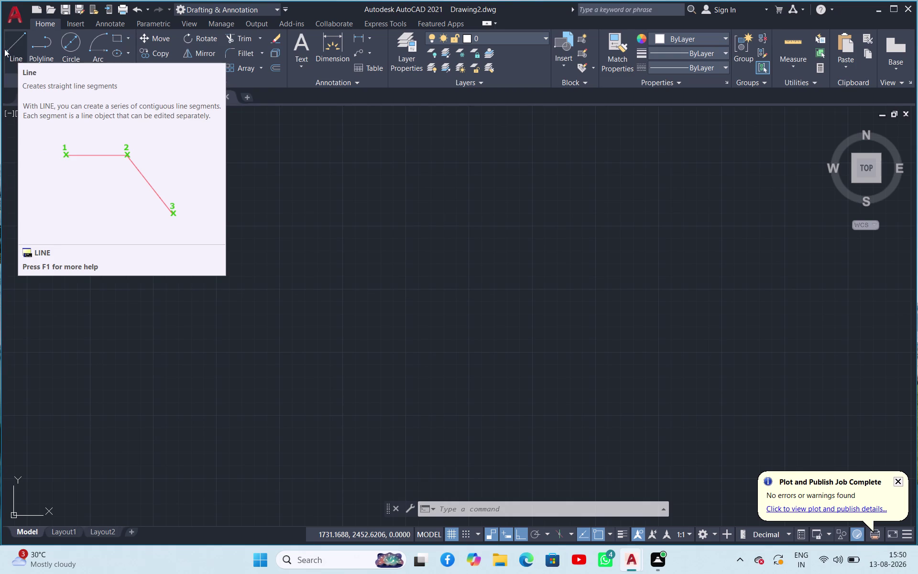
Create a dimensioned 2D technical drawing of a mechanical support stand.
Draw a 23.7-long horizontal base line.
click(17, 62)
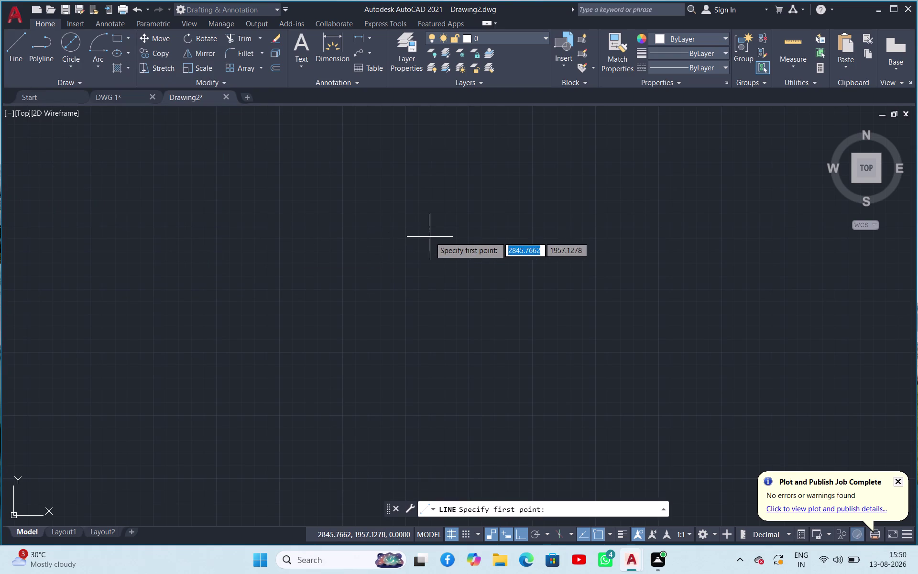
click(333, 205)
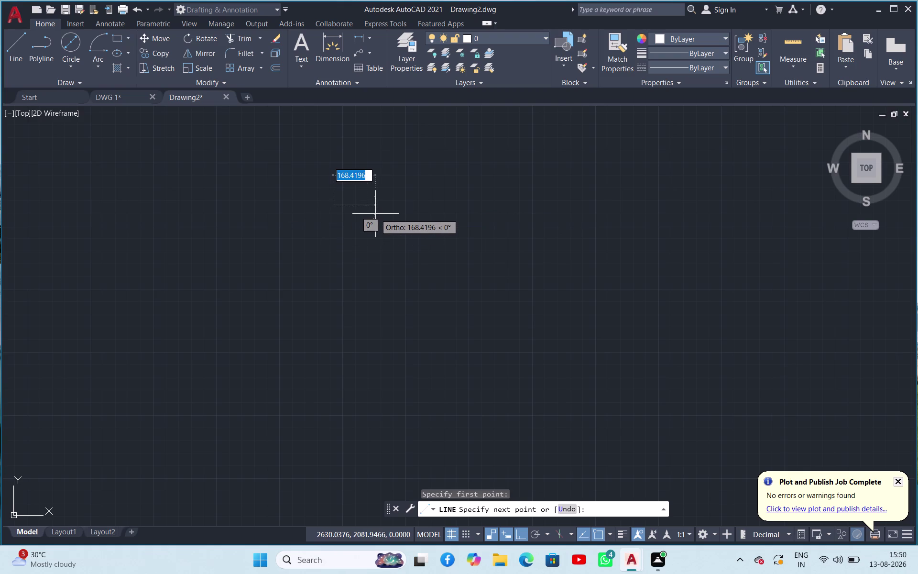
text(23.)
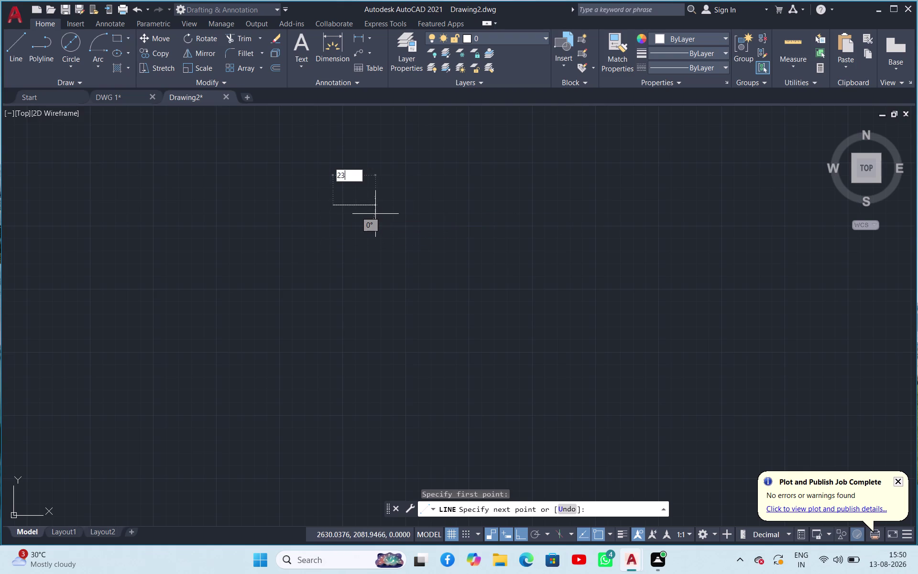
text(7)
key(Return)
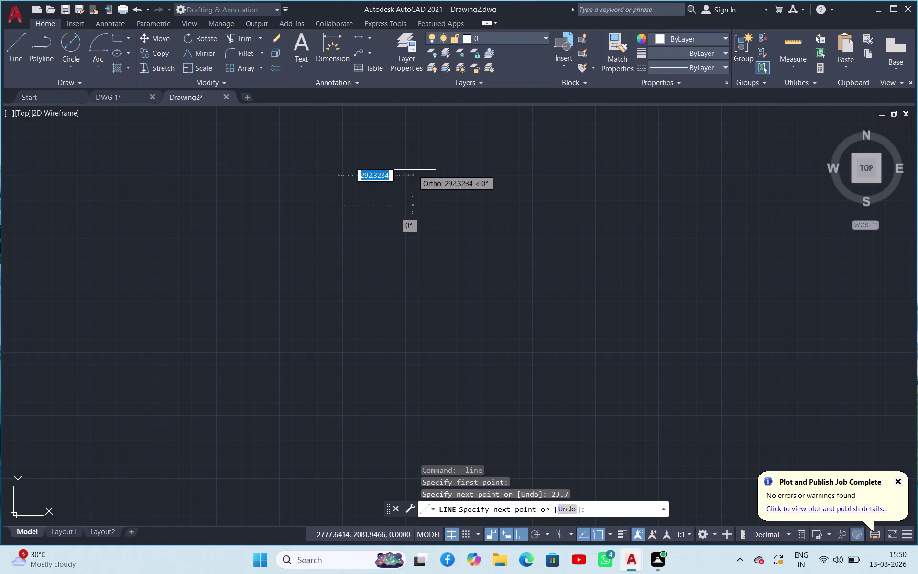
Add a 120-long arm at 45 degrees from the base line's end.
scroll(up, 3)
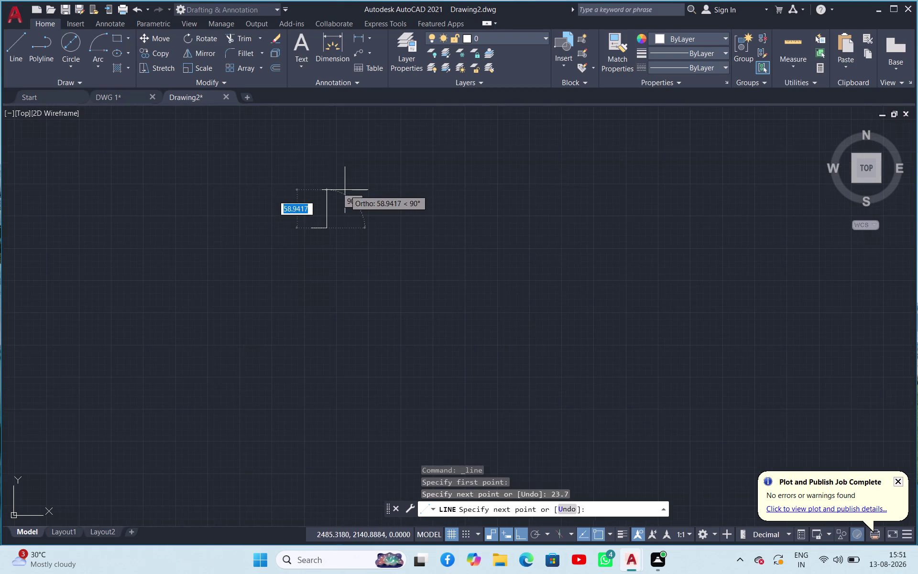
scroll(up, 3)
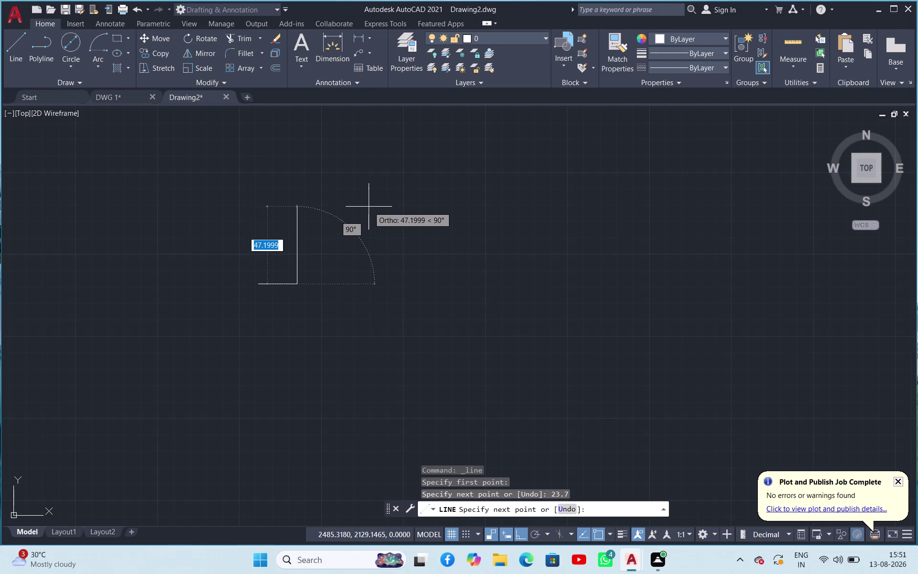
text(12)
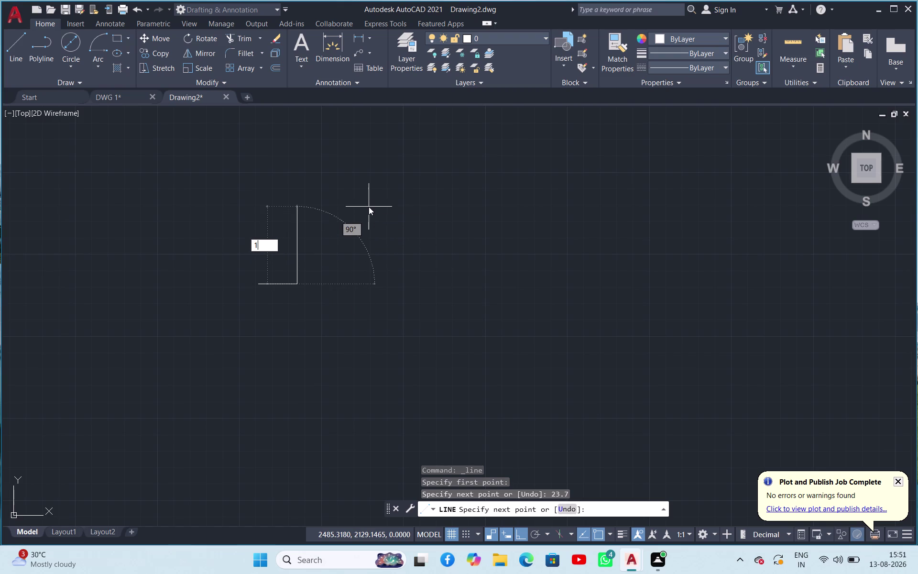
key(0)
key(Tab)
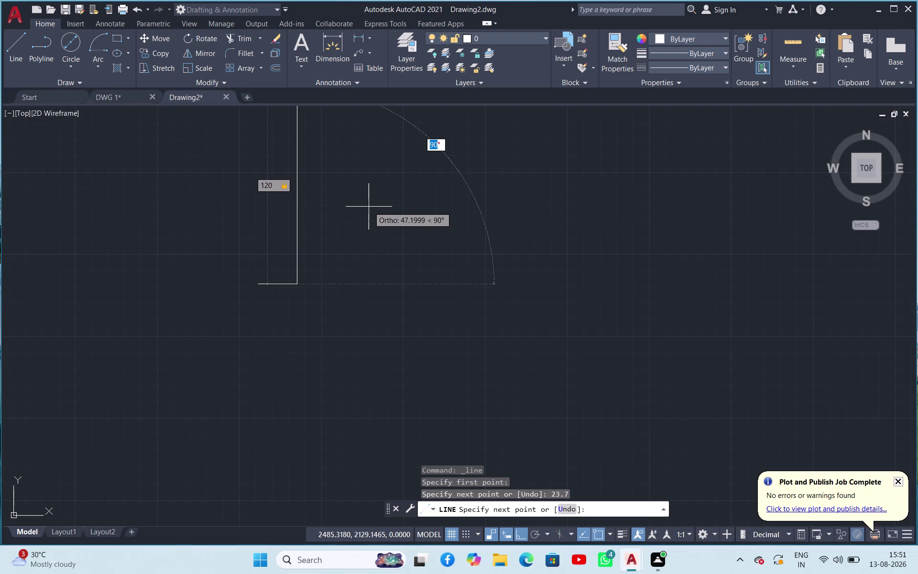
text(45)
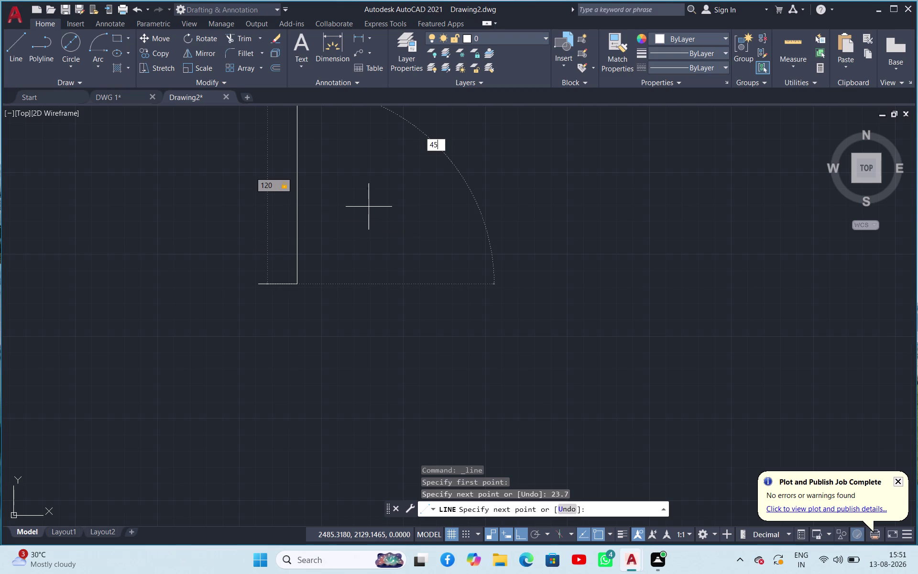
key(Return)
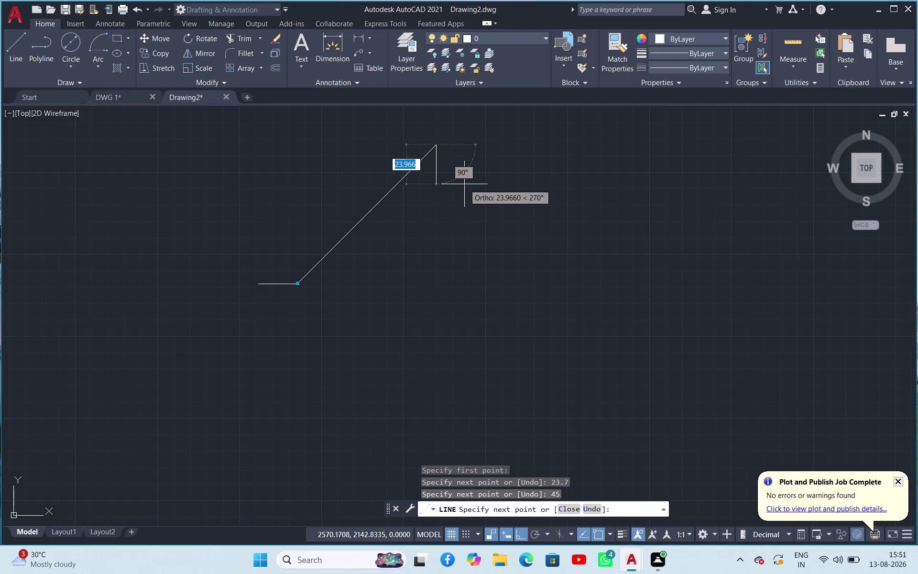
key(Escape)
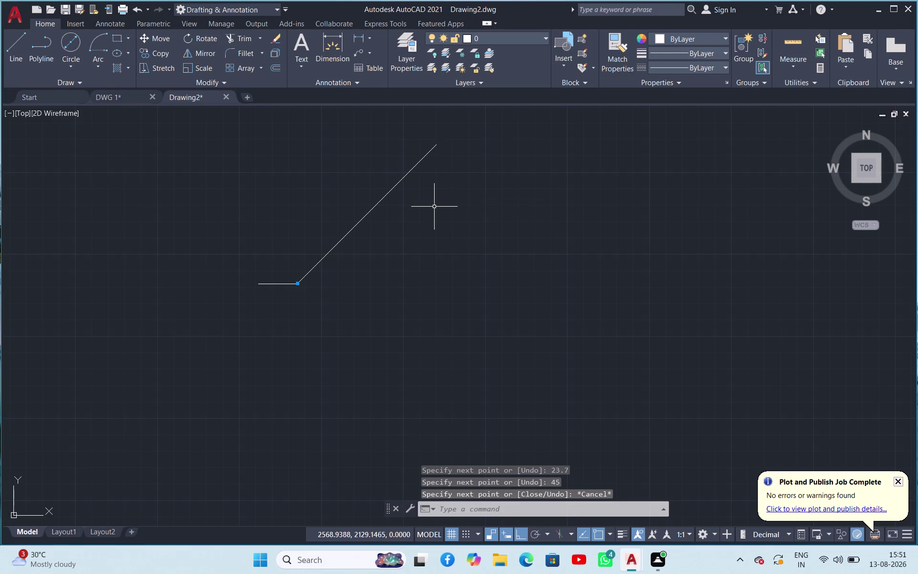
click(20, 50)
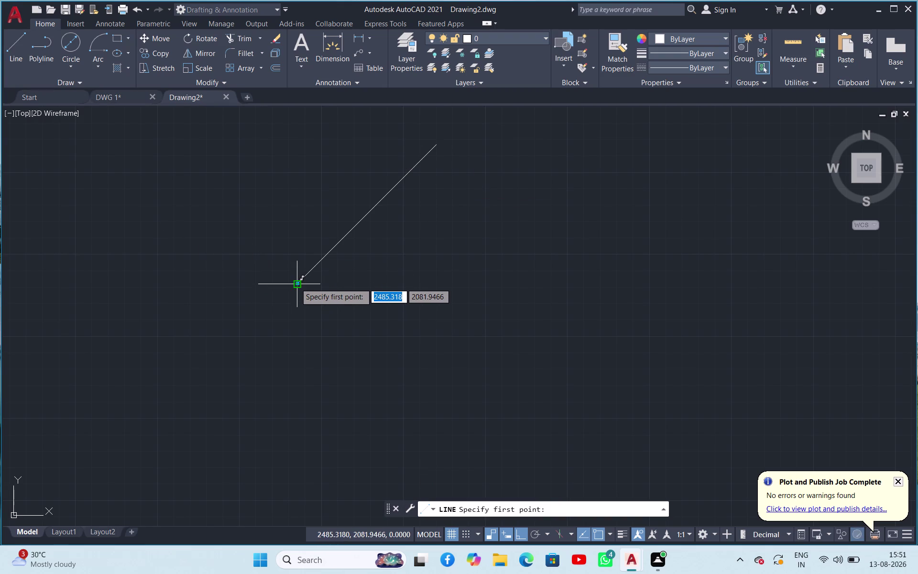
Draw a 45-long horizontal line from the arm's lower end.
click(296, 283)
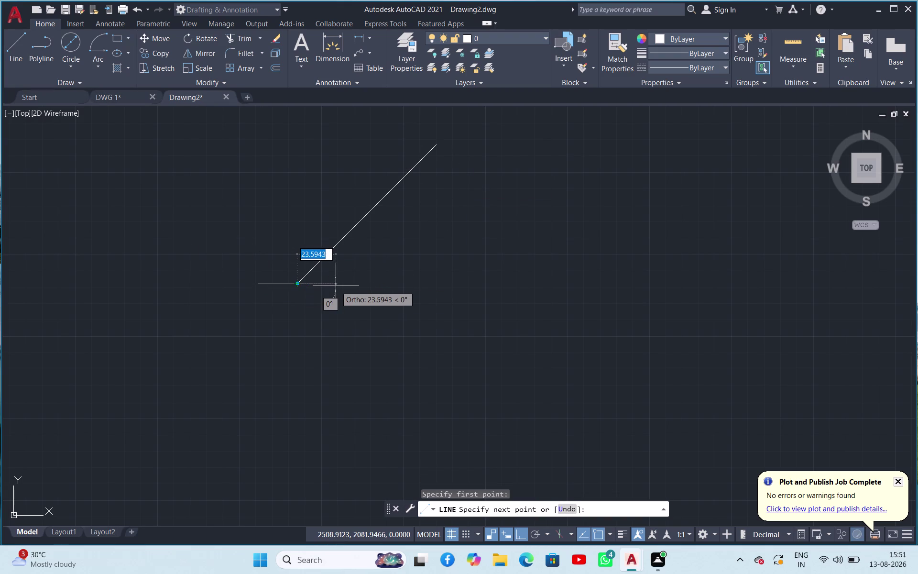
text(45)
key(Return)
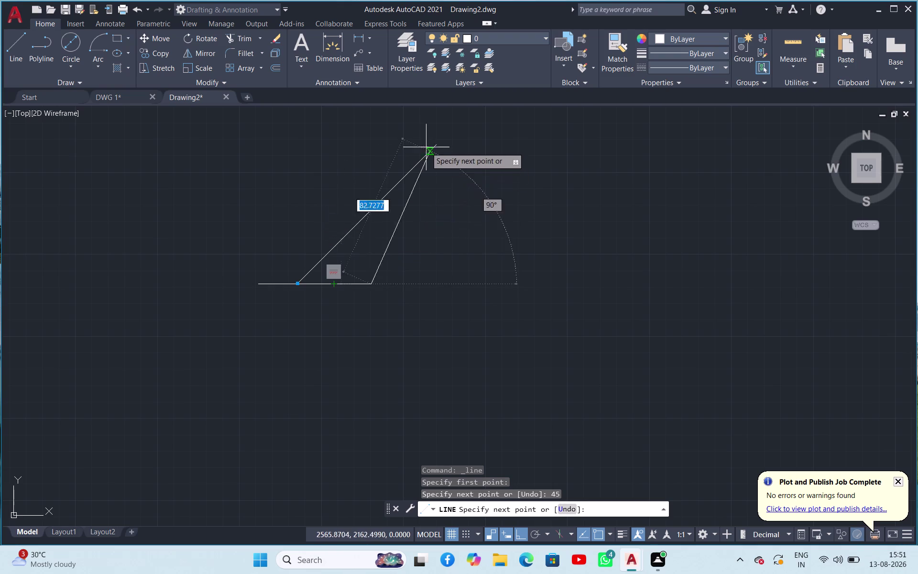
key(Escape)
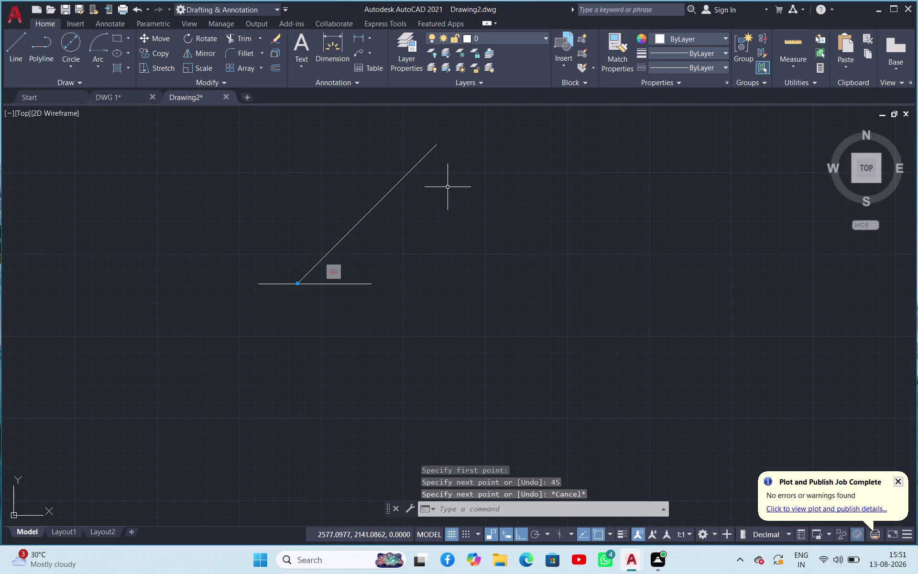
Cancel a line started at the arm's top, then start a line at the base segment's end.
click(11, 55)
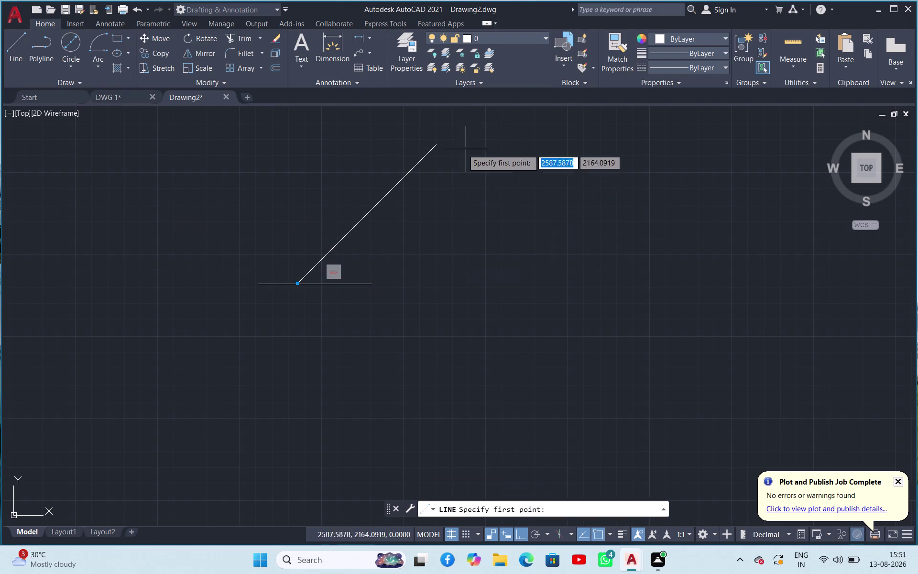
click(437, 146)
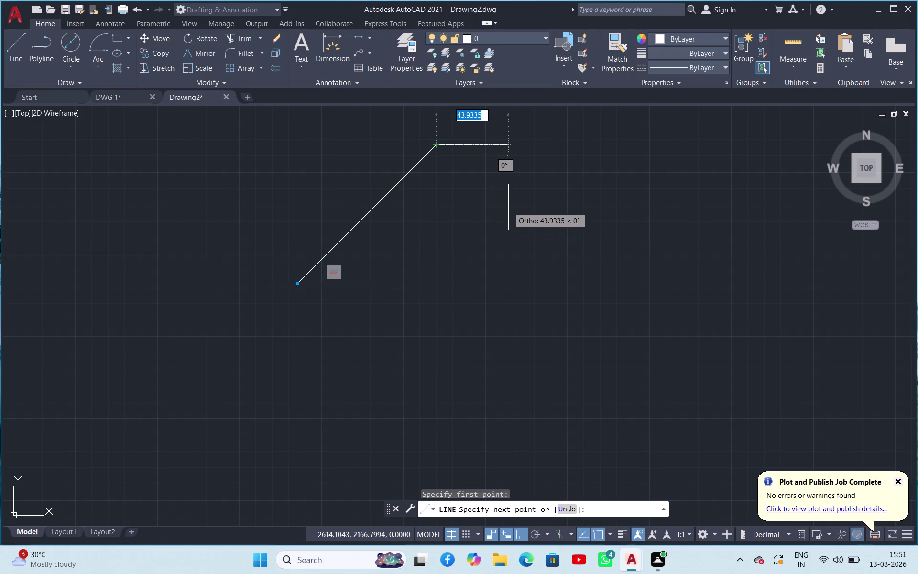
key(Escape)
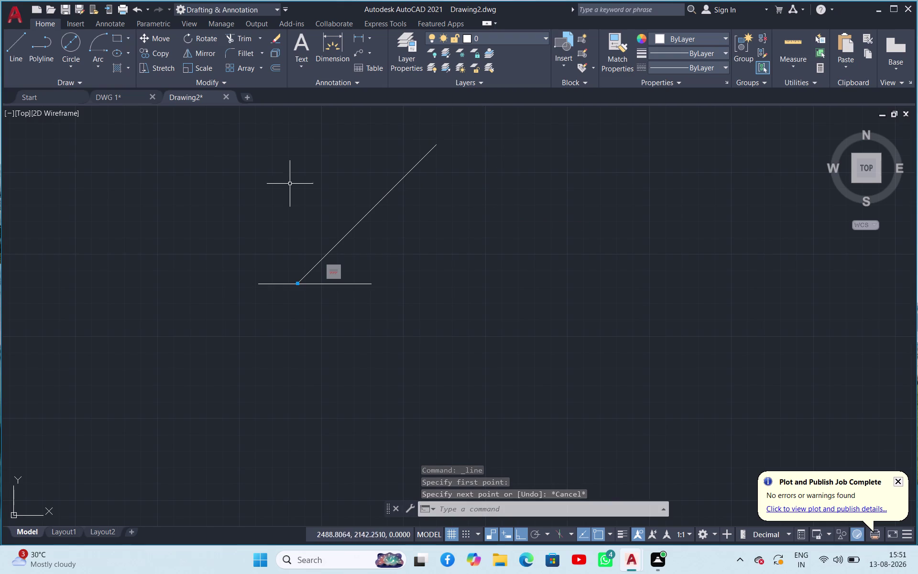
click(15, 57)
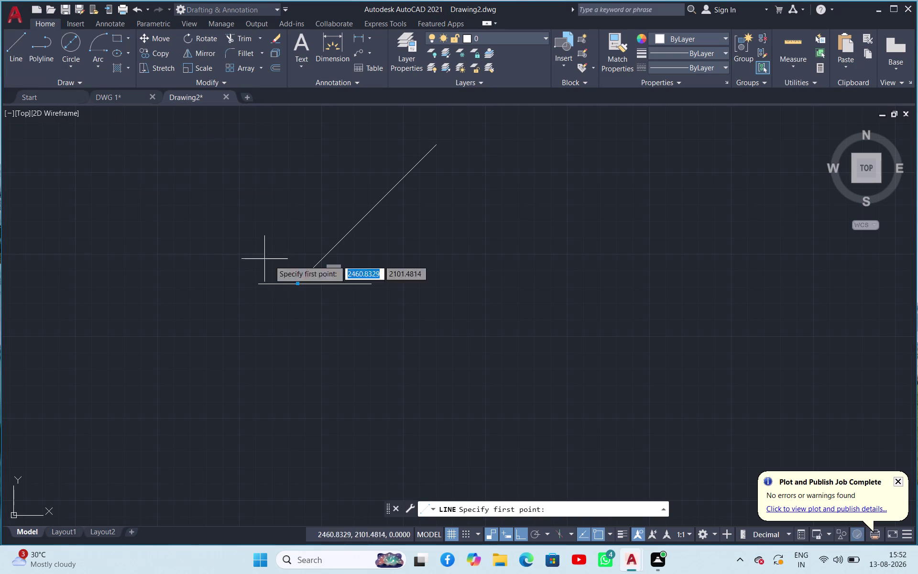
click(373, 285)
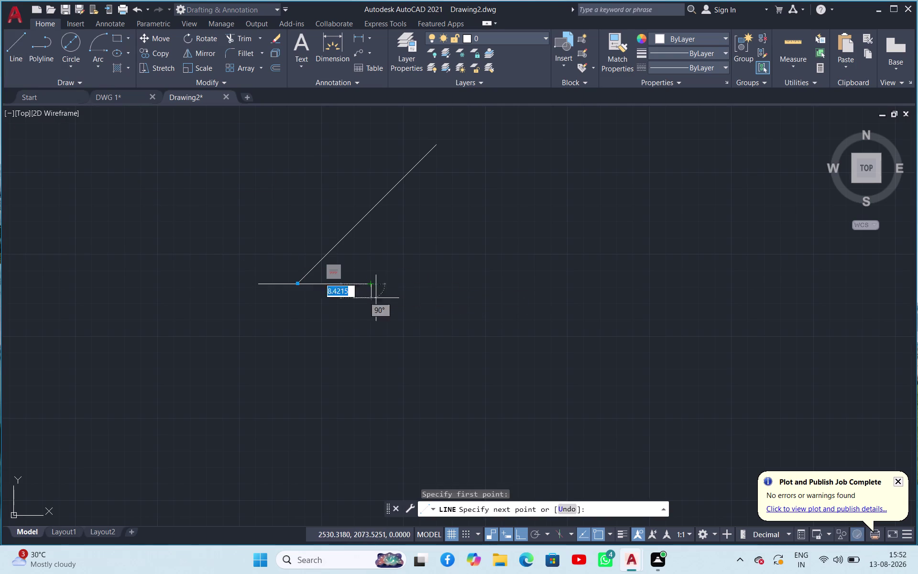
Extend the base with a 23.7-long segment.
text(23)
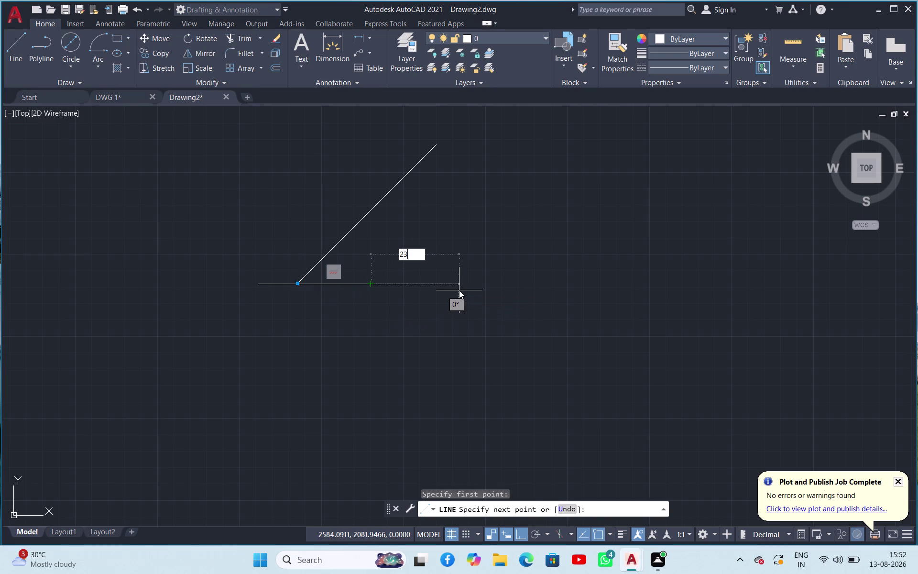
text(.7)
key(Return)
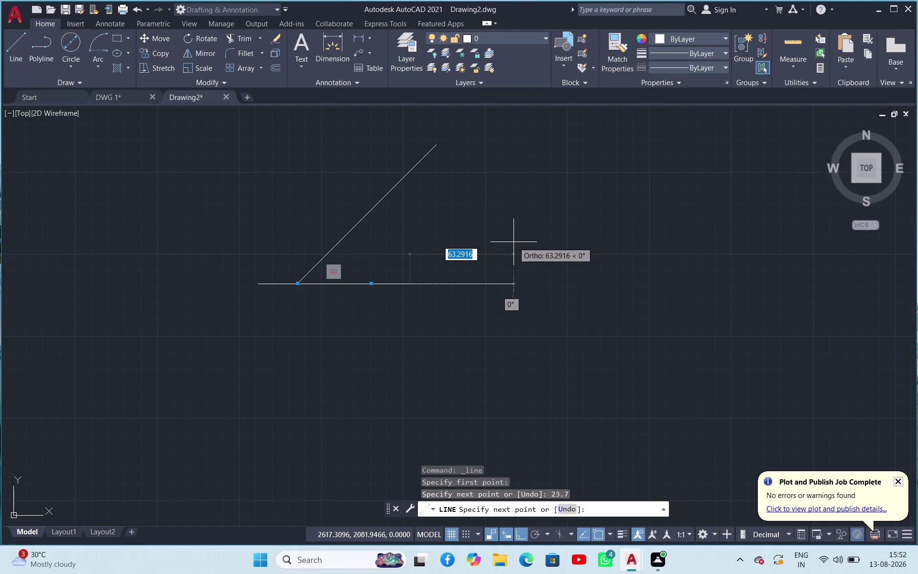
key(Escape)
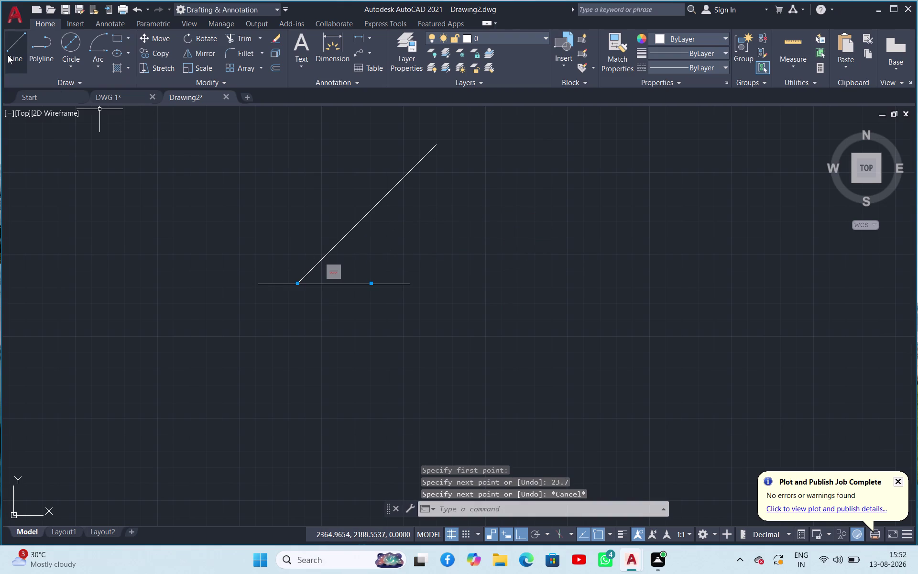
Draw a 45-degree line from the step point parallel to the arm, and select it.
click(7, 55)
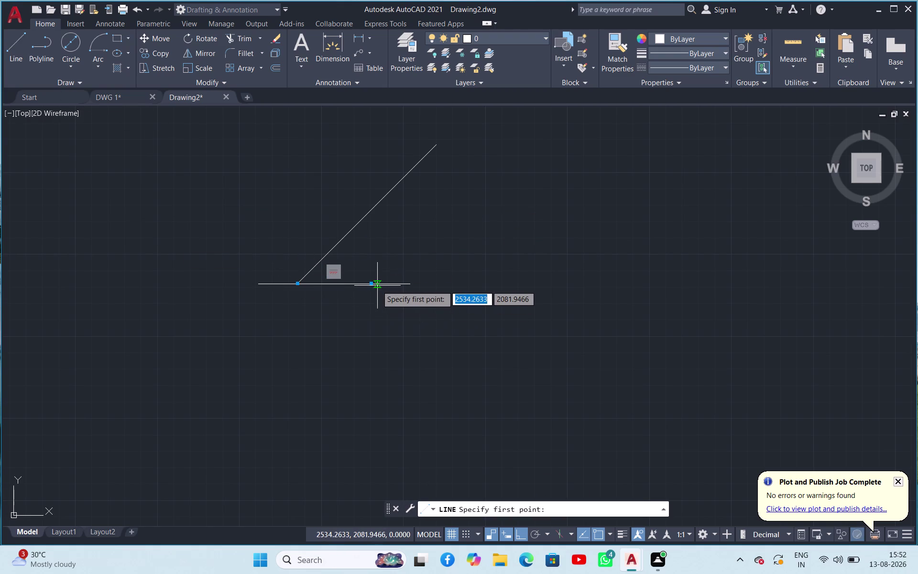
click(372, 285)
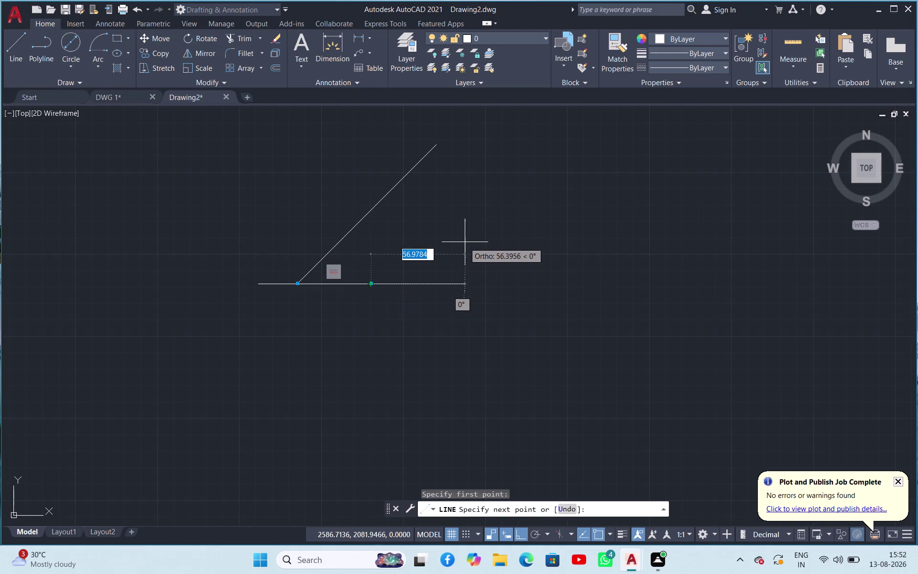
key(Tab)
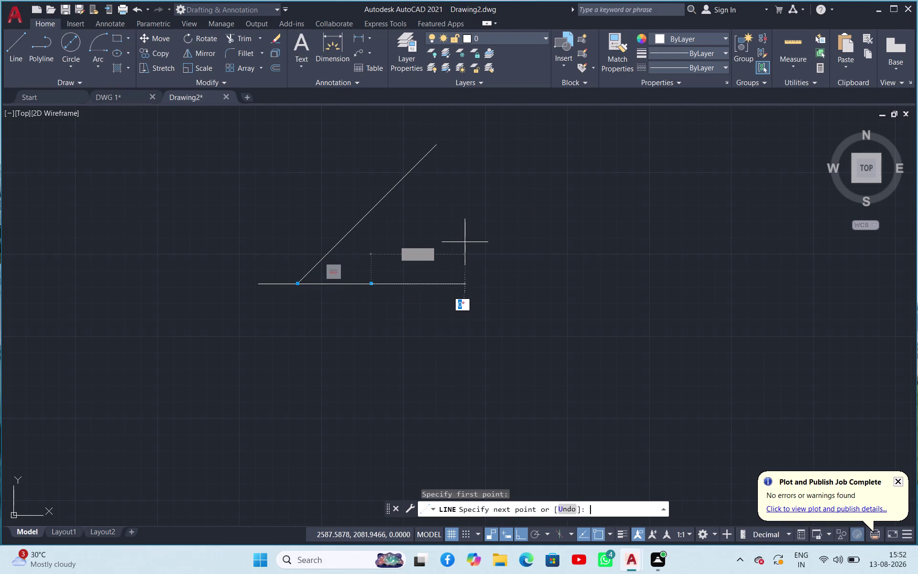
text(45)
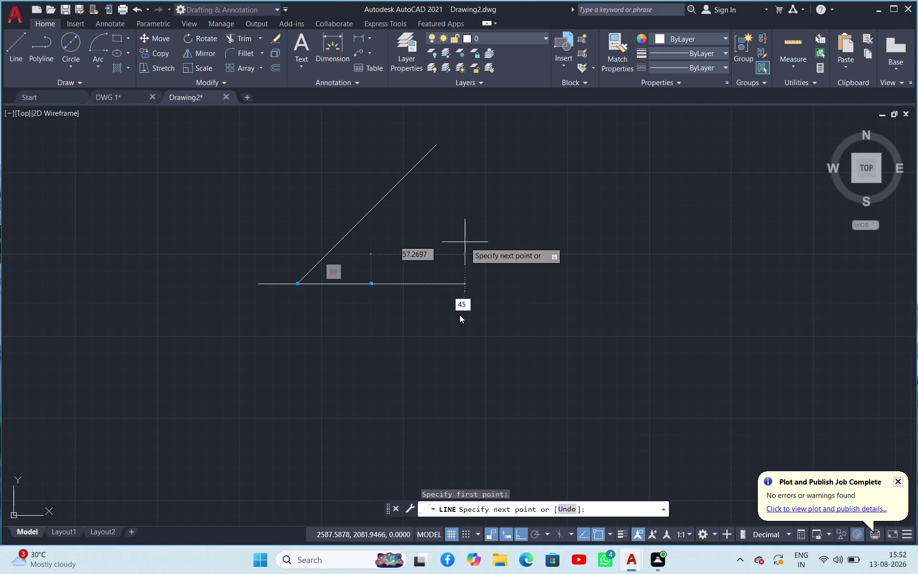
key(Return)
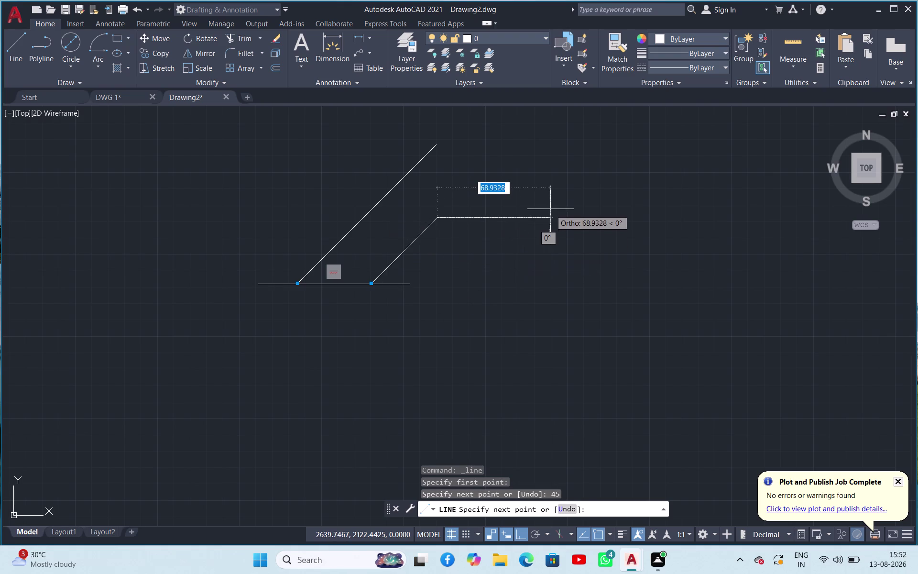
key(Escape)
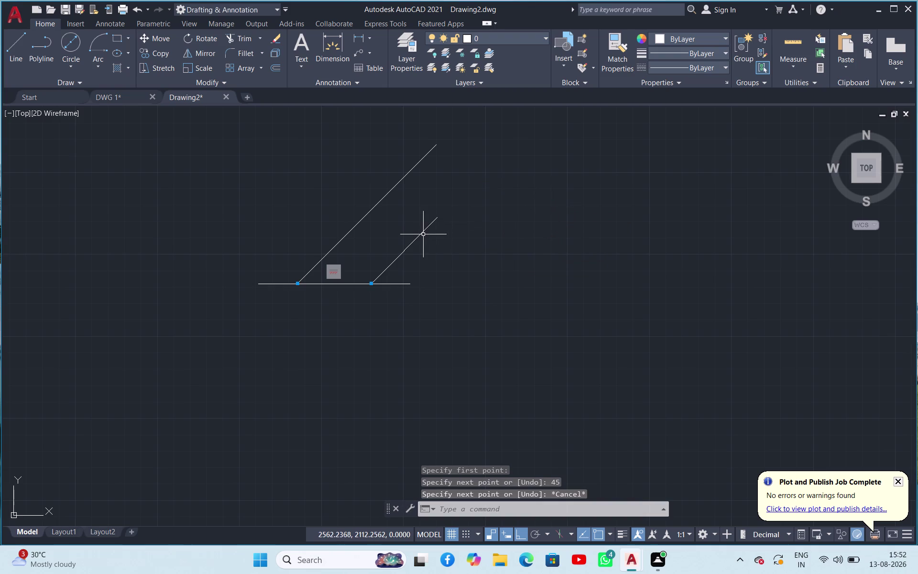
click(422, 235)
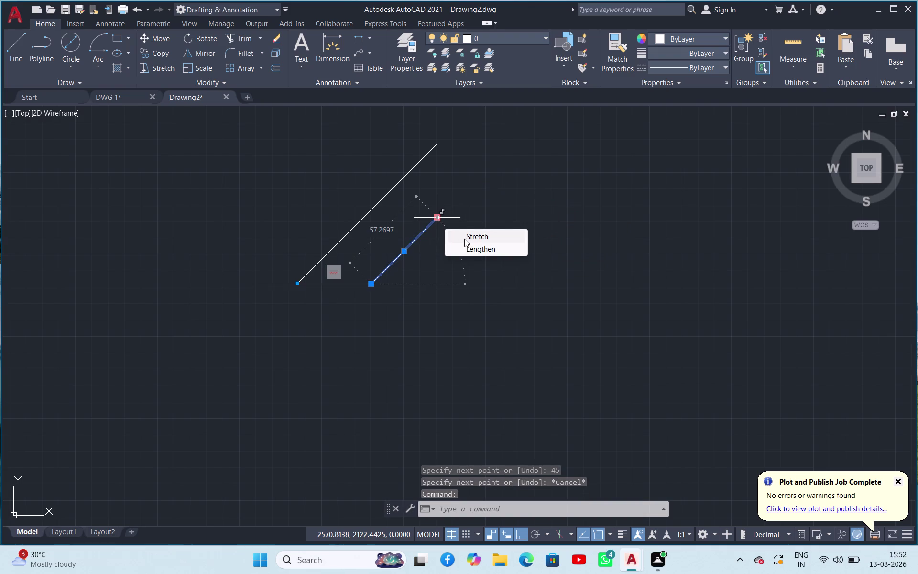
Lengthen the lower 45-degree line by moving its top end further up.
click(464, 239)
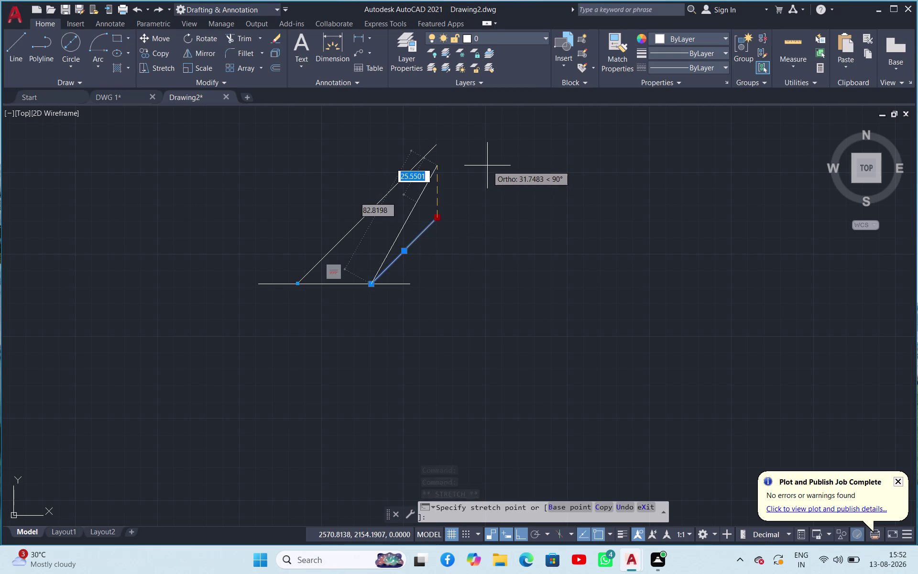
key(Escape)
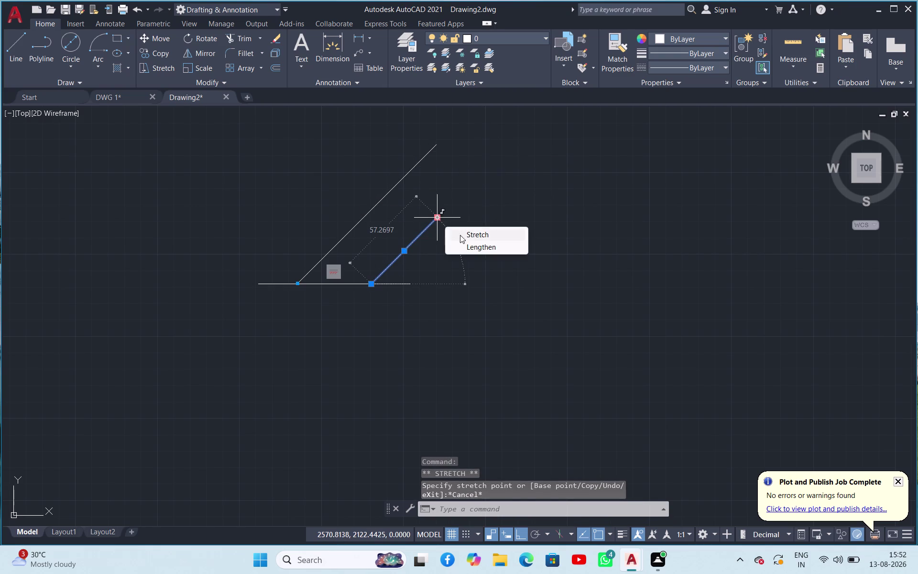
click(469, 248)
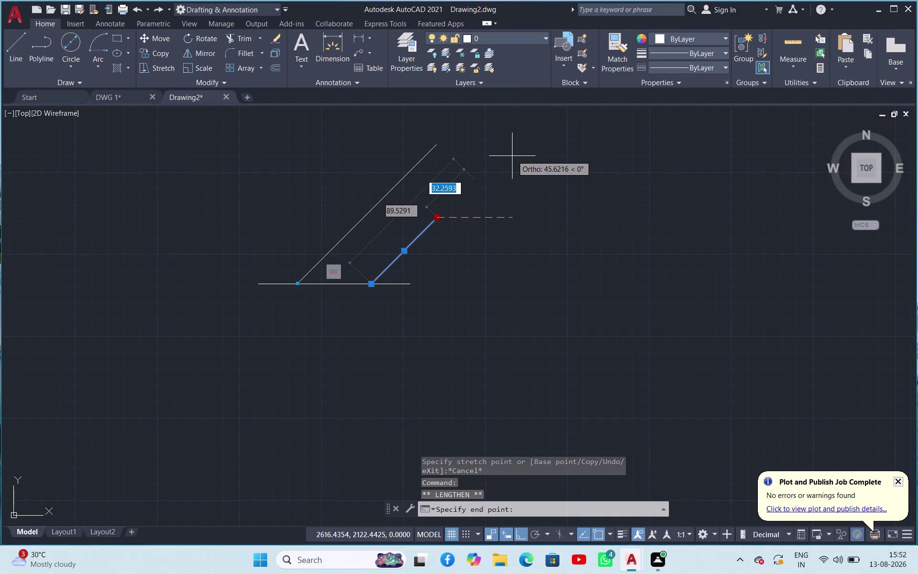
click(526, 133)
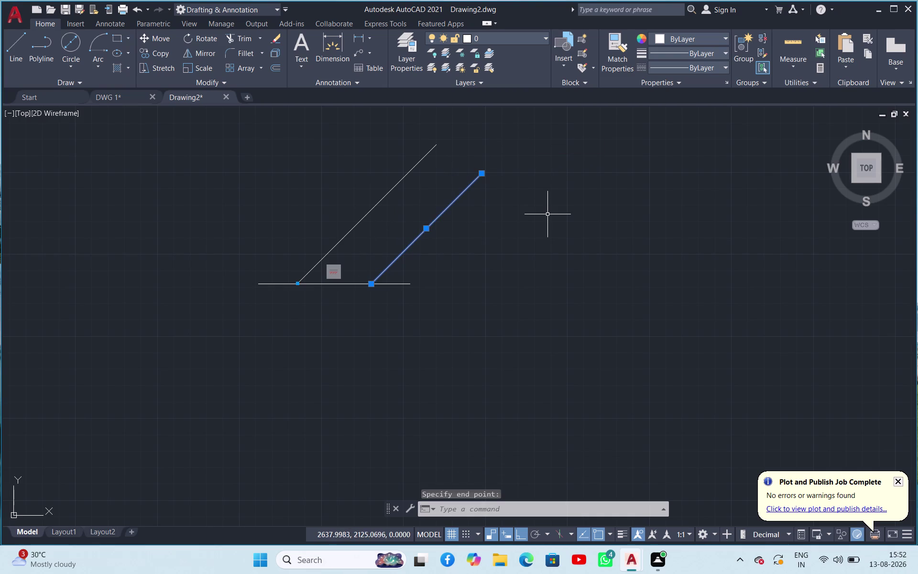
key(Escape)
click(521, 238)
click(488, 282)
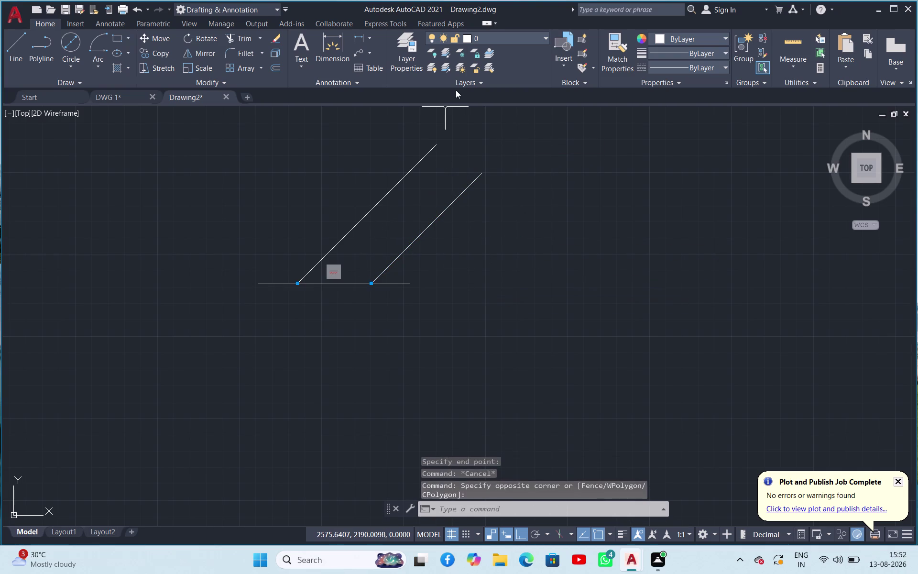
click(368, 43)
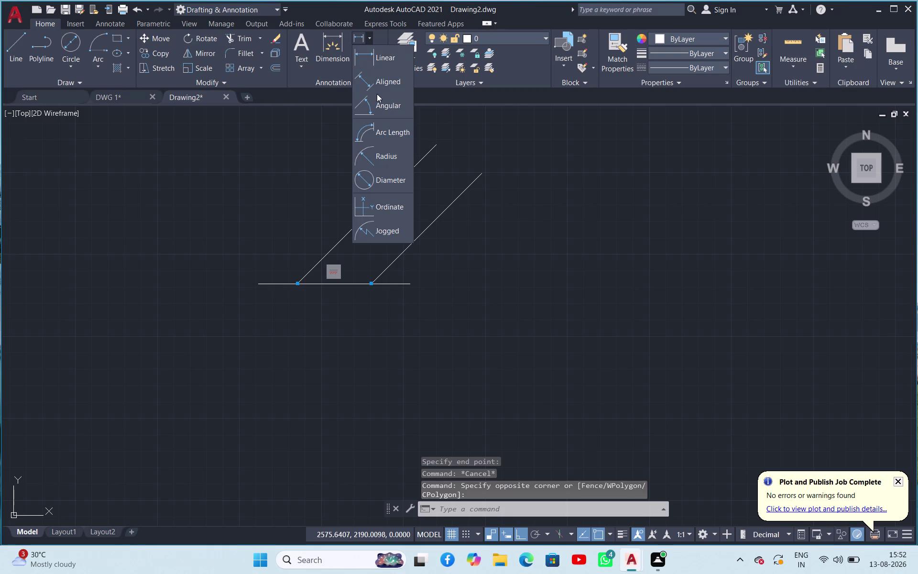
click(378, 104)
click(389, 265)
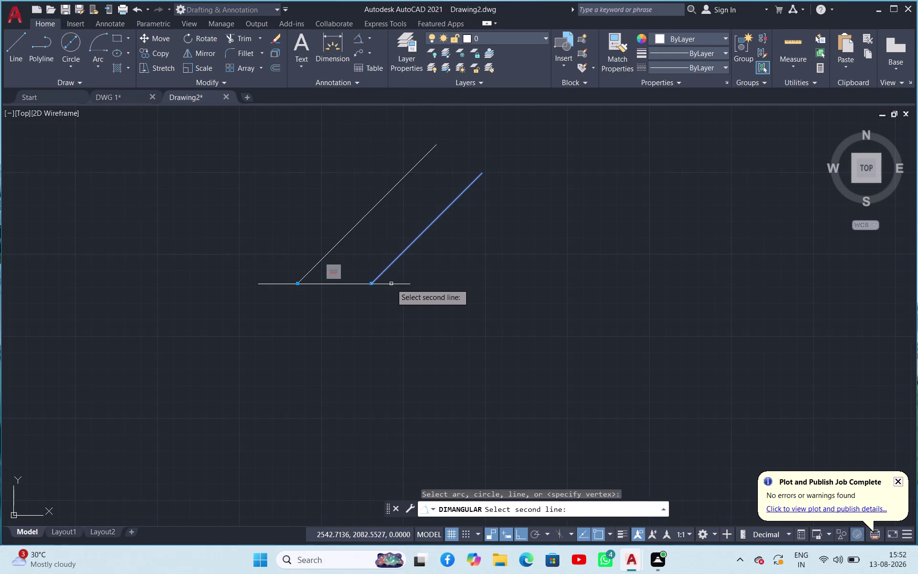
click(392, 284)
scroll(up, 3)
scroll(down, 3)
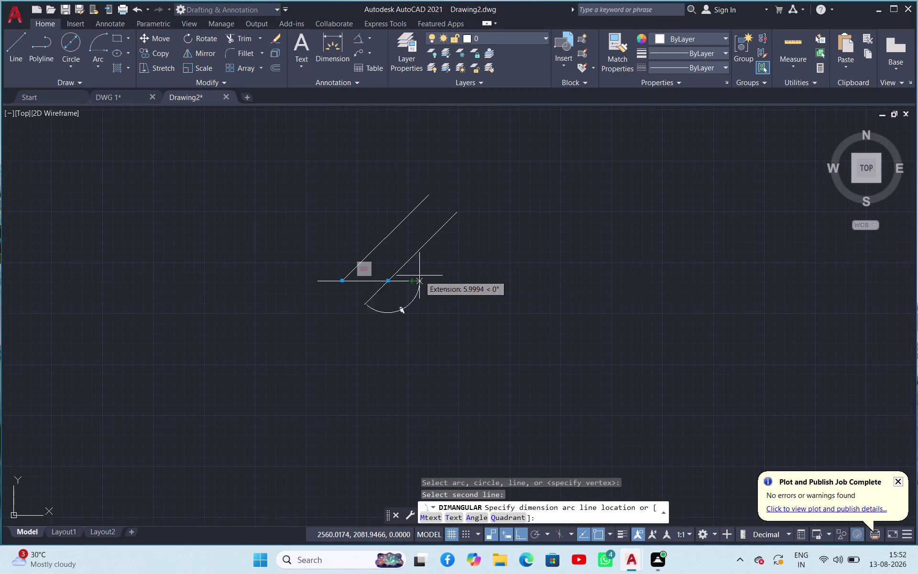
key(Escape)
click(24, 44)
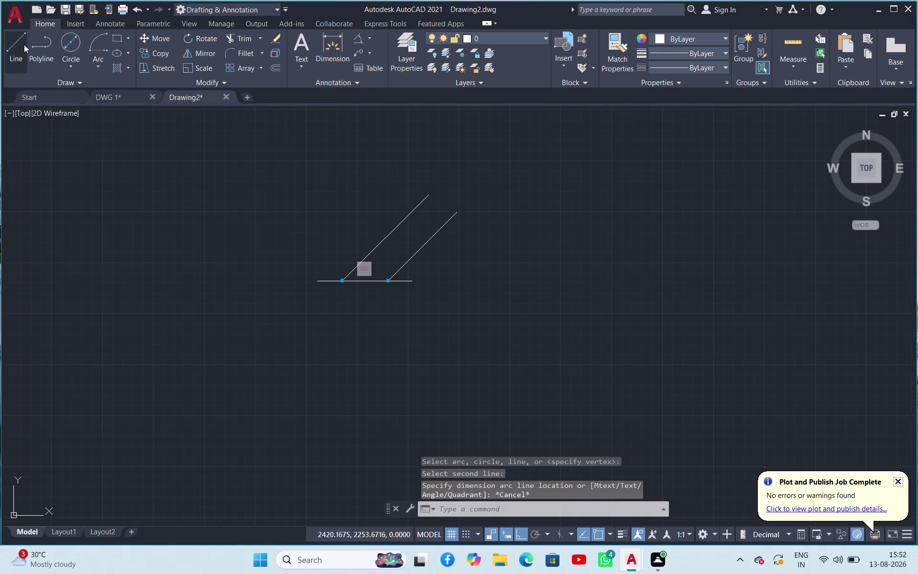
click(429, 196)
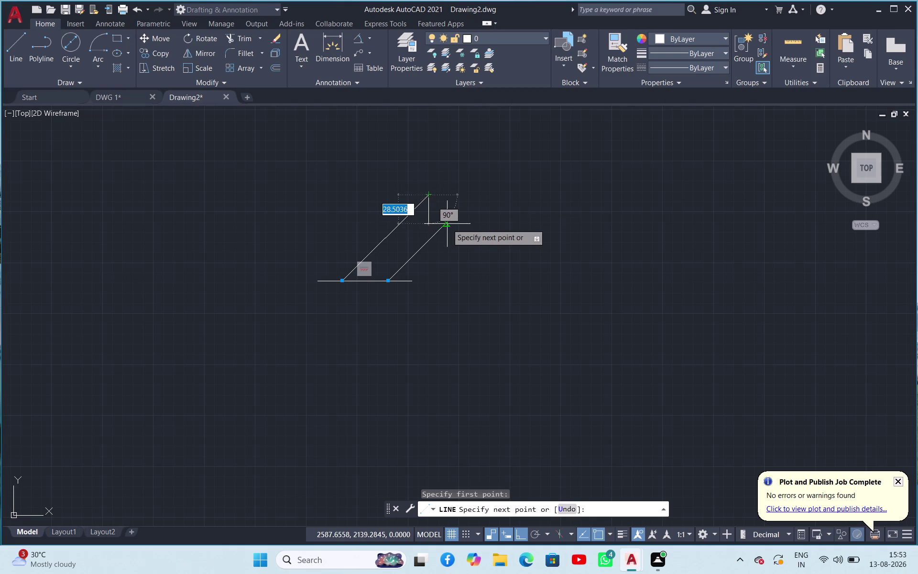
key(Escape)
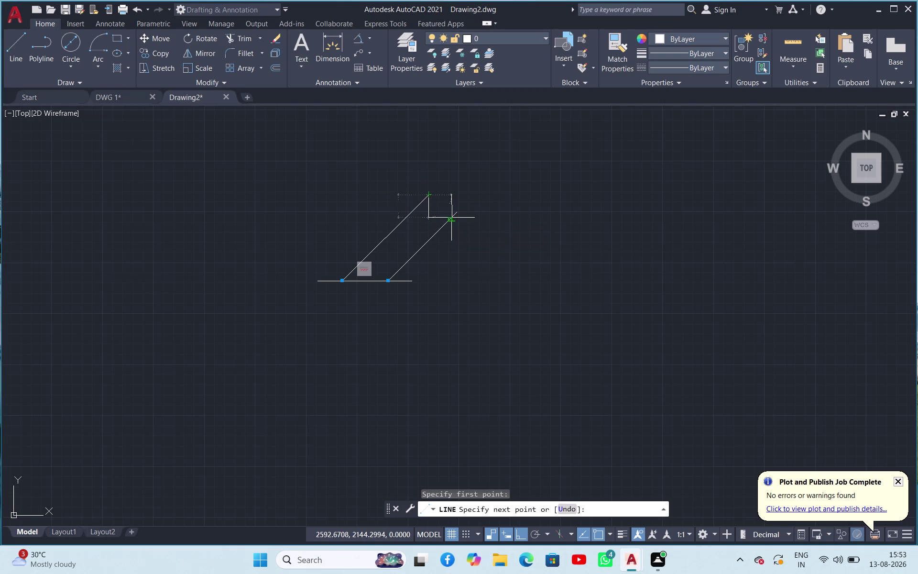
scroll(up, 3)
scroll(down, 3)
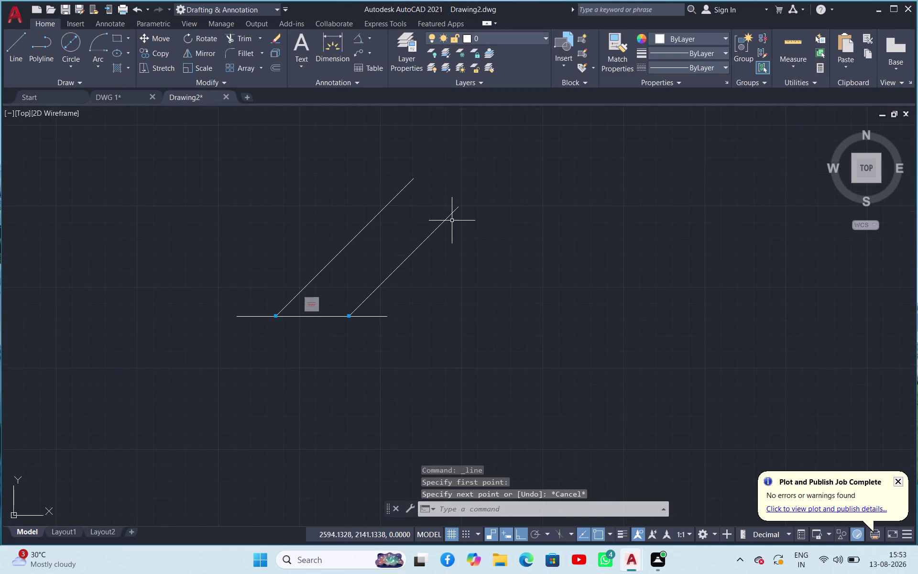
scroll(down, 3)
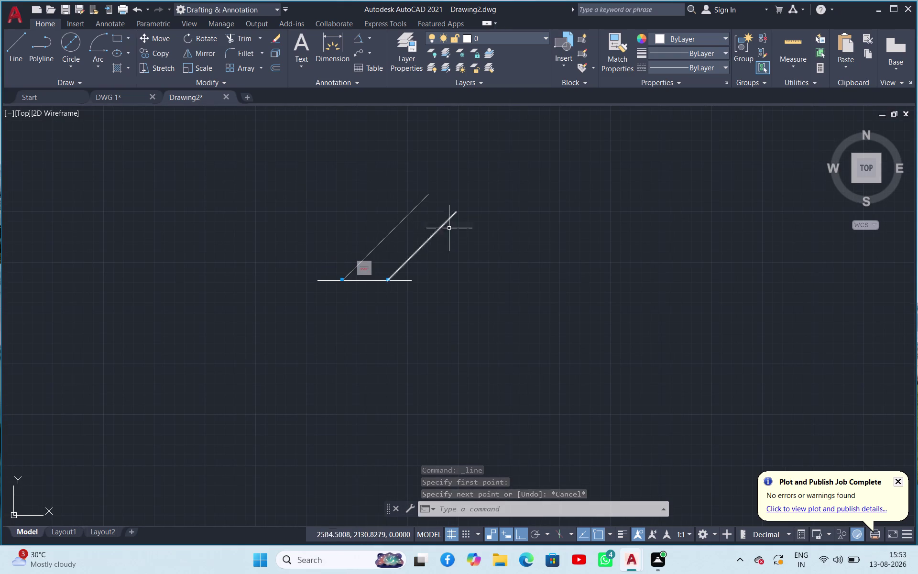
click(23, 52)
click(520, 537)
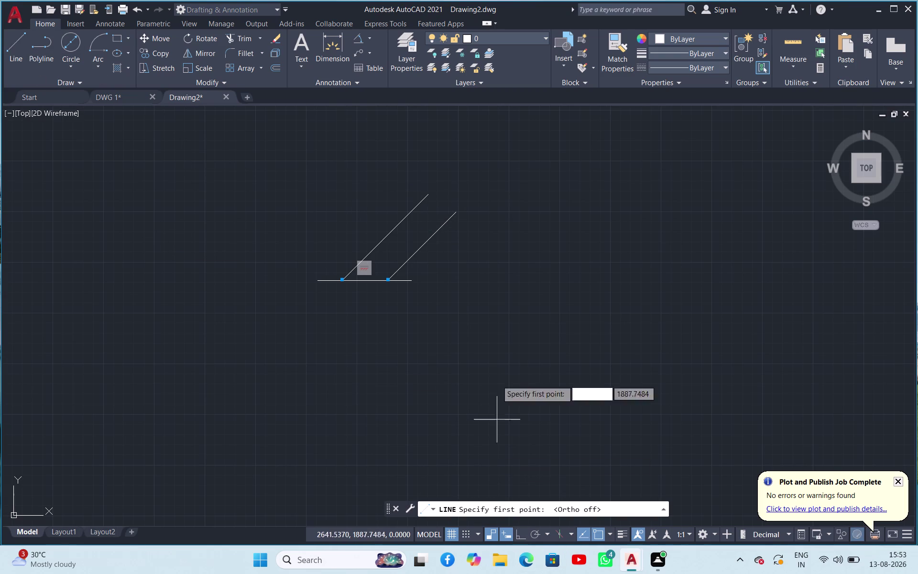
click(456, 210)
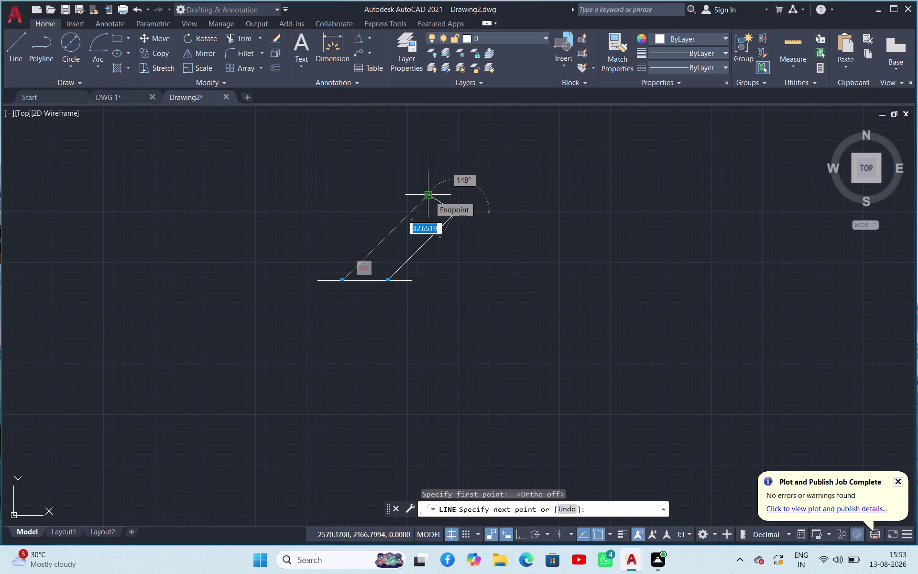
click(429, 196)
key(Escape)
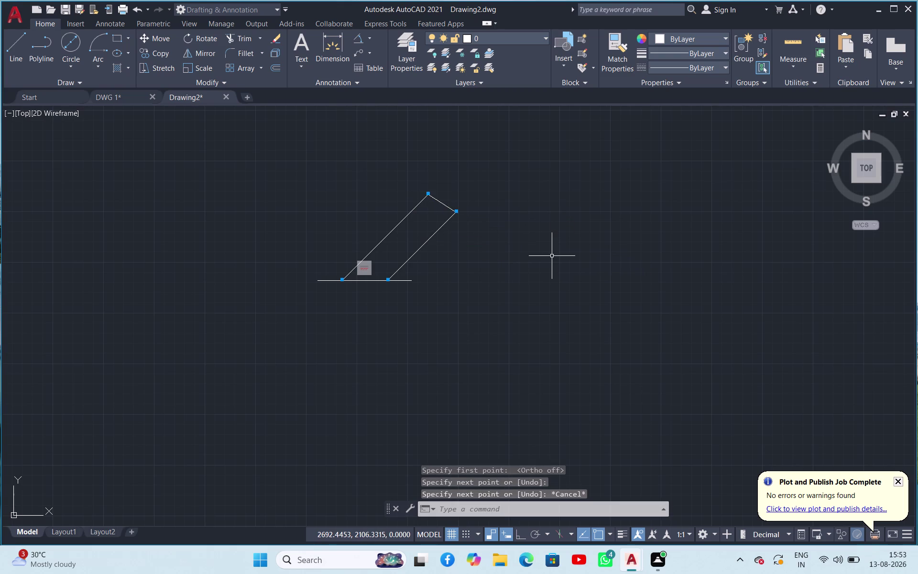
scroll(up, 3)
scroll(down, 3)
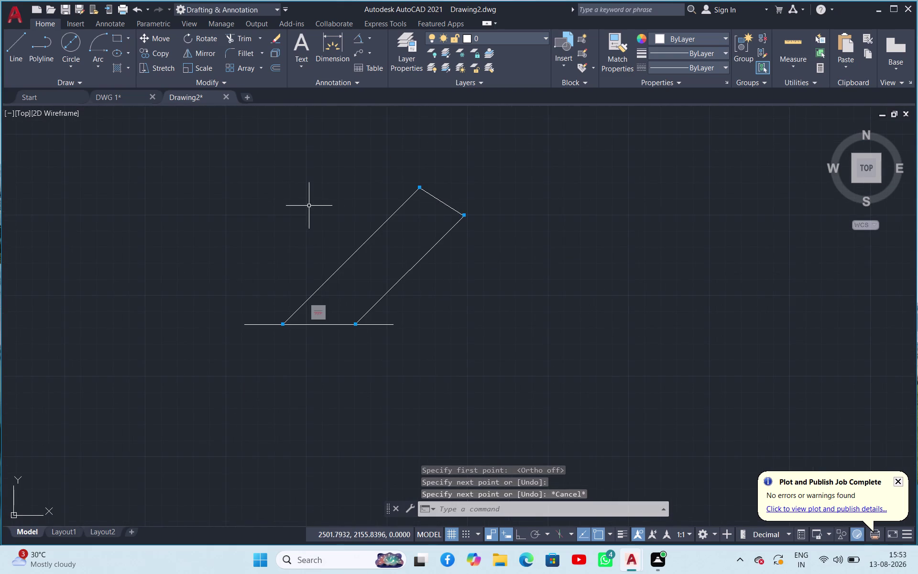
scroll(up, 3)
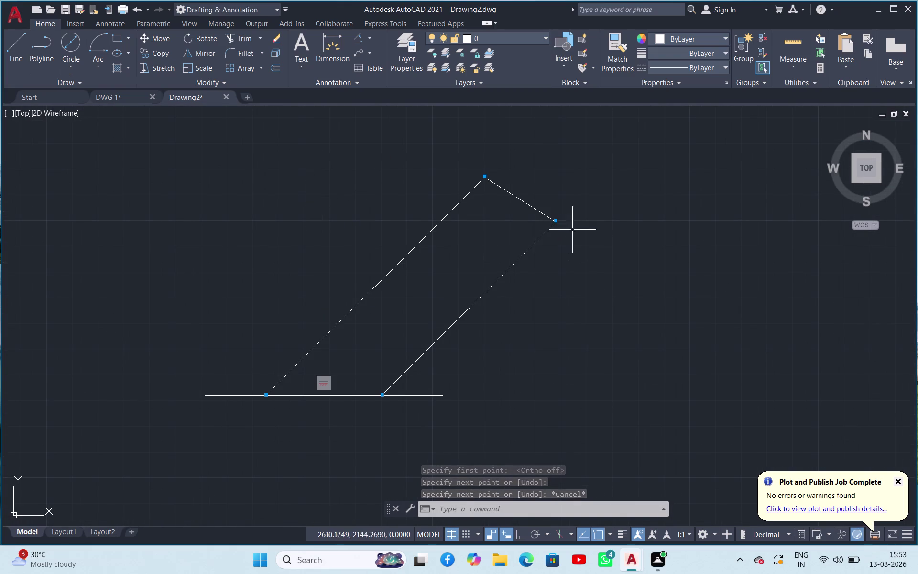
click(538, 211)
key(Delete)
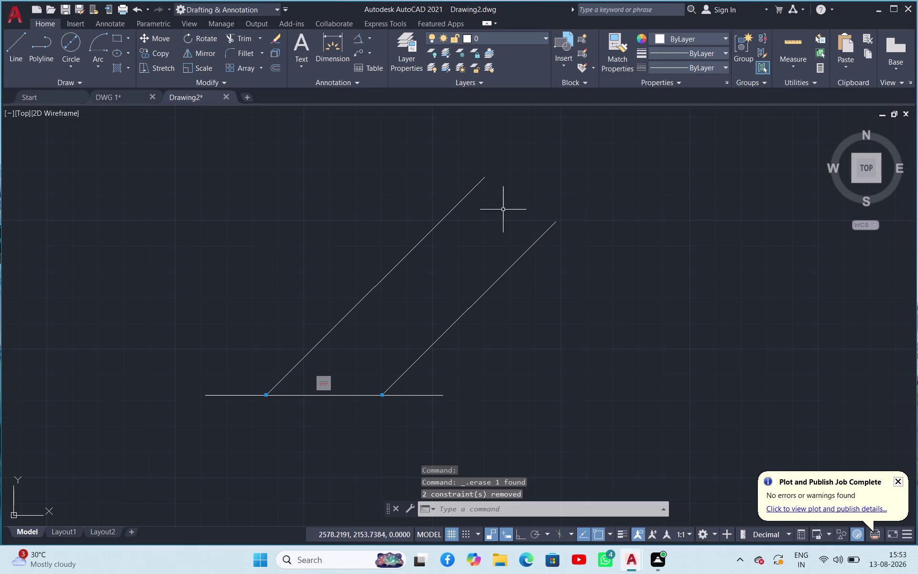
click(101, 67)
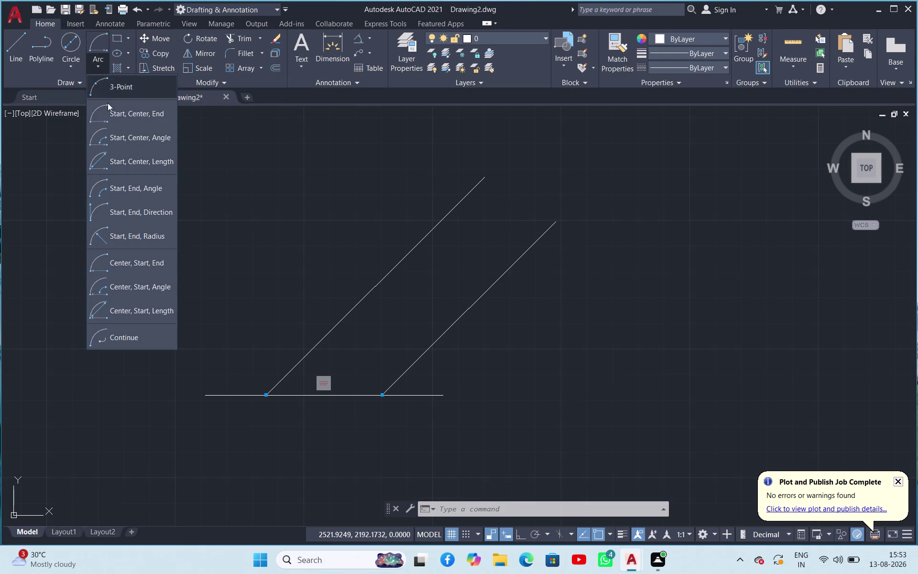
click(142, 235)
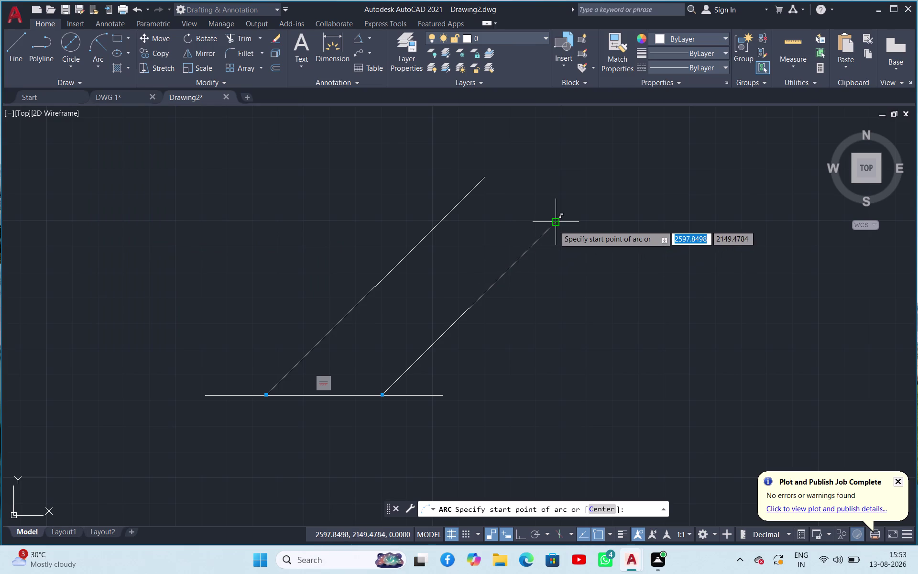
click(555, 225)
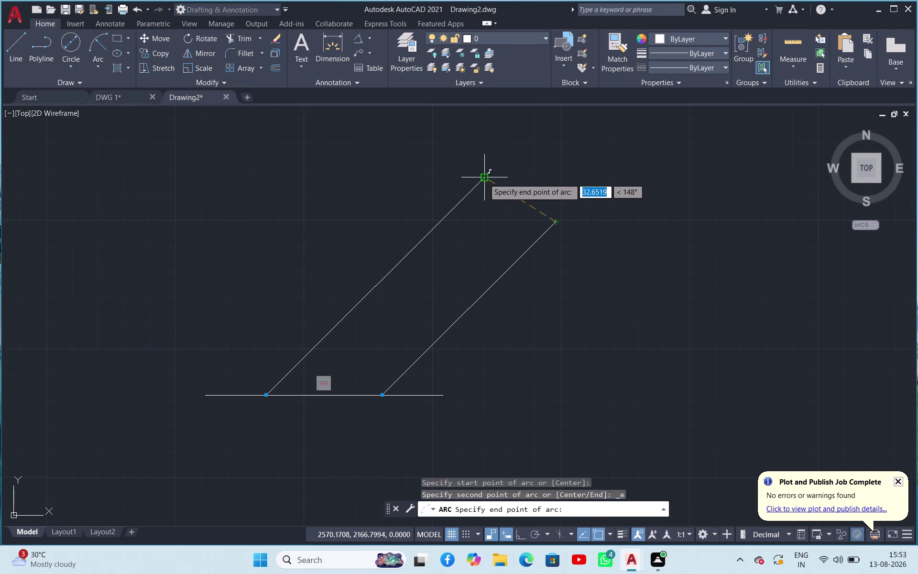
click(516, 530)
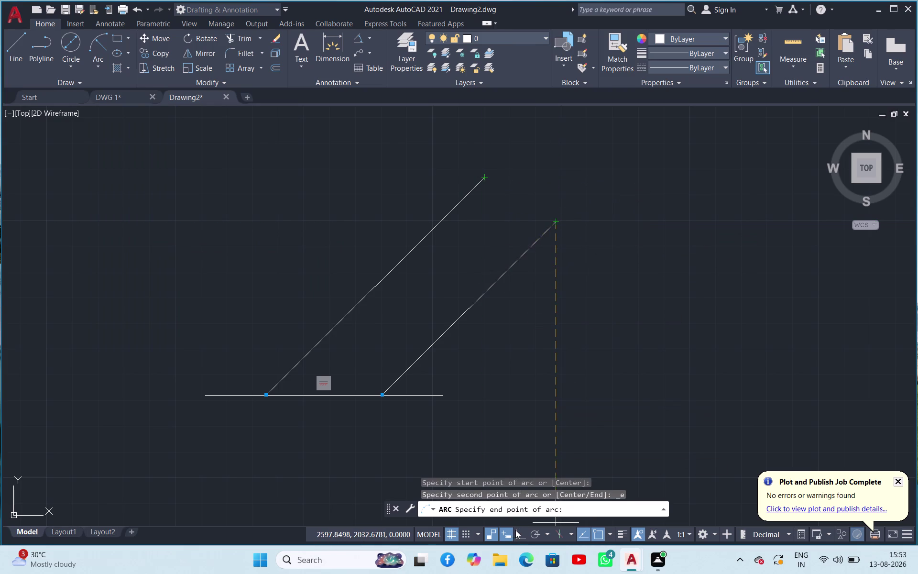
click(484, 176)
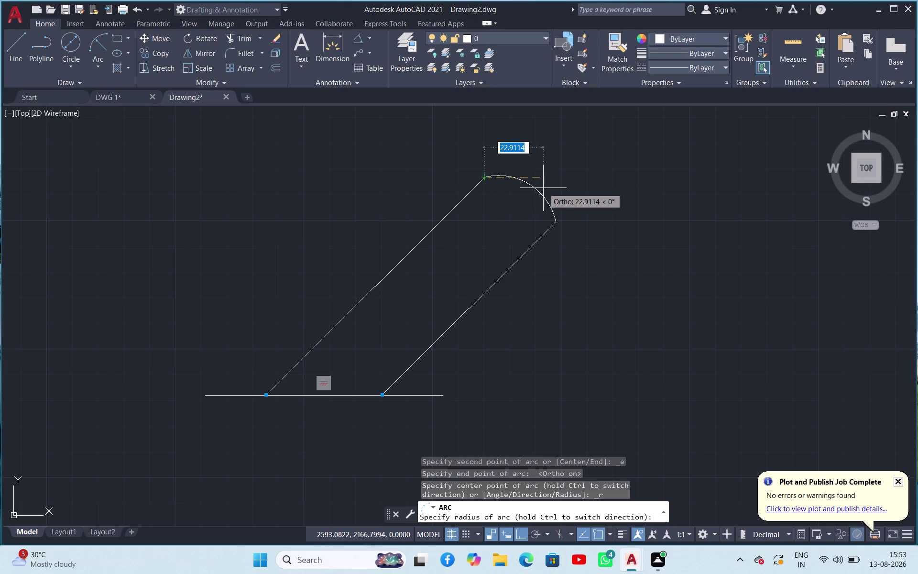
text(15)
key(Return)
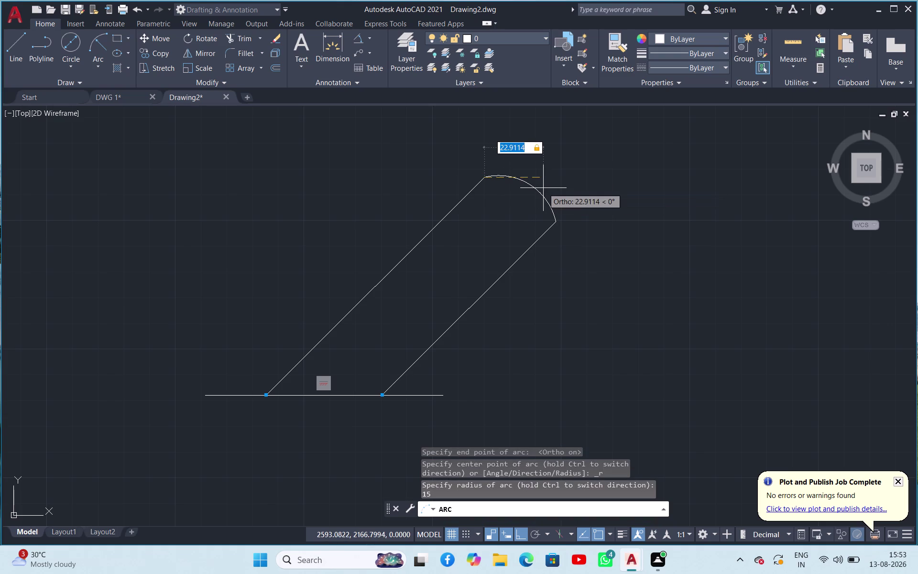
key(Escape)
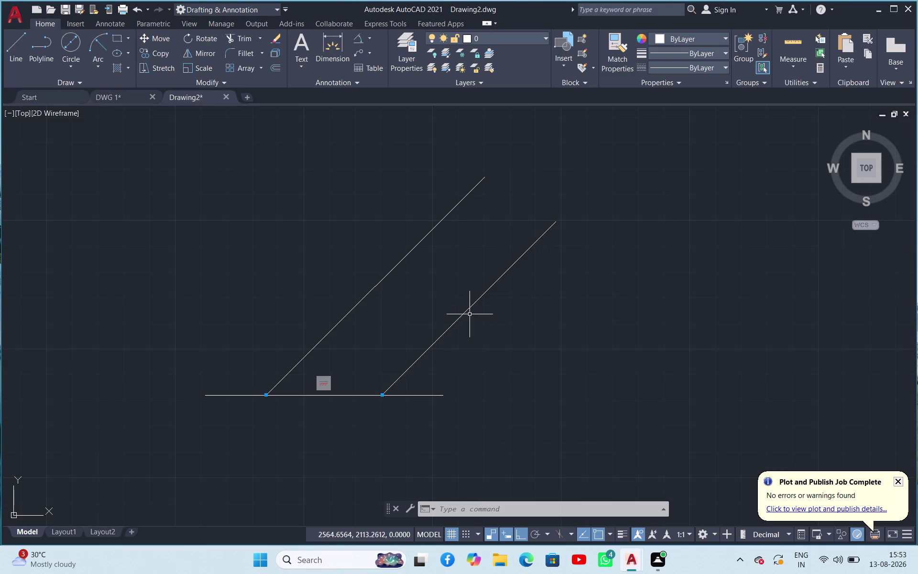
Erase the lower inclined line.
scroll(up, 3)
scroll(down, 3)
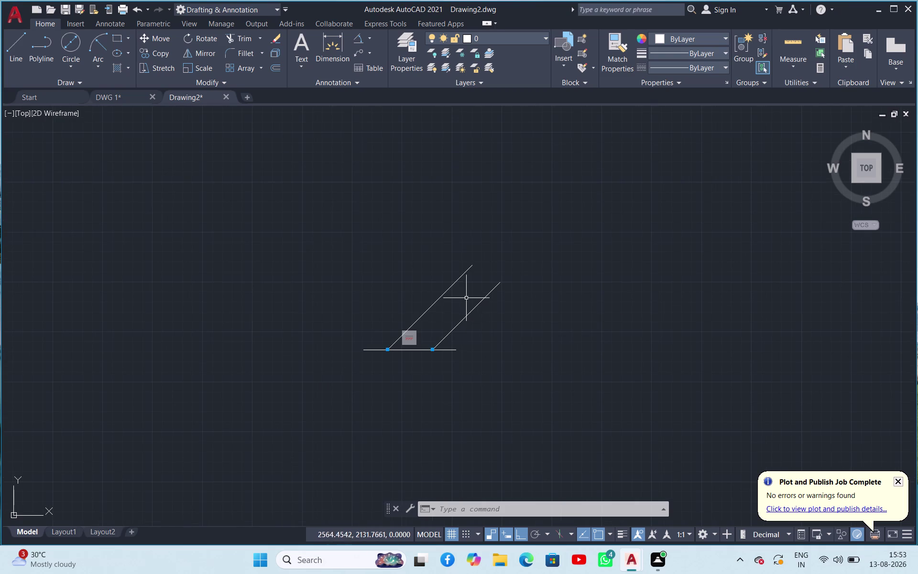
scroll(up, 3)
scroll(down, 3)
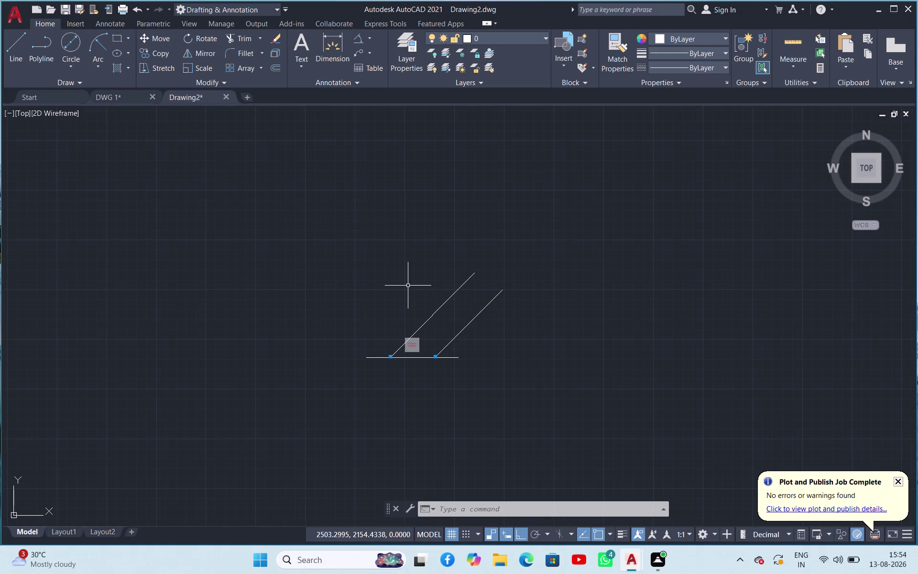
click(499, 295)
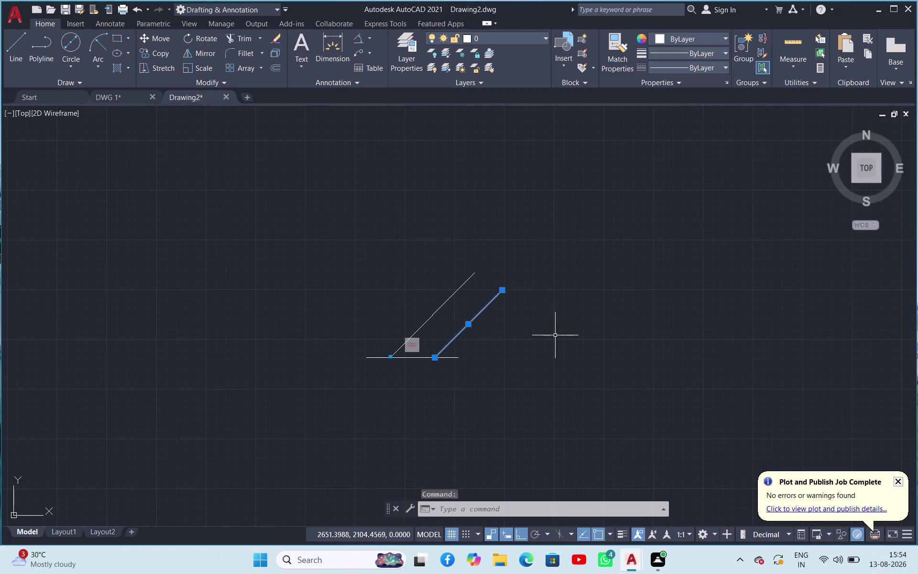
key(Delete)
Redraw a 45-degree line parallel to the arm, offset along the base from the arm's foot.
click(5, 48)
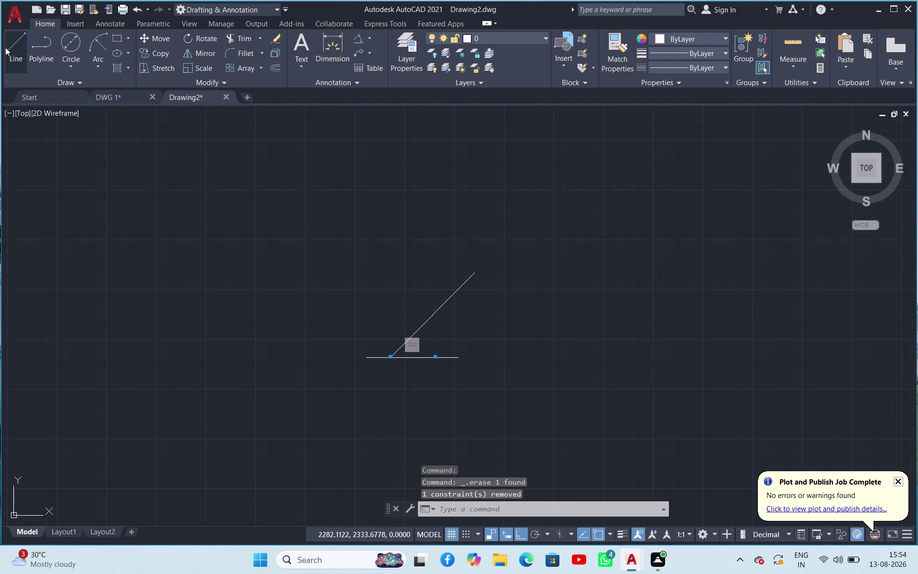
click(431, 361)
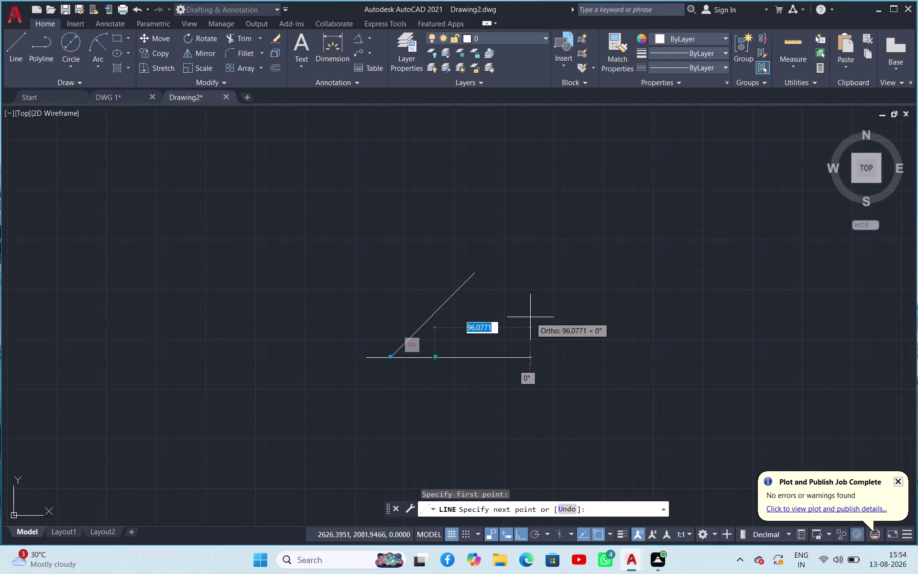
text(12)
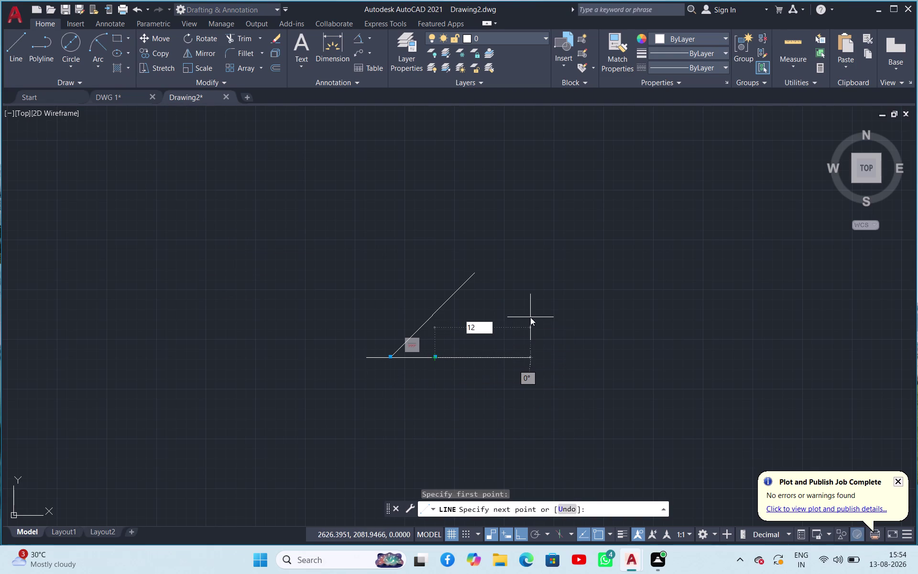
key(2)
key(Tab)
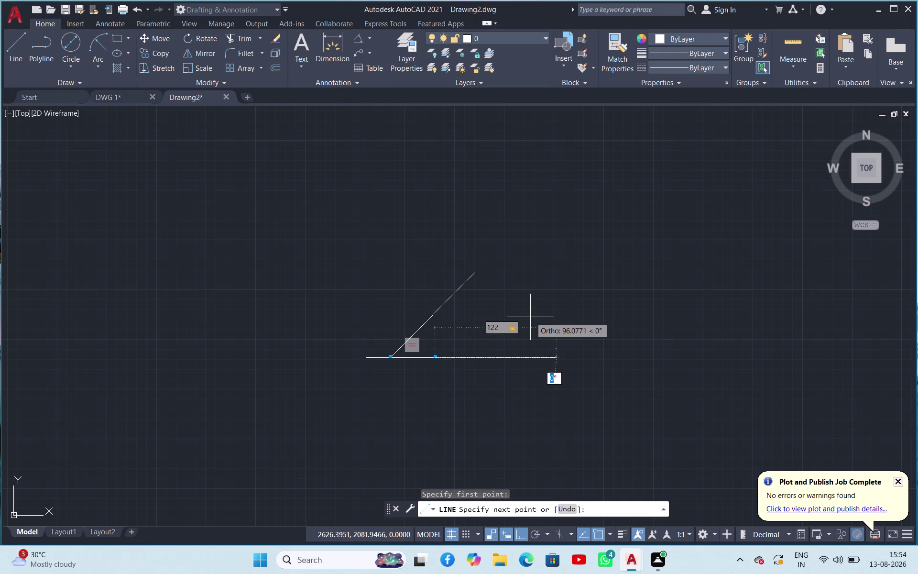
text(45)
key(Return)
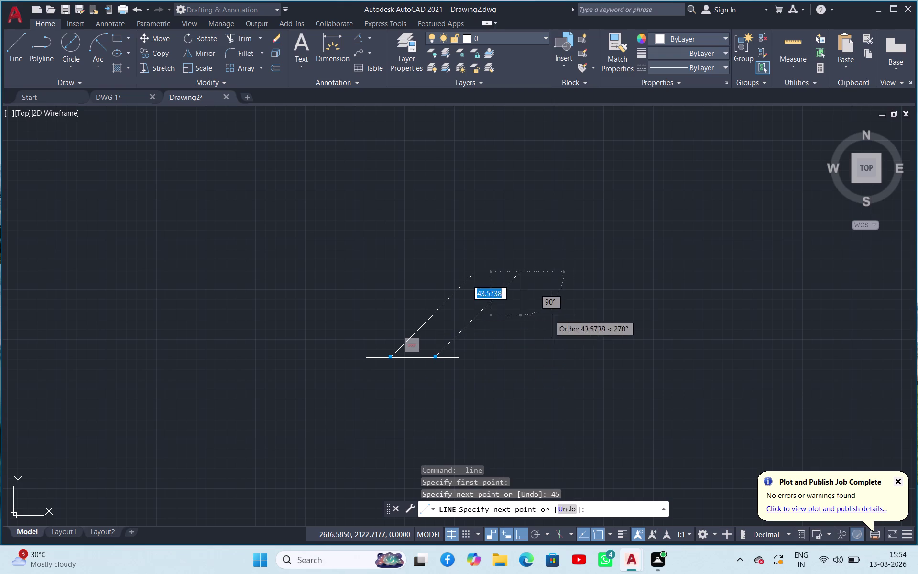
key(Escape)
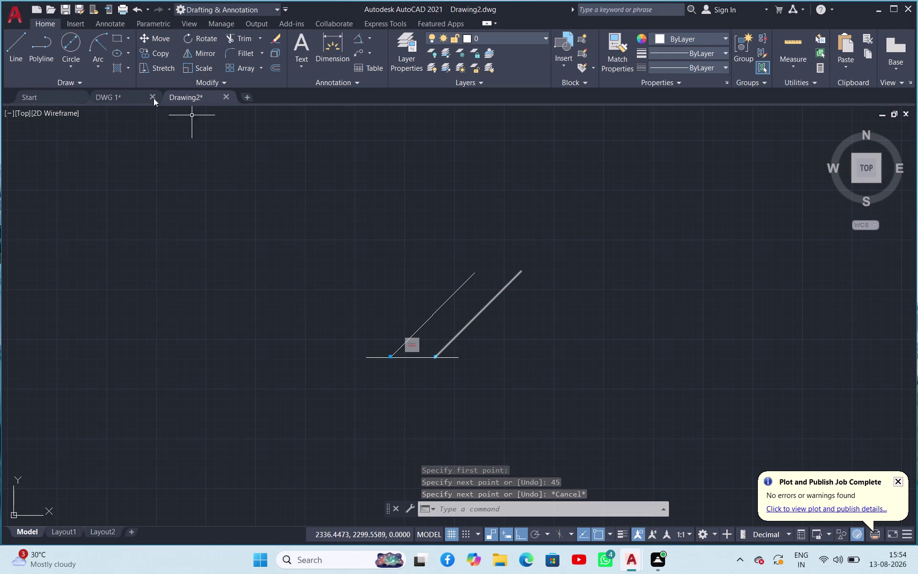
With Ortho off, draw an end line from the arm's top perpendicular to the parallel line.
click(12, 44)
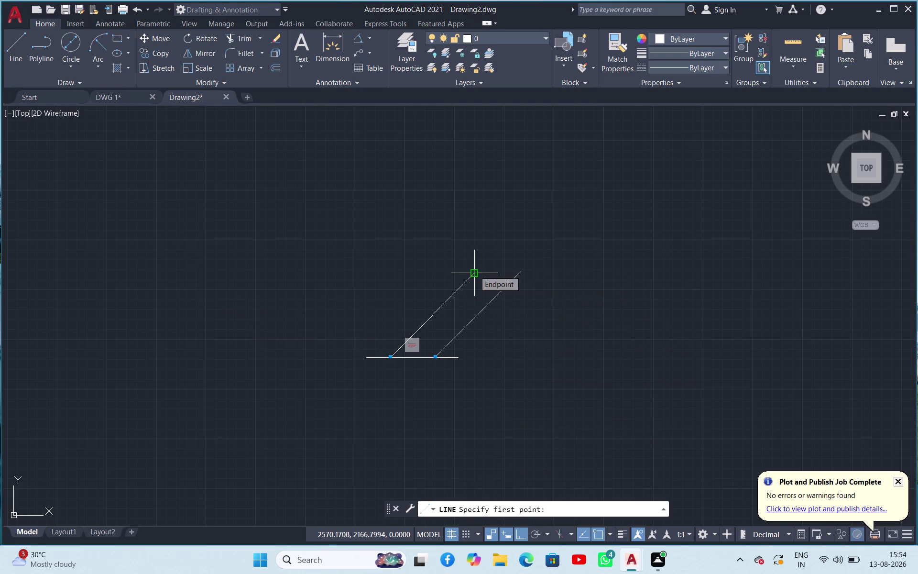
click(521, 538)
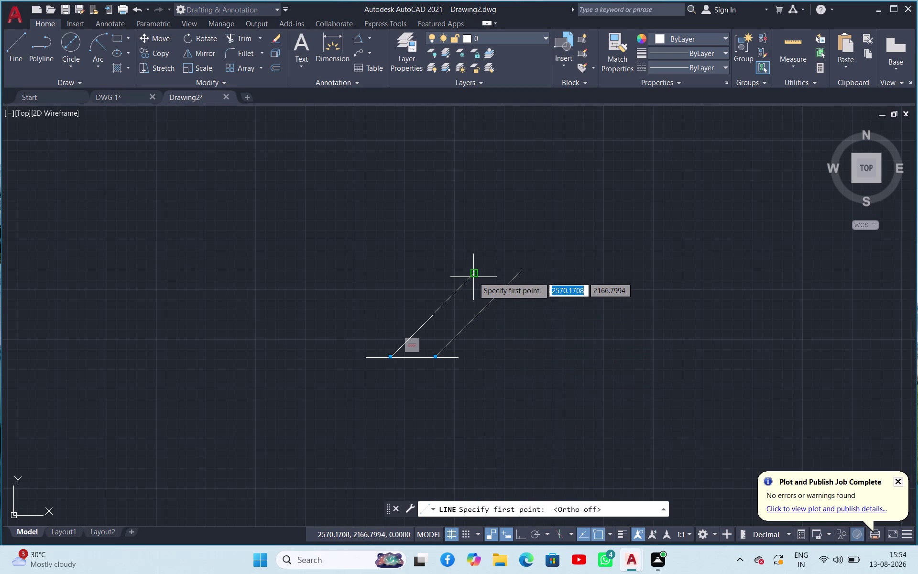
click(475, 276)
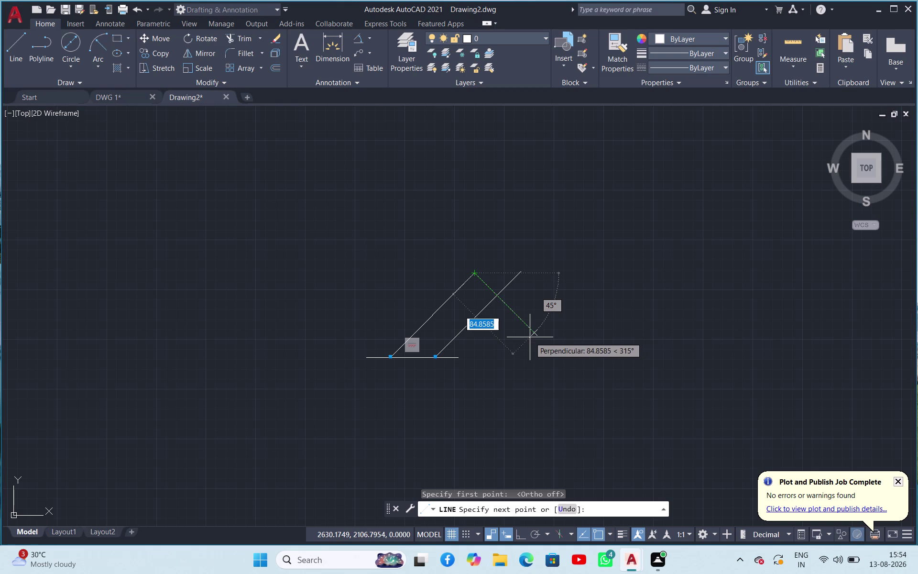
click(530, 337)
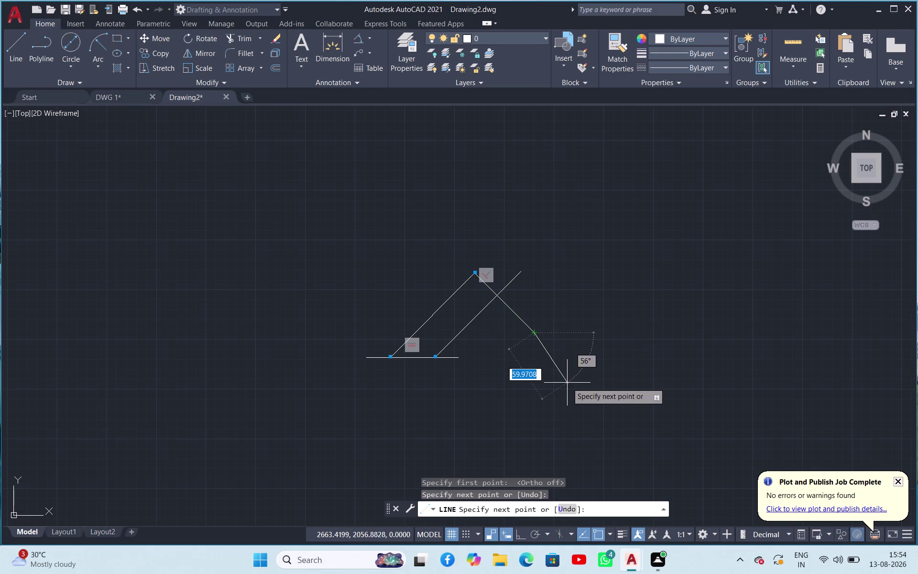
key(Escape)
Trim the overhanging ends of the parallel line and the end line.
click(252, 35)
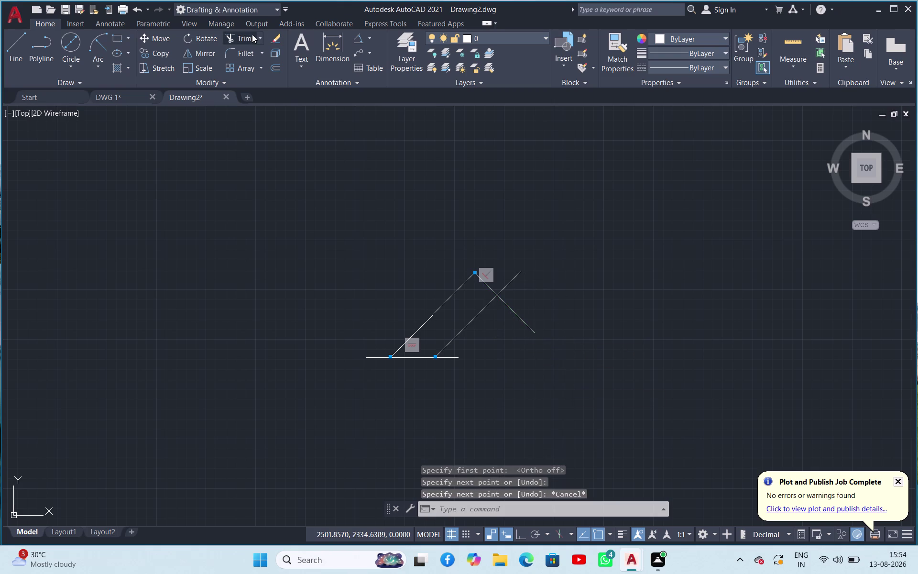
key(space)
drag(523, 261, 521, 279)
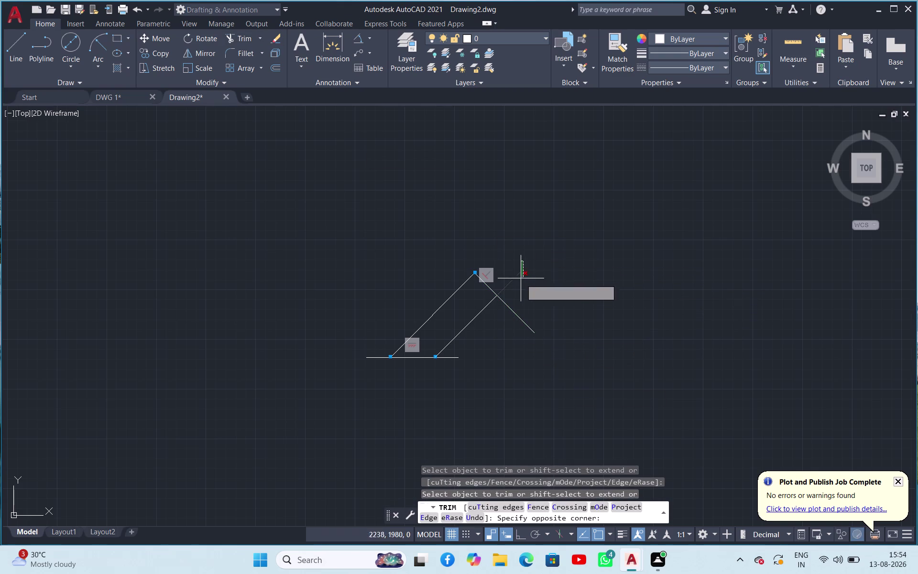
drag(520, 279, 518, 328)
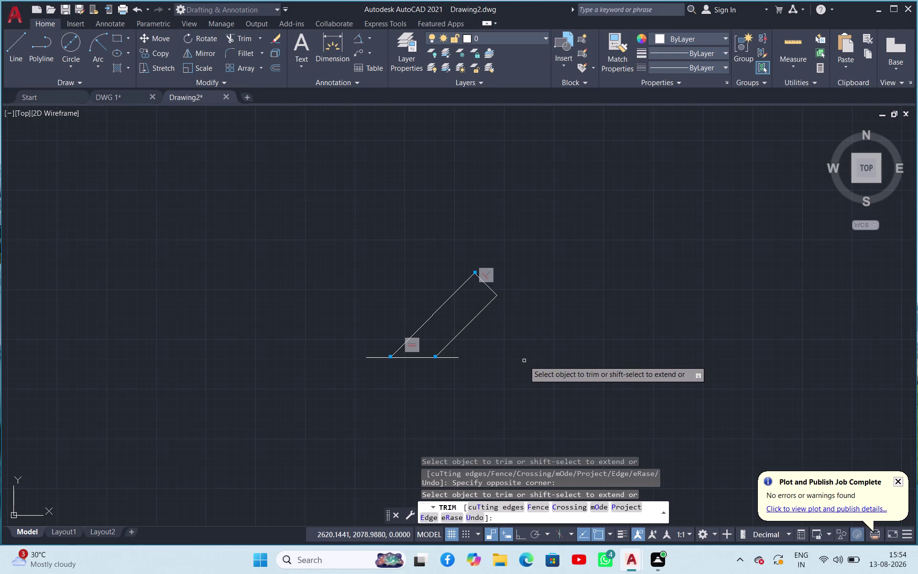
key(Escape)
click(514, 347)
click(535, 335)
scroll(up, 3)
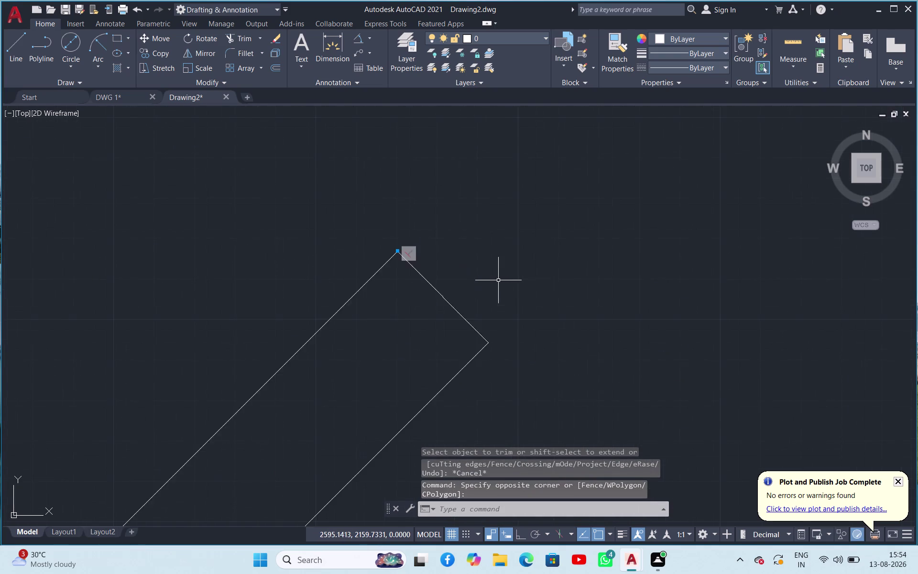
scroll(down, 3)
scroll(up, 3)
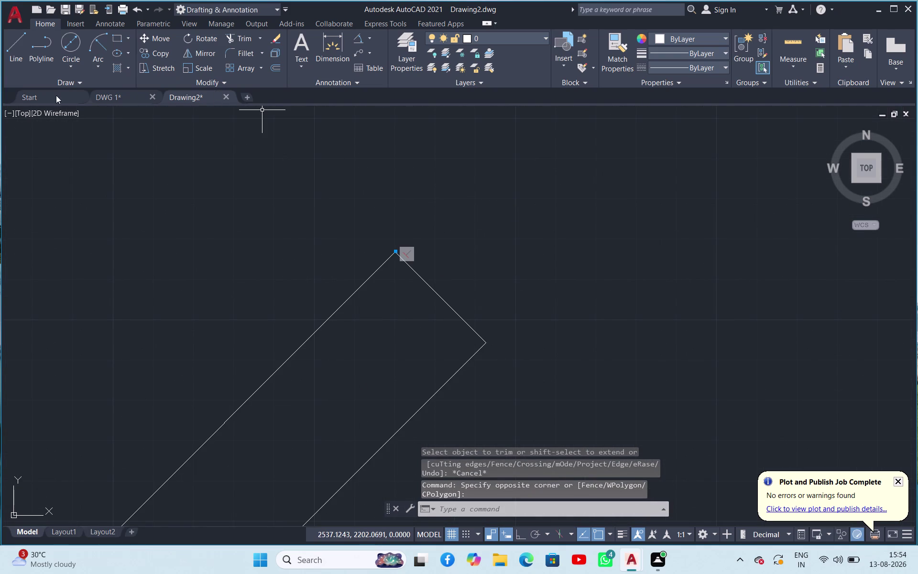
click(64, 39)
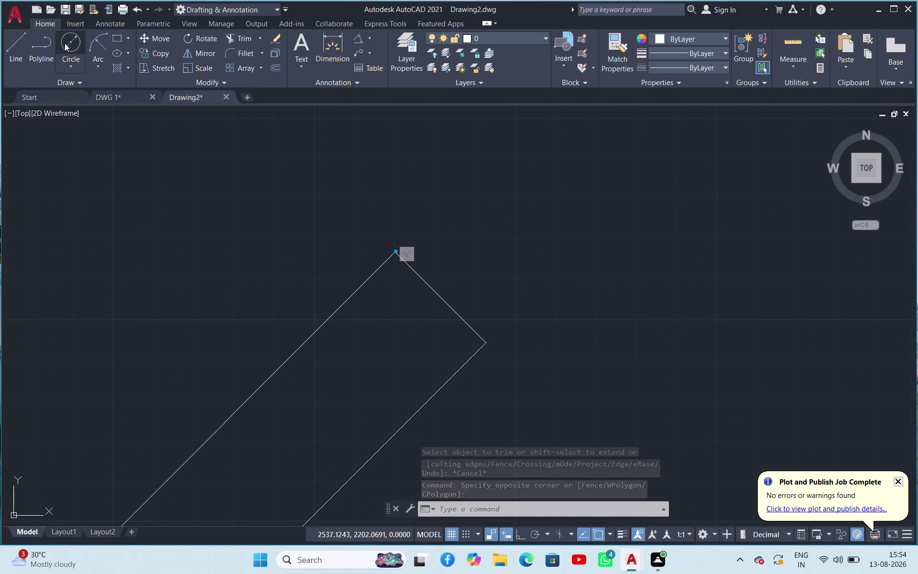
Draw a 15-diameter circle centred on the arm's end line.
click(440, 297)
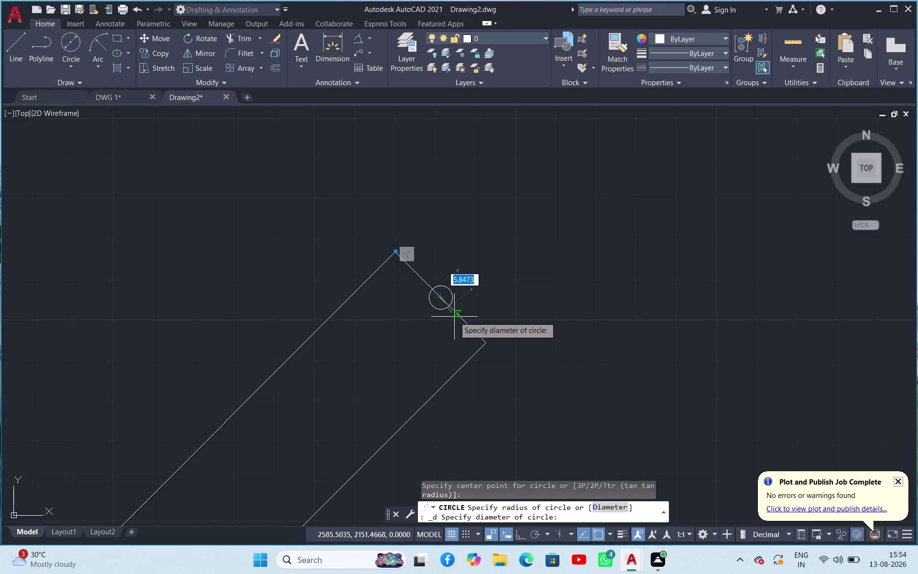
text(15)
key(Return)
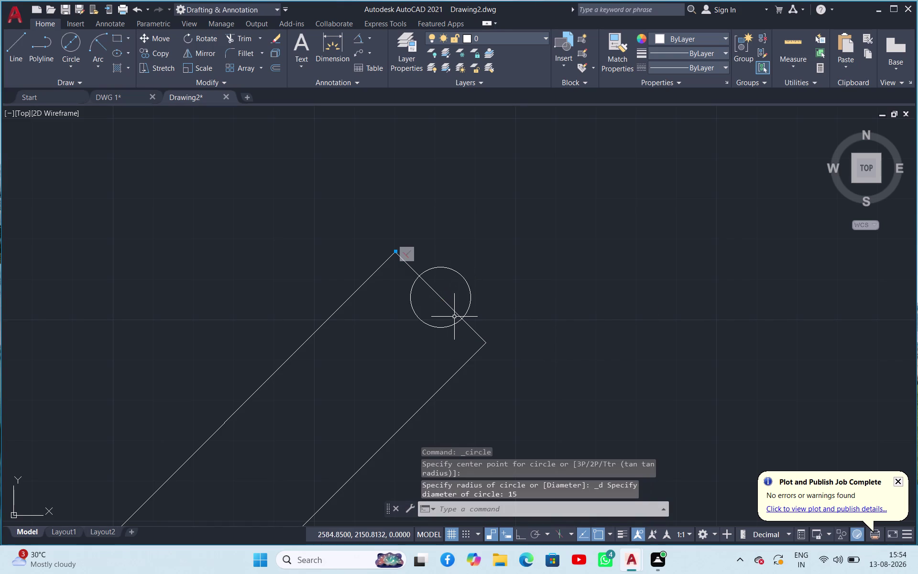
Add a concentric 30-diameter circle, then erase it.
click(72, 38)
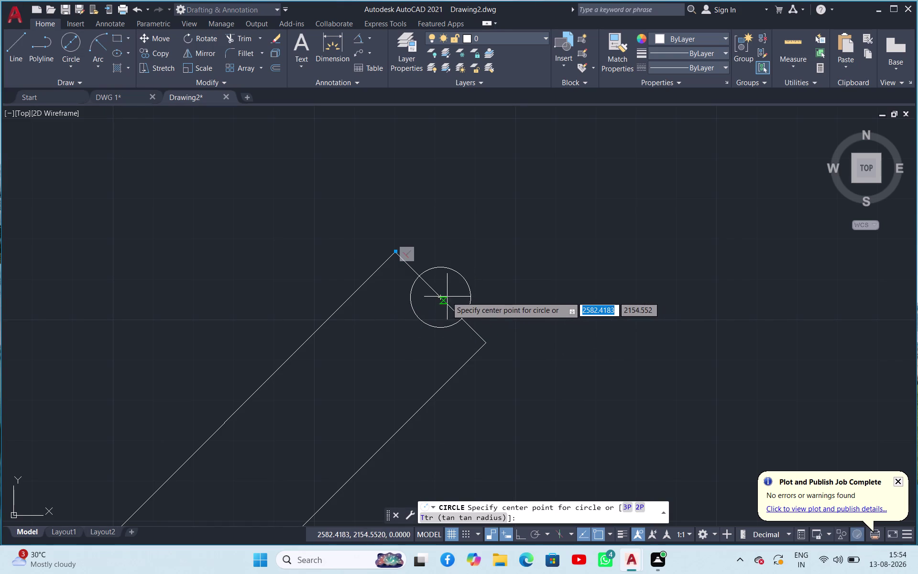
click(439, 296)
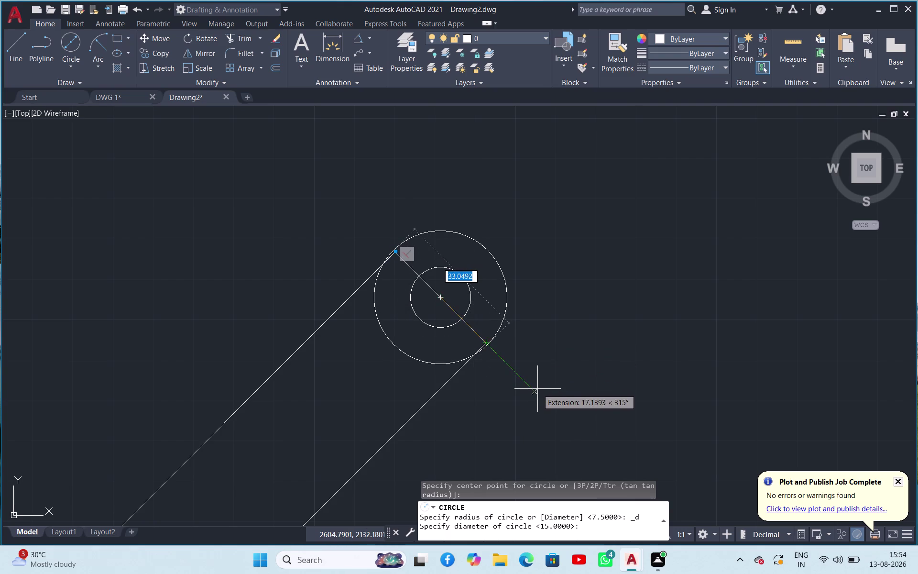
text(30)
key(Return)
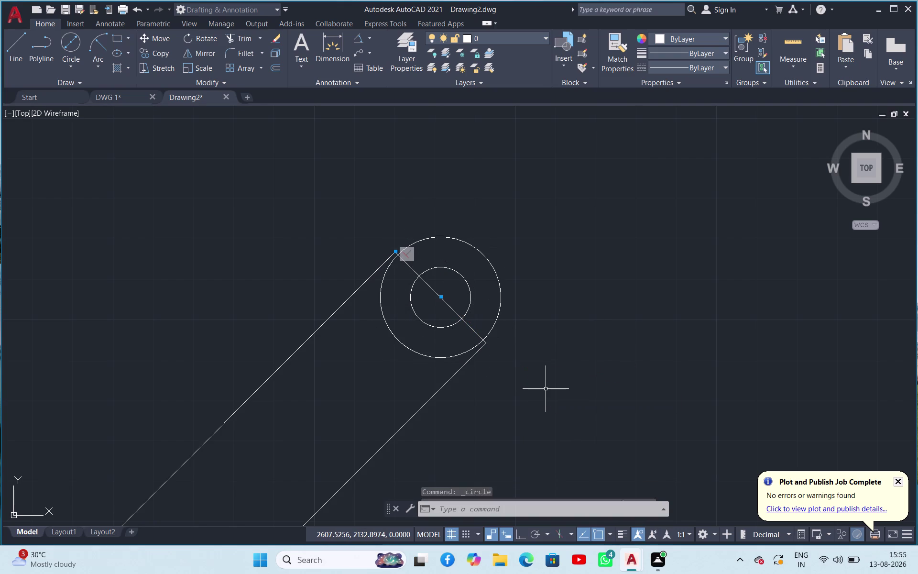
scroll(up, 3)
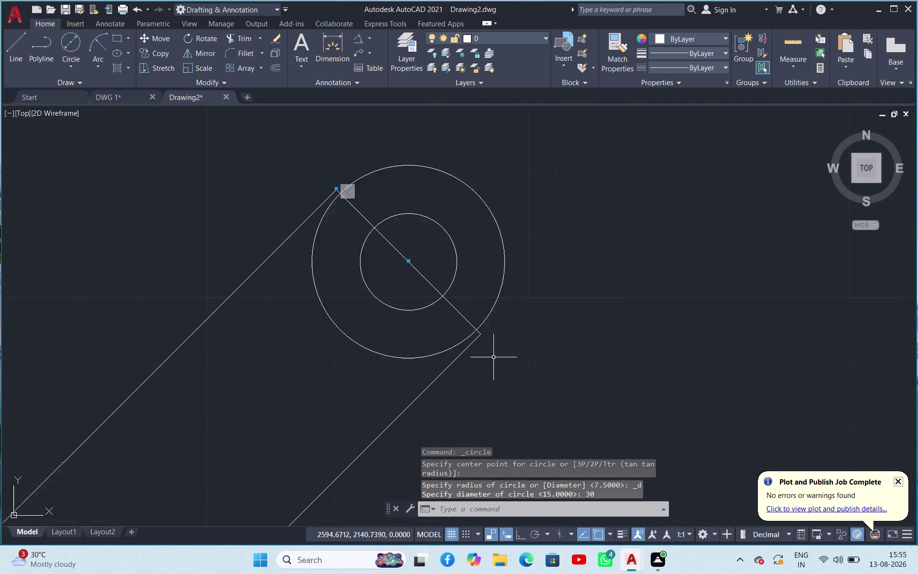
scroll(up, 3)
scroll(down, 3)
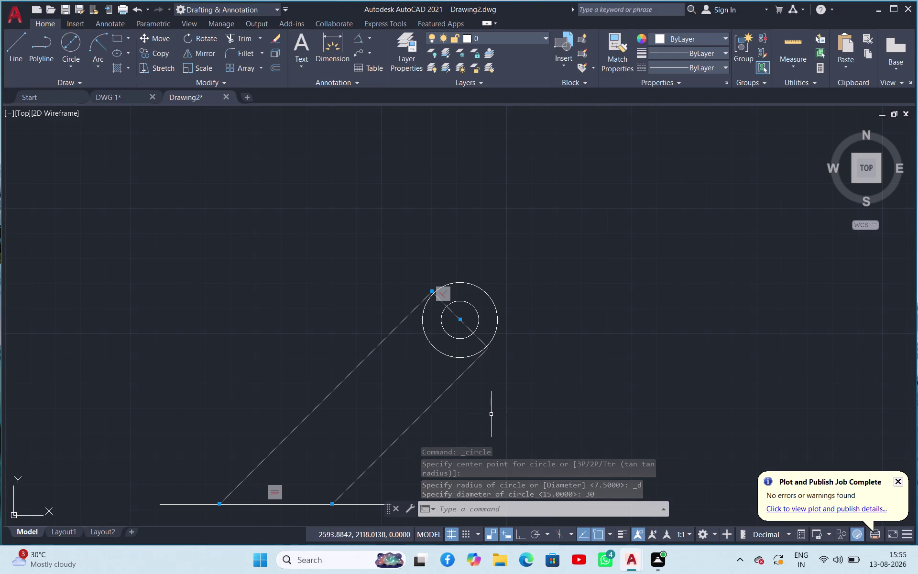
click(484, 289)
key(Delete)
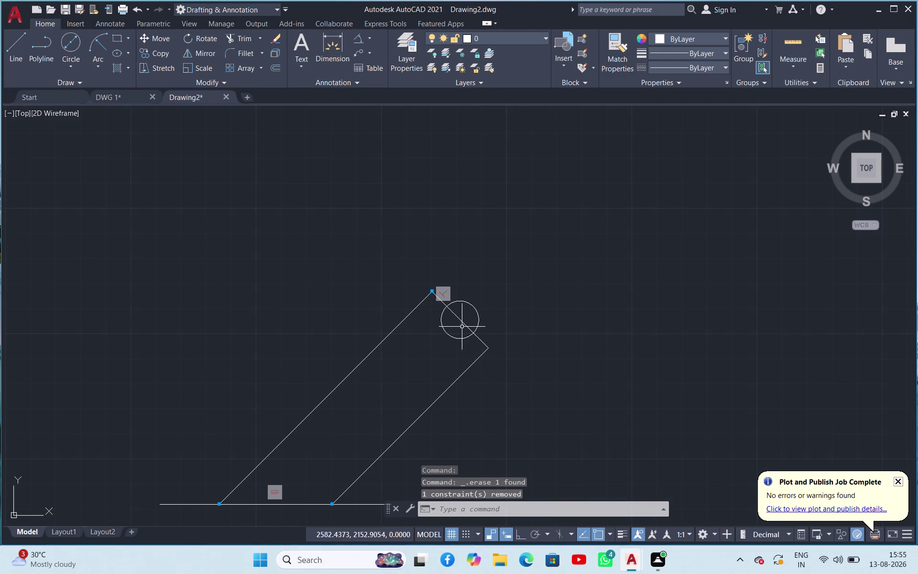
Redraw a 30-diameter circle at the inner circle's centre.
click(73, 50)
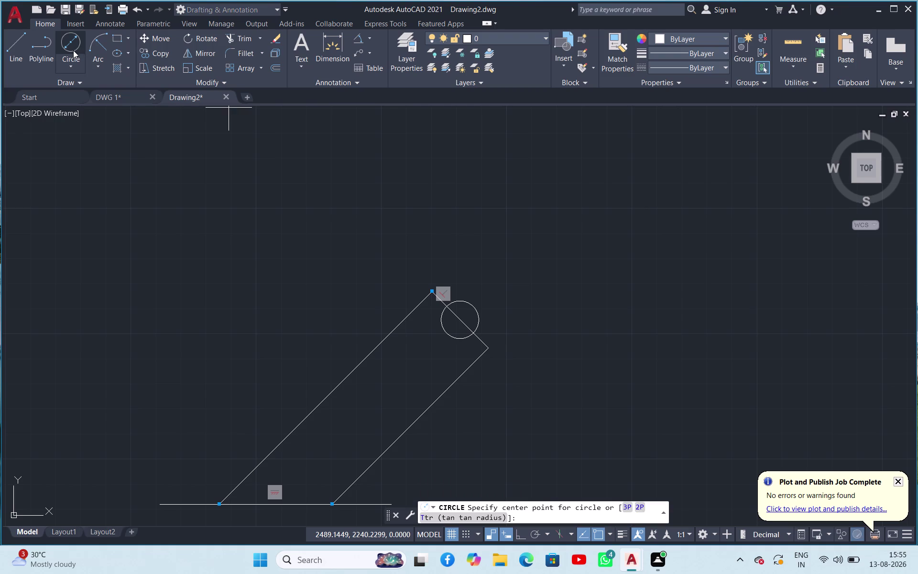
click(461, 318)
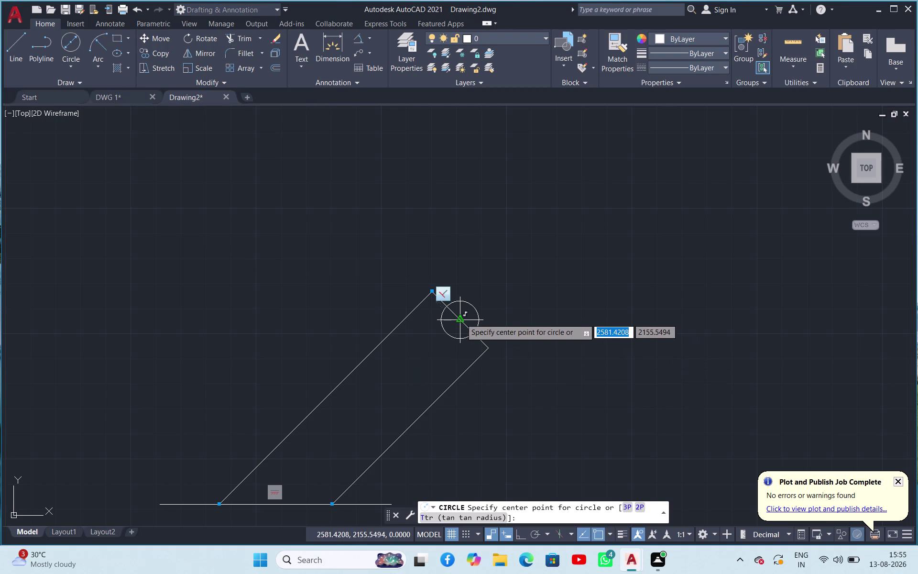
text(30)
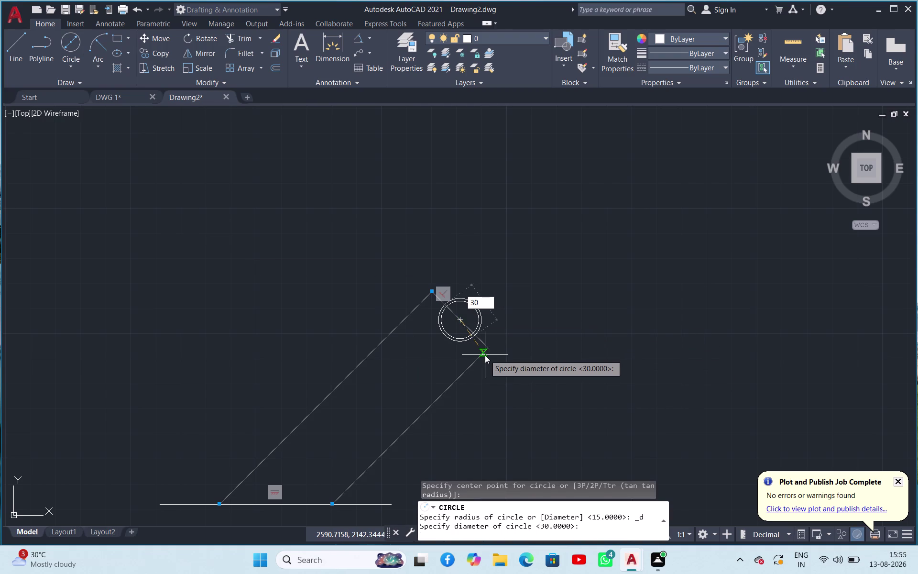
key(Return)
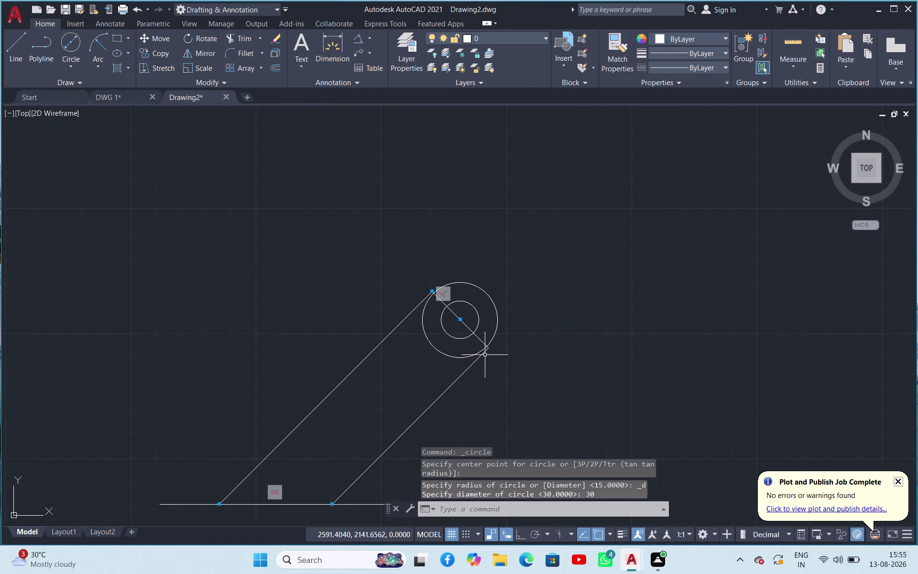
scroll(down, 3)
scroll(down, 3)
scroll(up, 3)
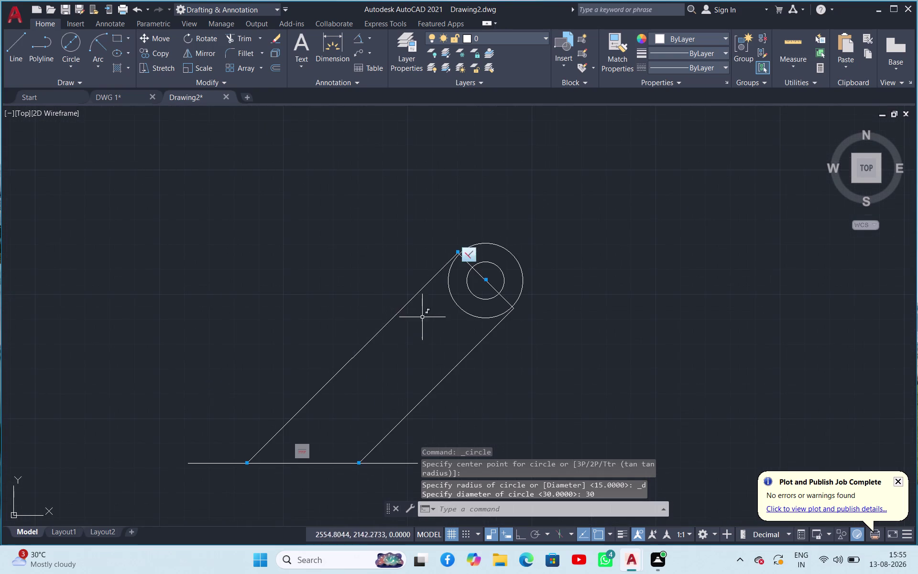
scroll(up, 3)
scroll(down, 3)
scroll(up, 3)
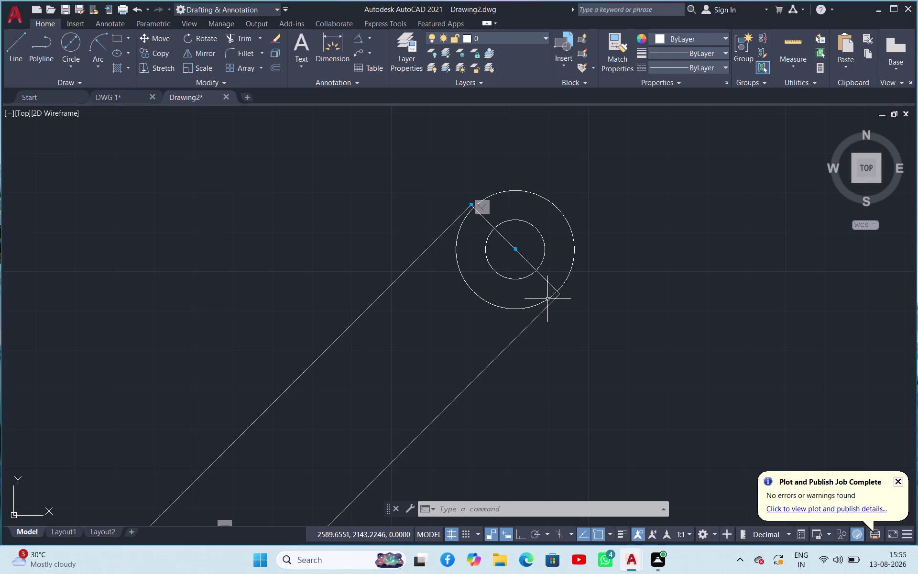
Erase the lower inclined line, the end line and the leftover circles.
click(532, 322)
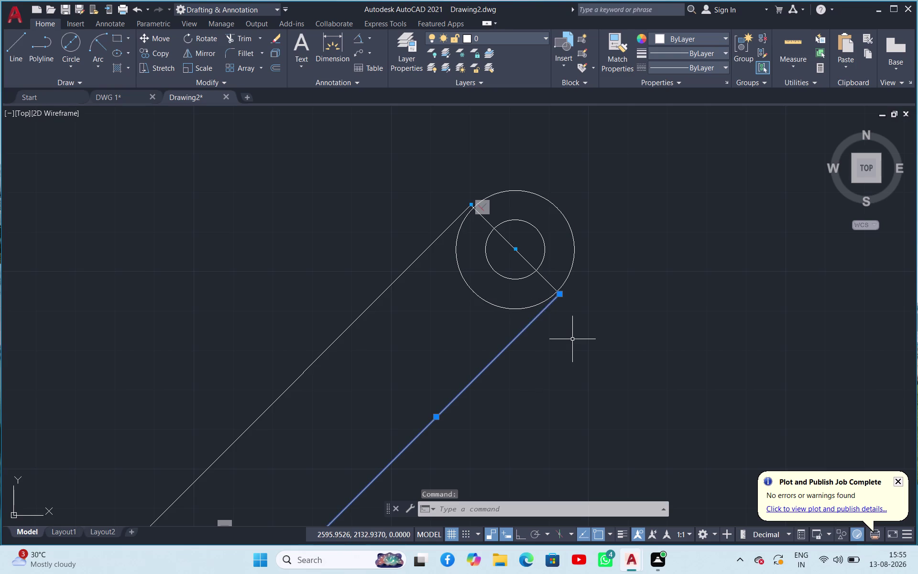
key(Delete)
click(550, 284)
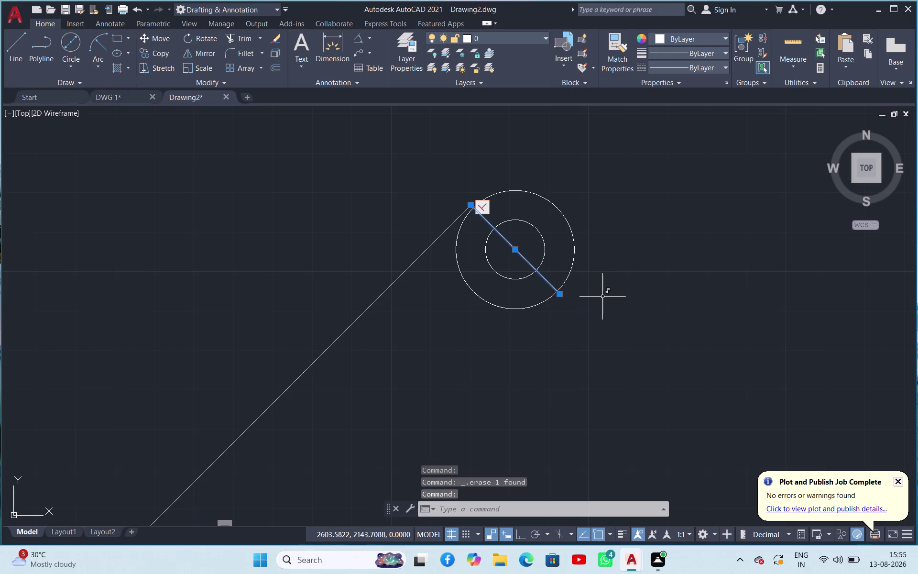
key(Delete)
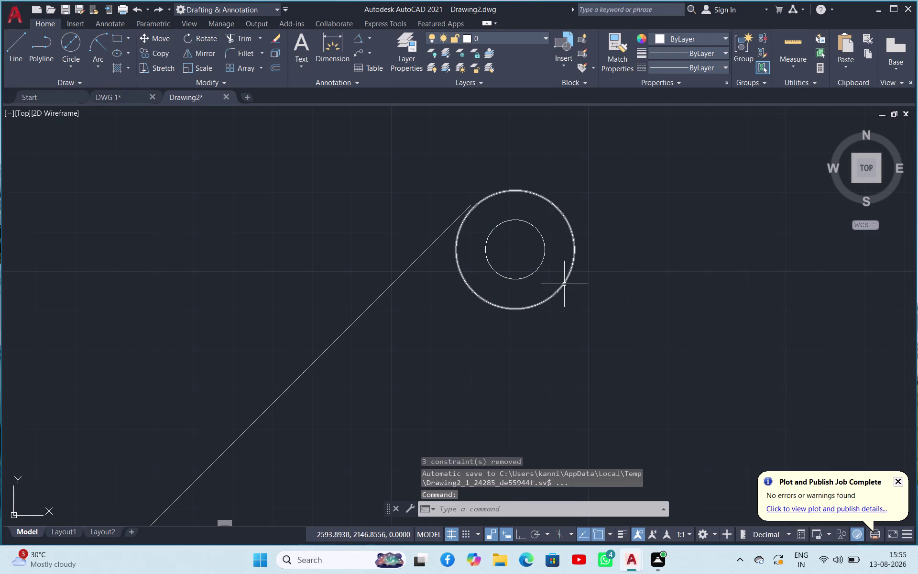
click(564, 284)
key(Delete)
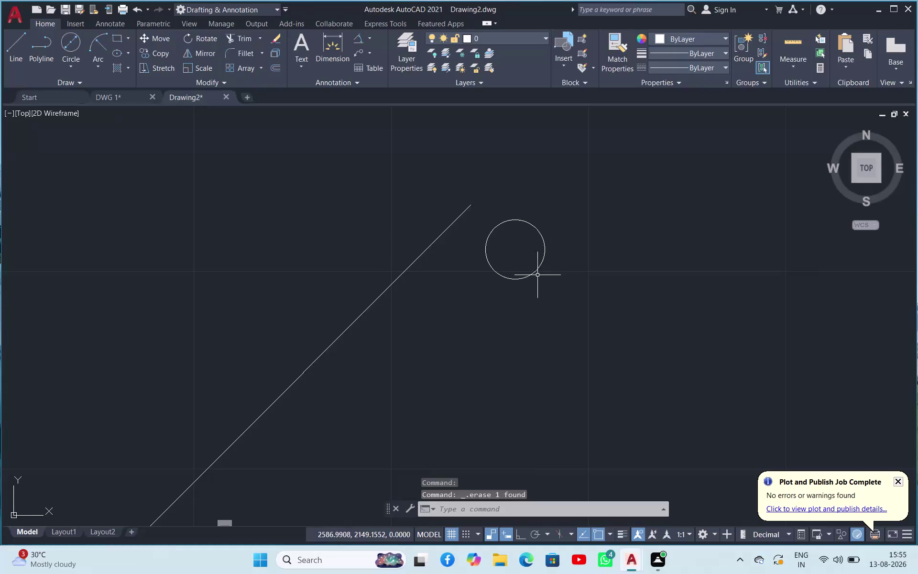
click(530, 275)
key(Delete)
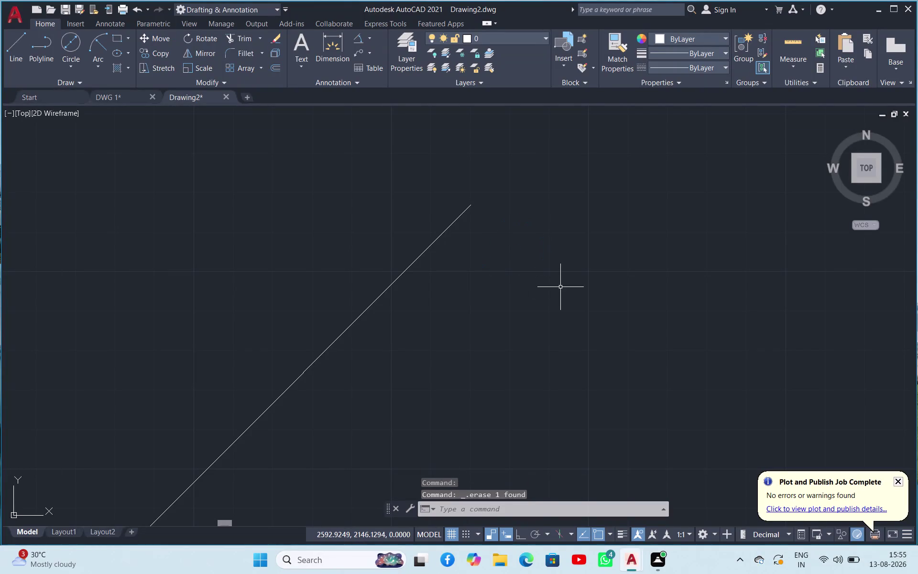
scroll(up, 3)
scroll(down, 3)
scroll(up, 3)
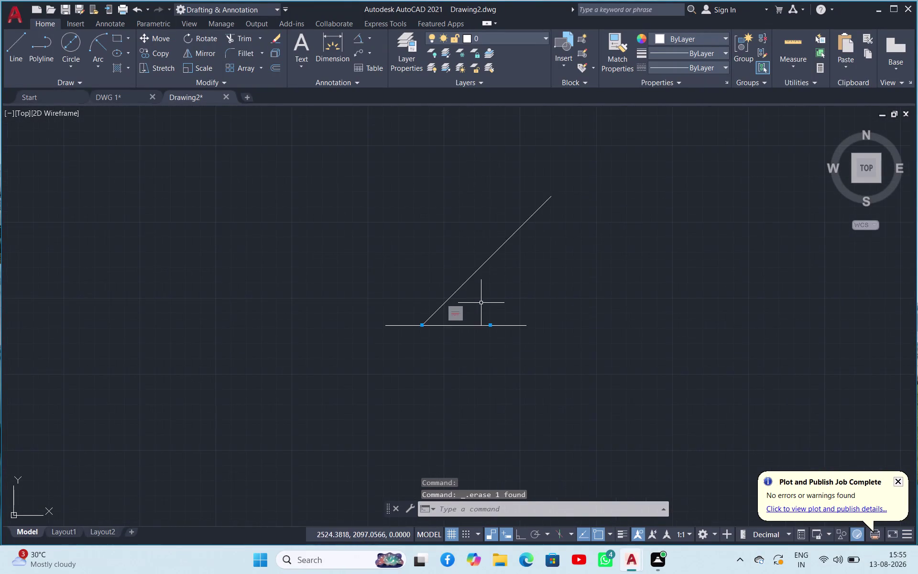
scroll(down, 3)
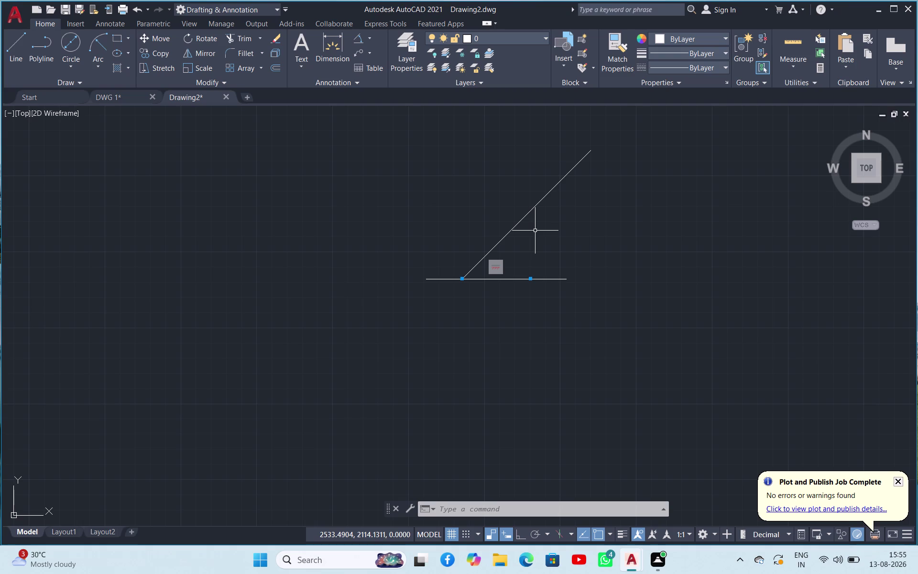
click(21, 51)
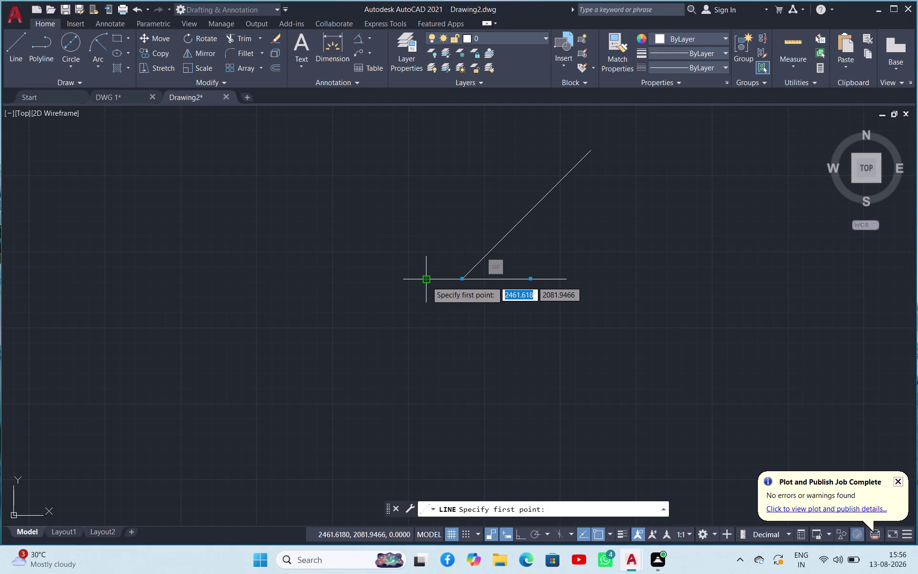
From the base's left end, draw a line 15 down, then 45 right with Ortho on.
click(426, 282)
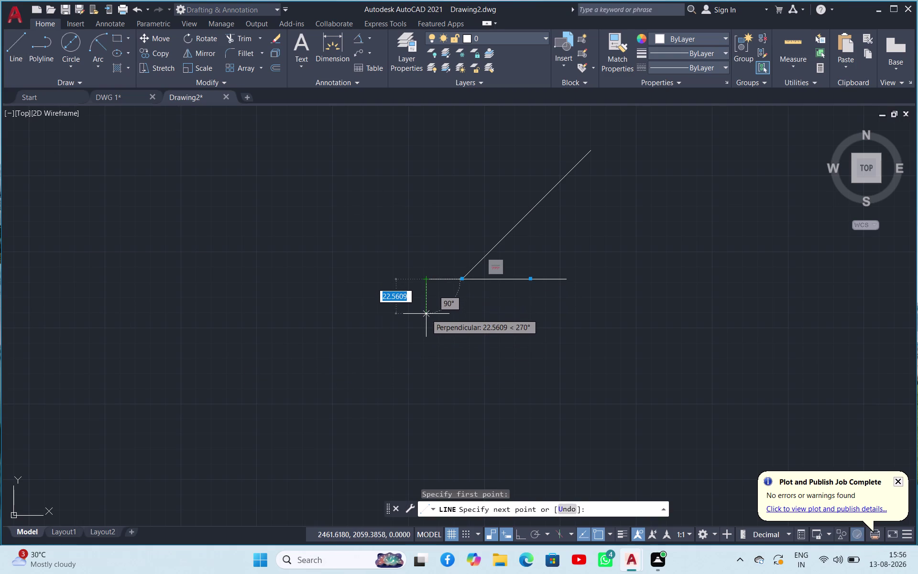
text(15)
key(Return)
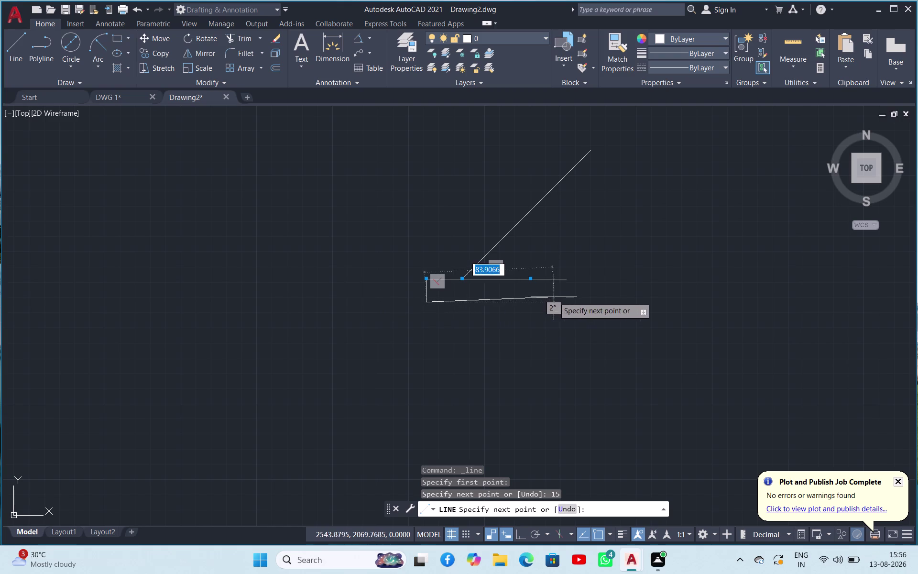
click(520, 535)
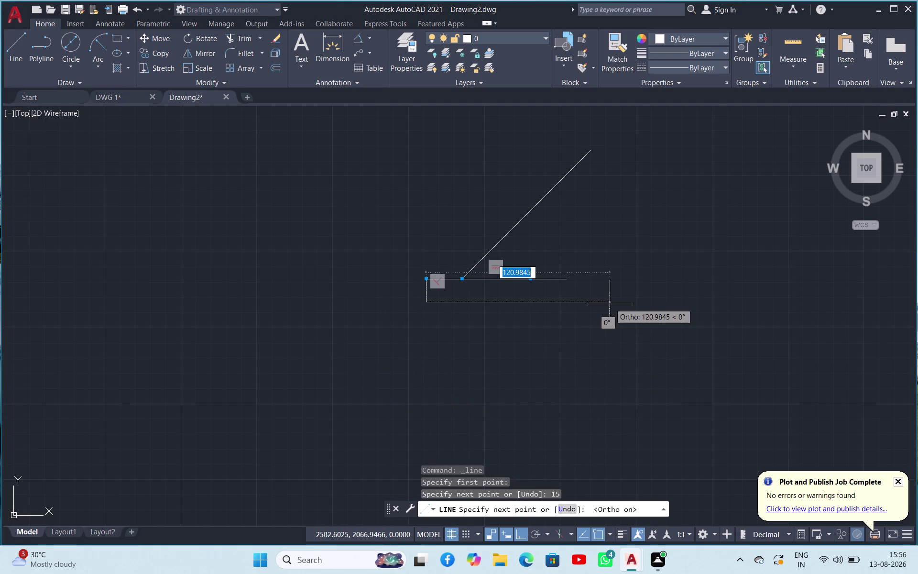
text(45)
key(Return)
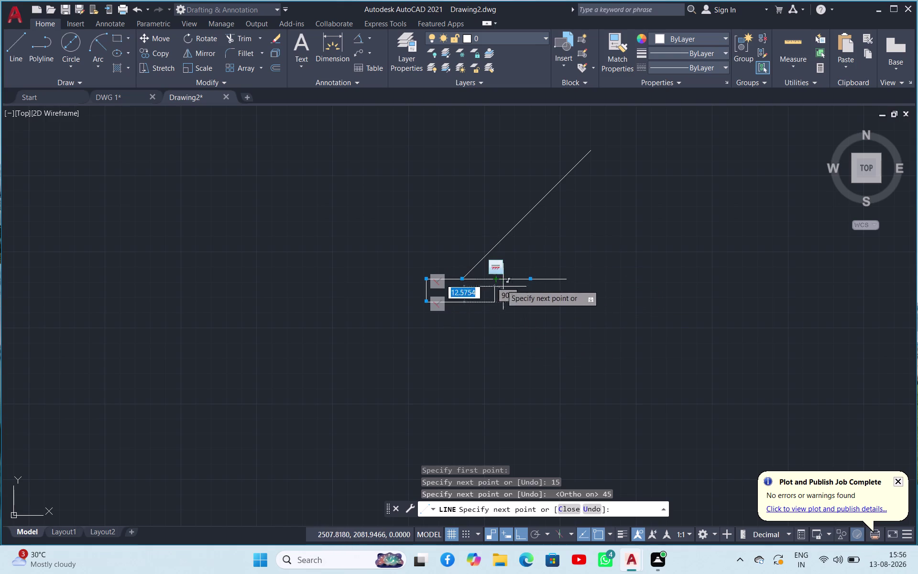
key(Escape)
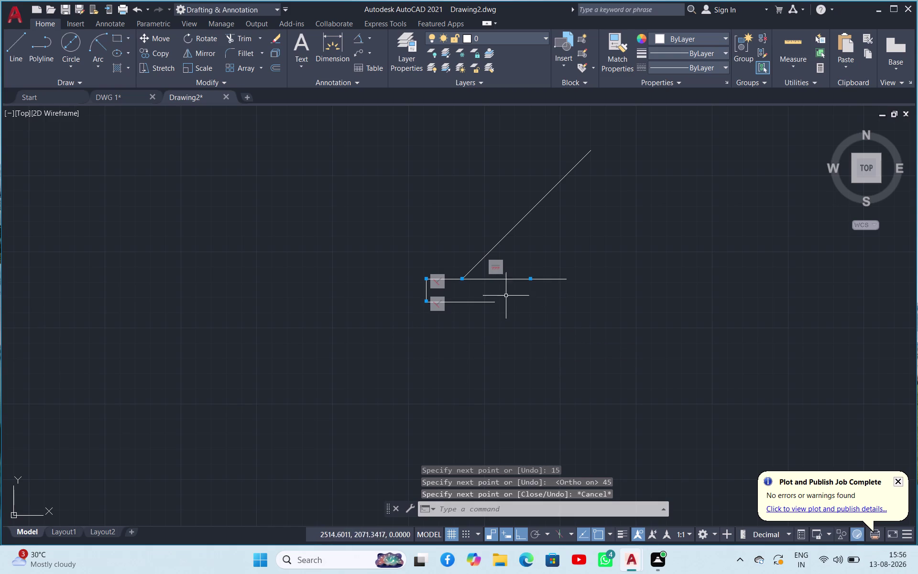
Erase the unwanted 45-long horizontal line.
click(486, 302)
key(Delete)
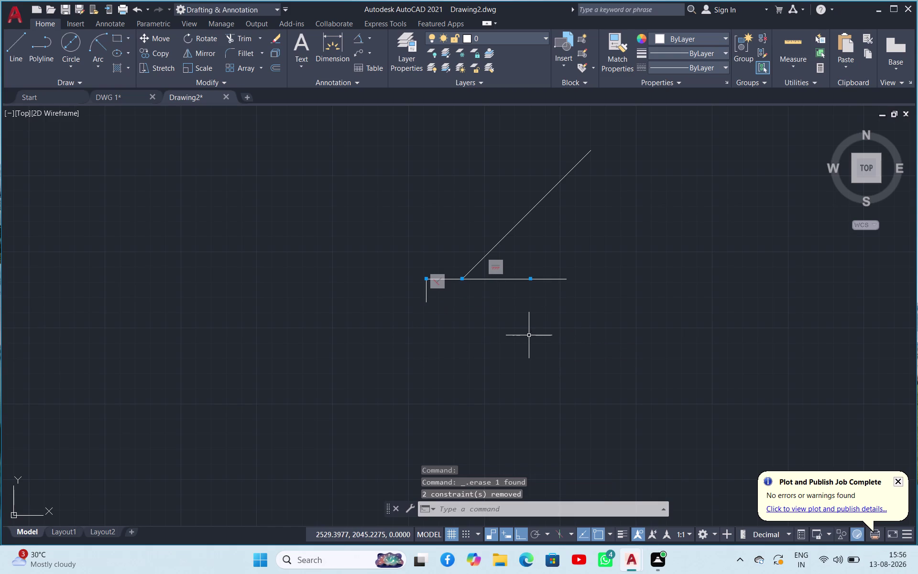
click(21, 54)
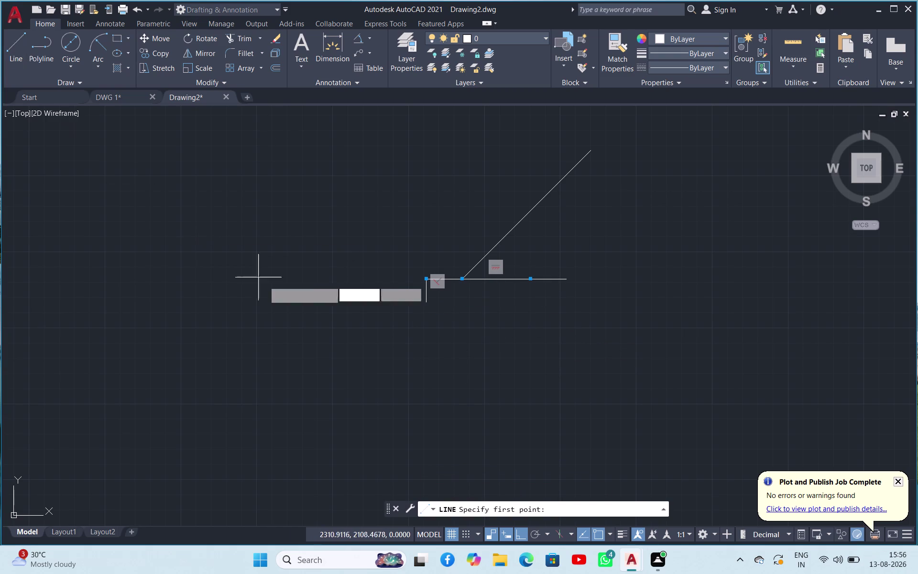
Close the step below the base with segments of 23.7, 45 and 23.7.
click(428, 304)
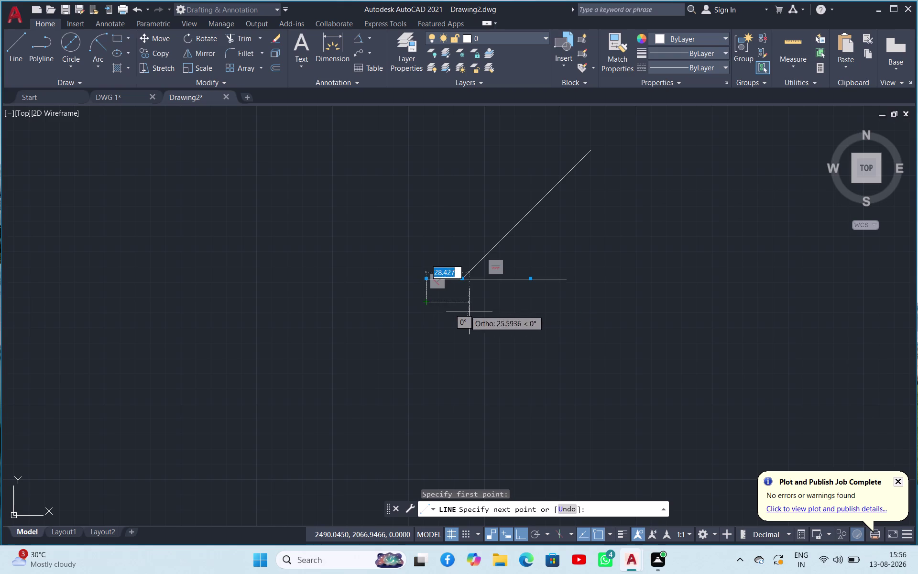
text(23)
key(period)
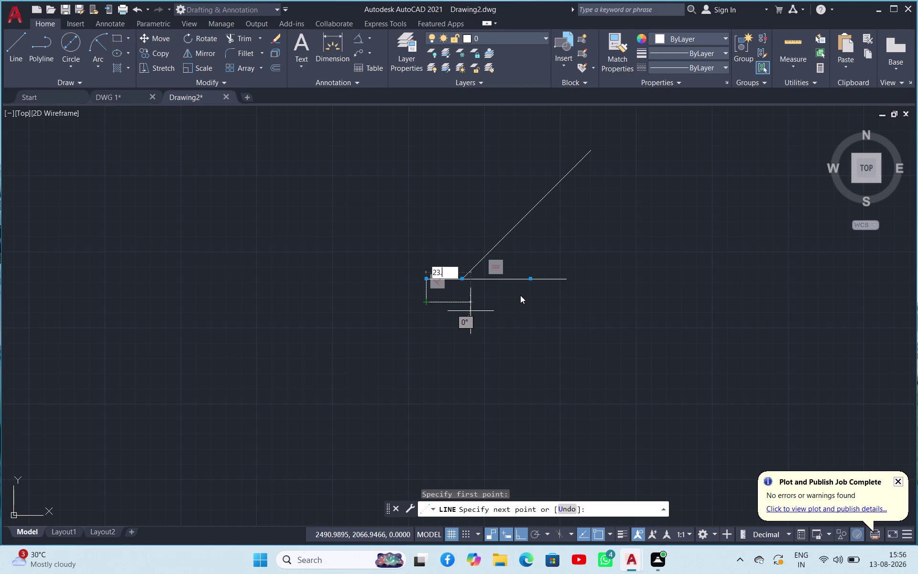
key(7)
key(Return)
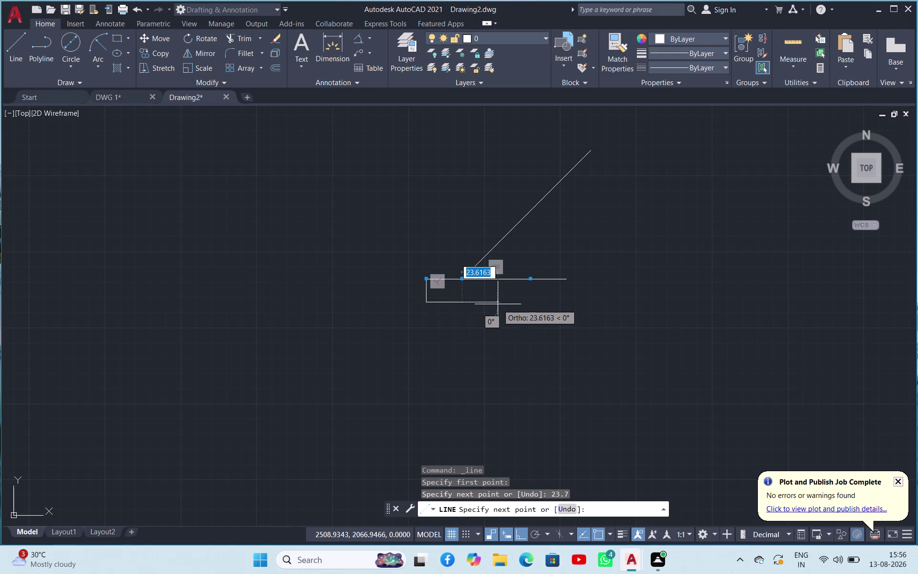
text(45)
key(Return)
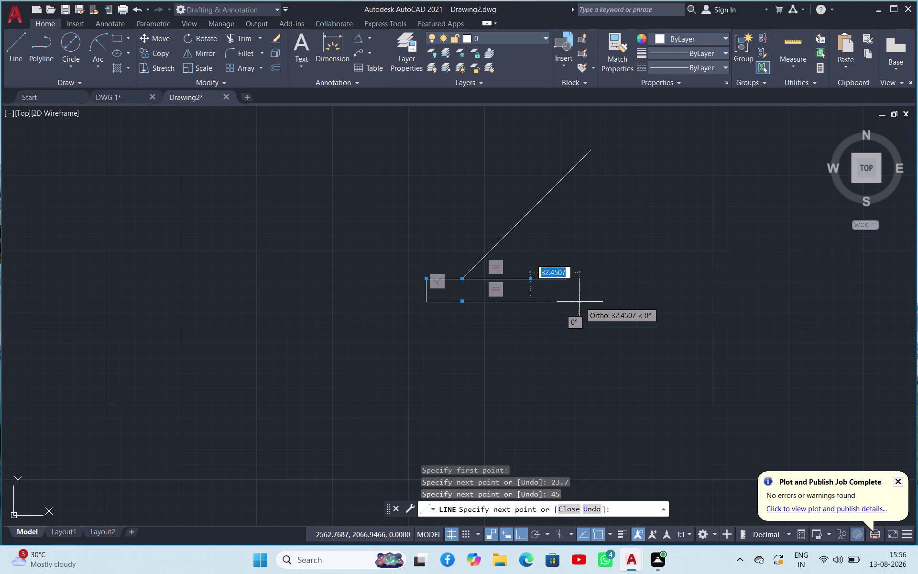
text(23.7)
key(Return)
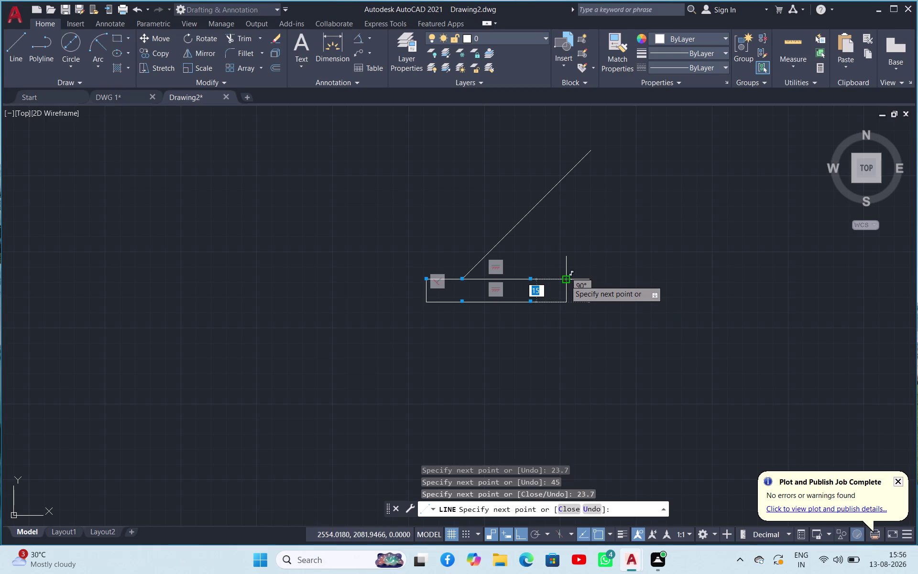
scroll(up, 3)
scroll(up, 3)
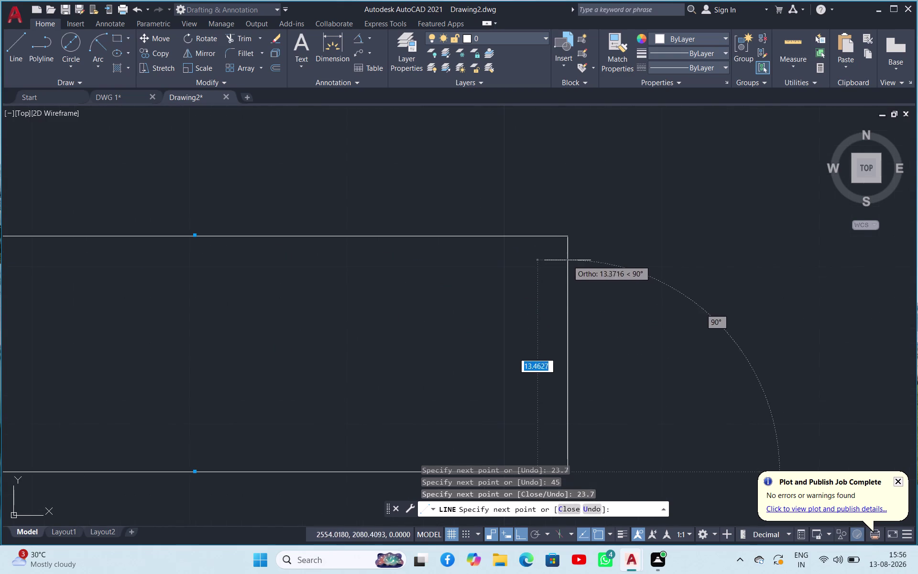
click(567, 237)
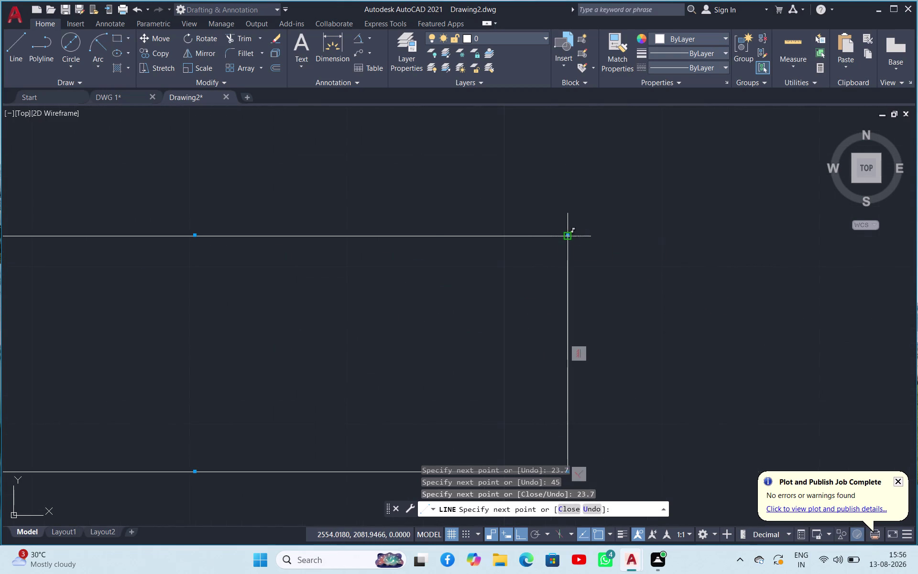
key(Escape)
Merge the three collinear lines into one using JOIN.
scroll(up, 3)
scroll(down, 3)
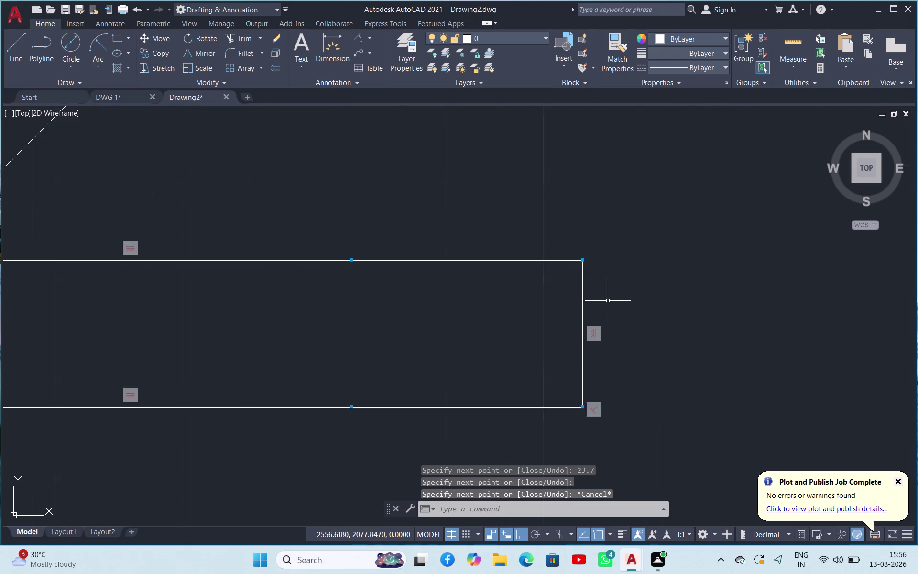
scroll(down, 3)
scroll(up, 3)
scroll(down, 3)
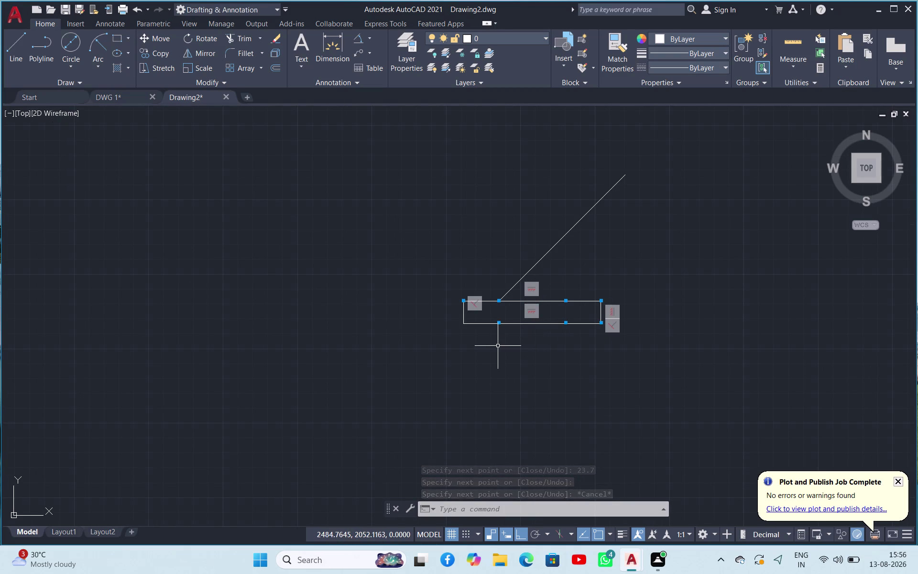
text(JO)
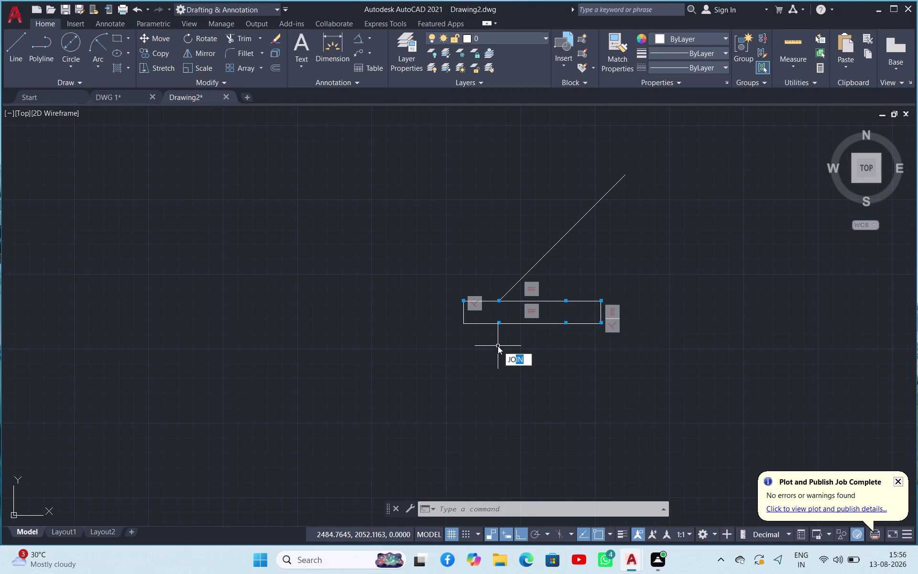
click(525, 375)
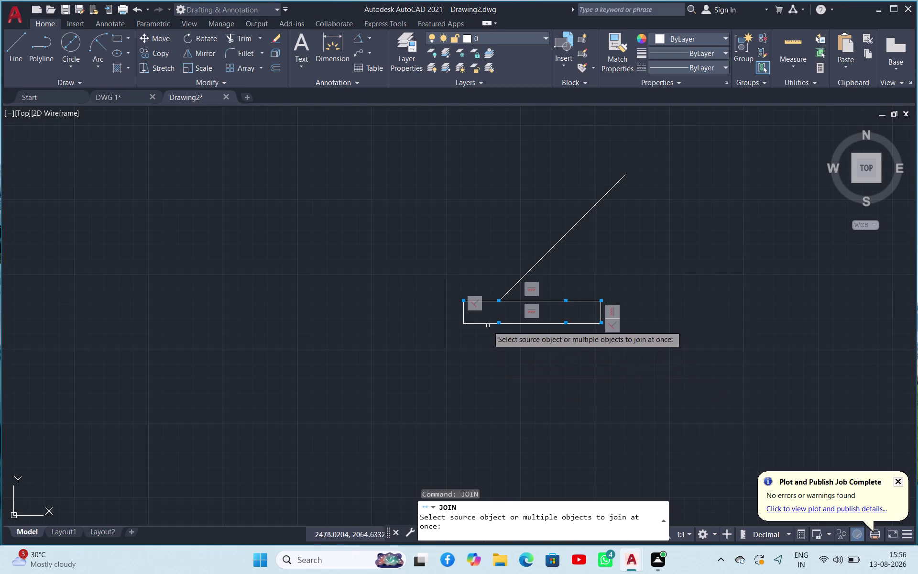
click(478, 323)
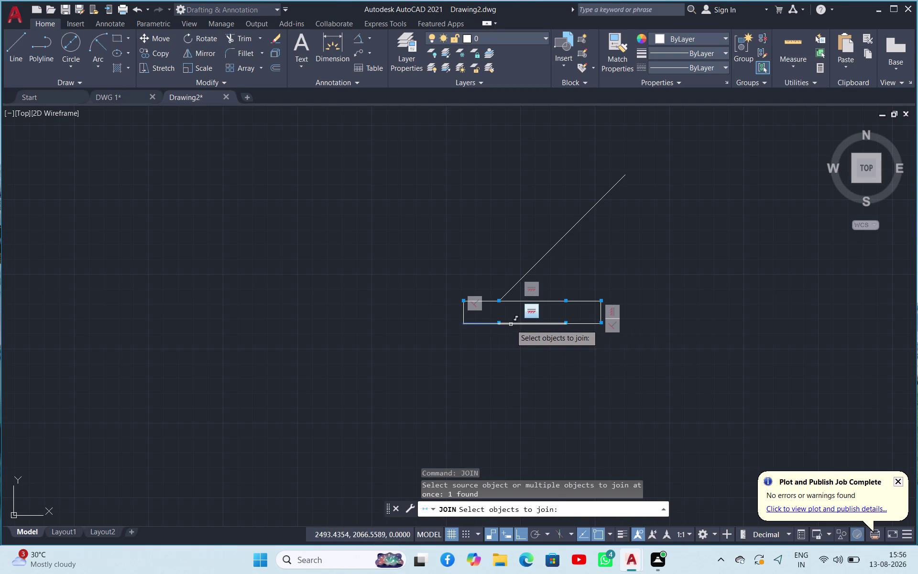
click(512, 322)
click(580, 325)
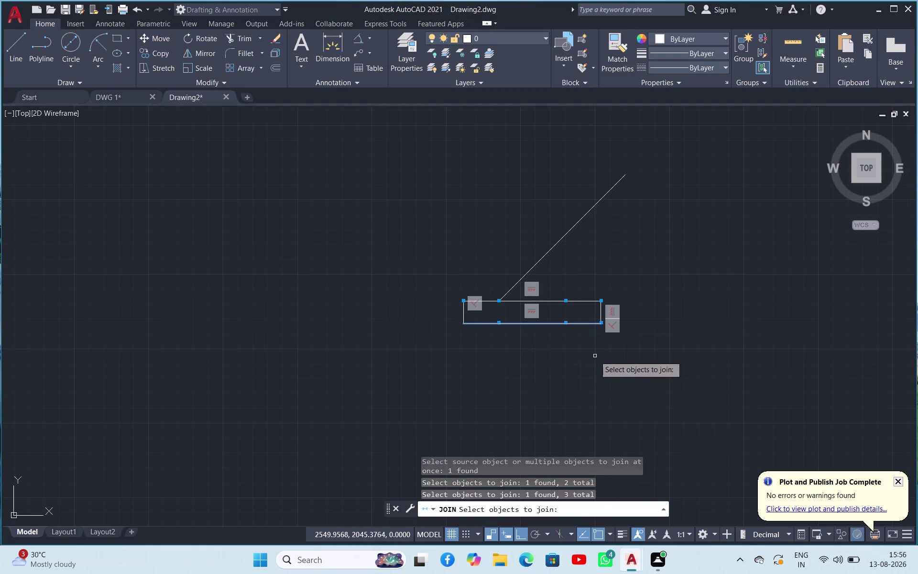
key(Return)
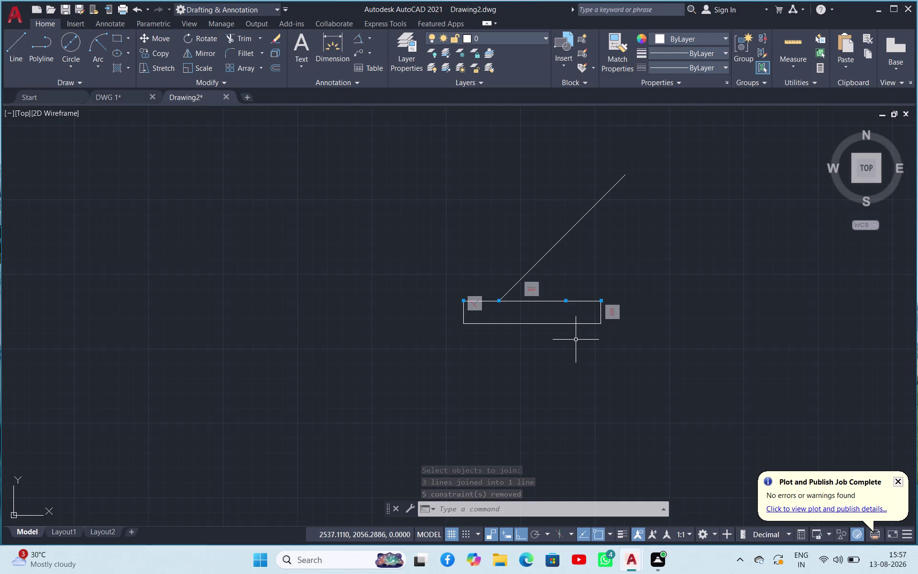
Draw vertical construction lines with XLINE from the profile's base point.
text(XL)
key(space)
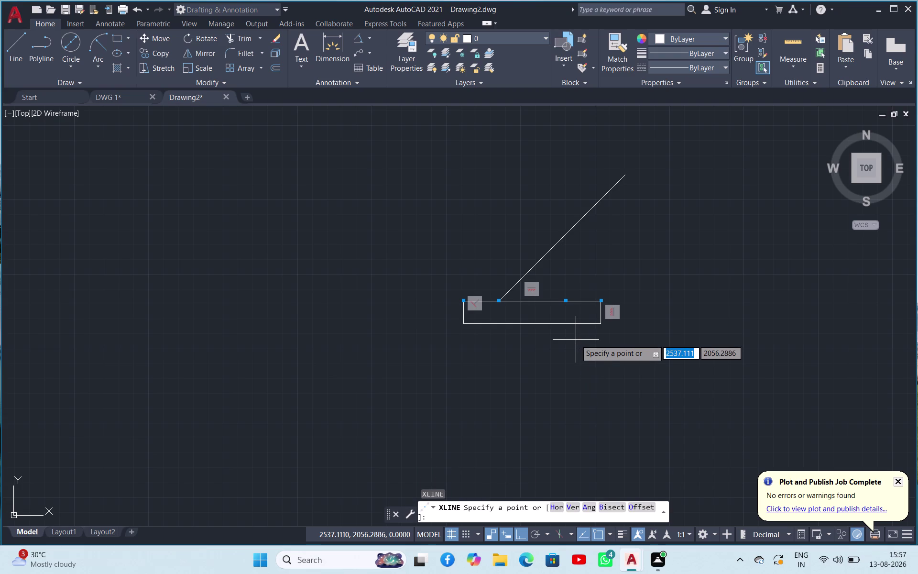
click(533, 323)
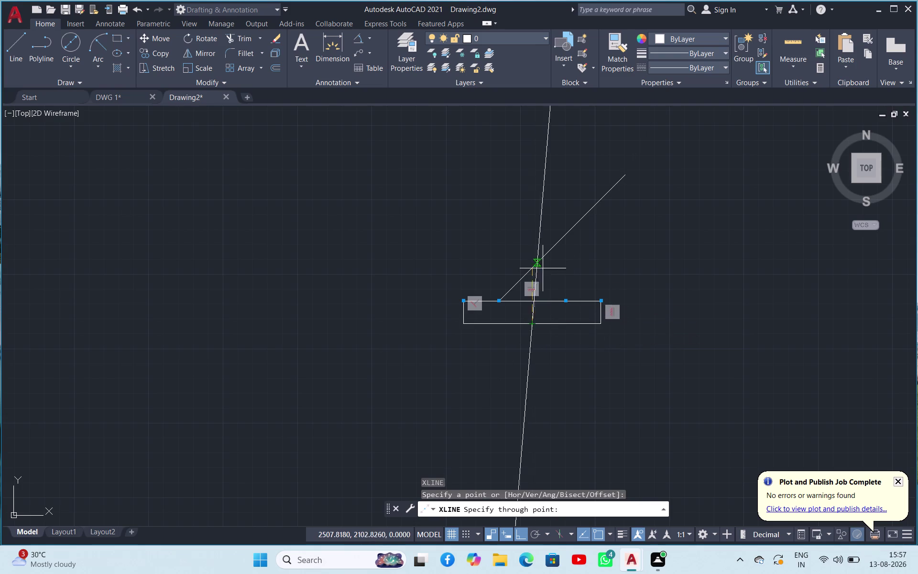
click(531, 238)
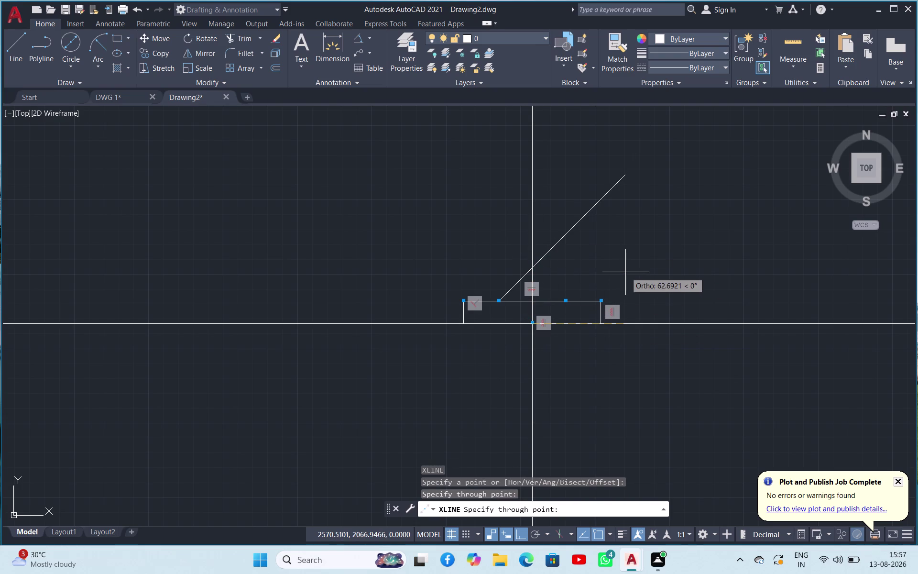
click(625, 272)
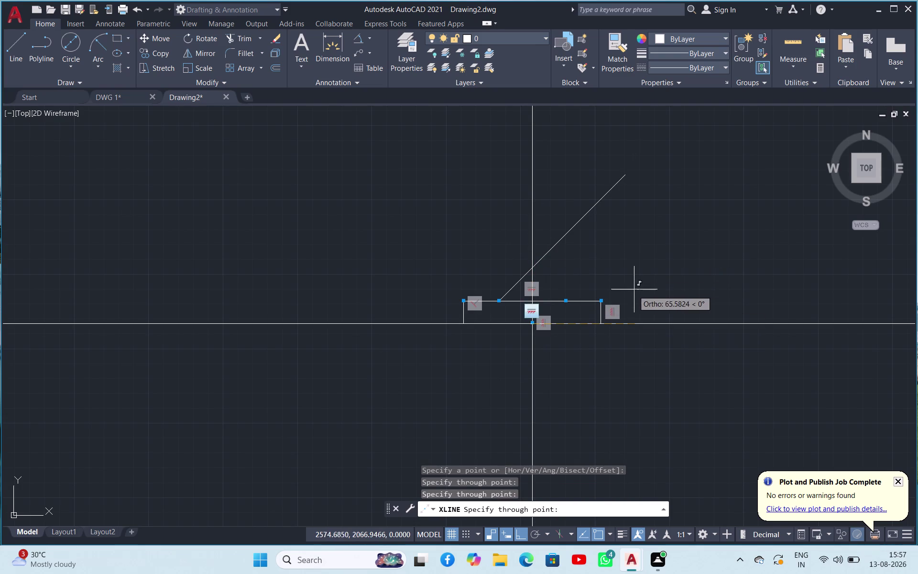
middle_click(585, 391)
middle_click(586, 390)
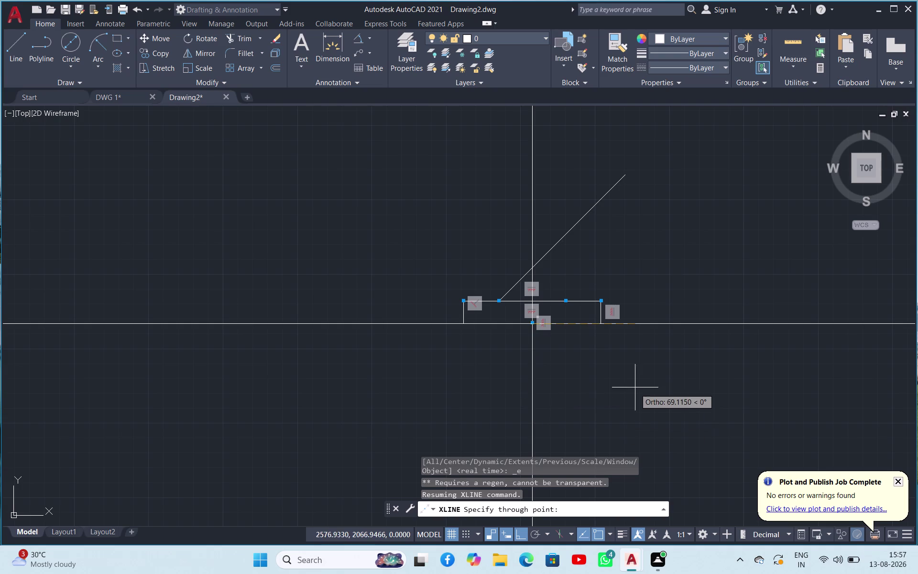
key(Escape)
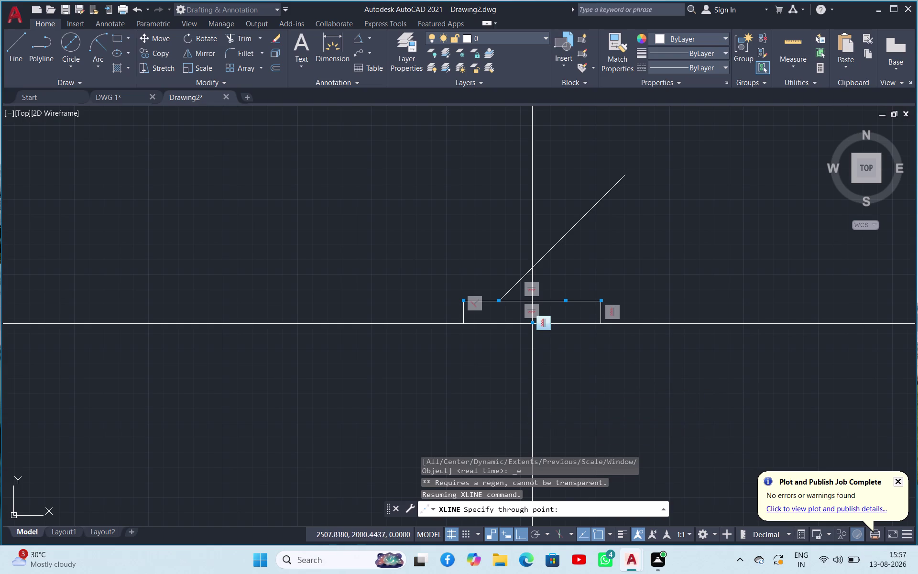
key(Escape)
Copy the central vertical construction line 22.5 units to the left and right.
click(533, 407)
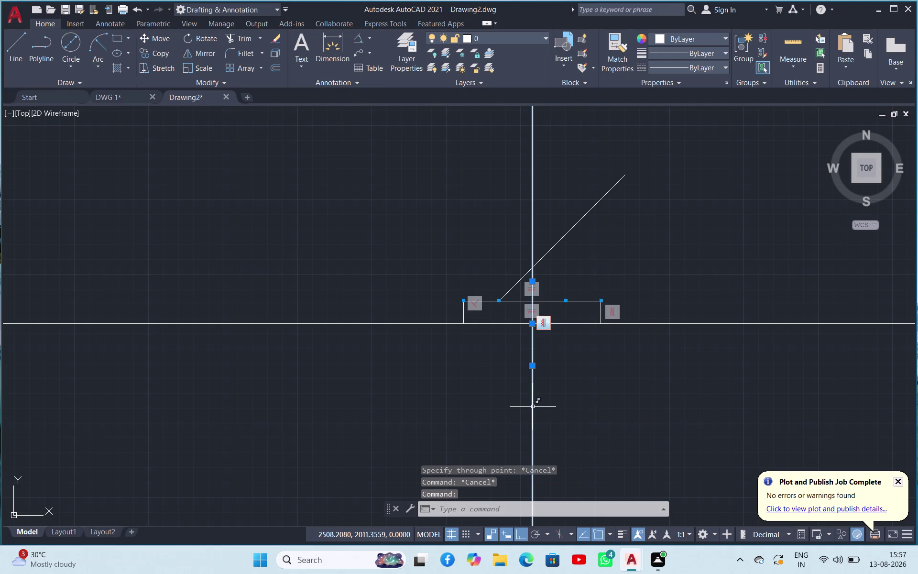
right_click(533, 406)
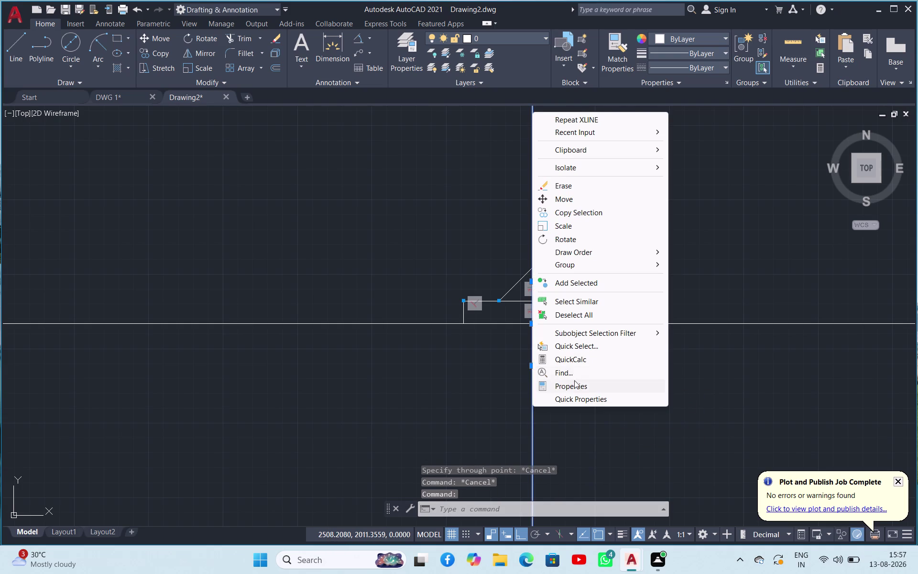
click(572, 218)
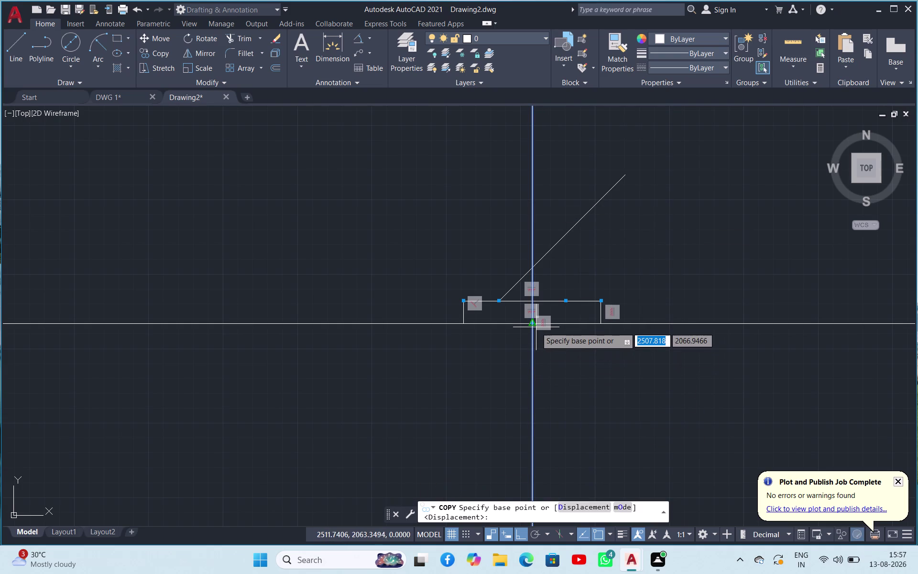
click(531, 323)
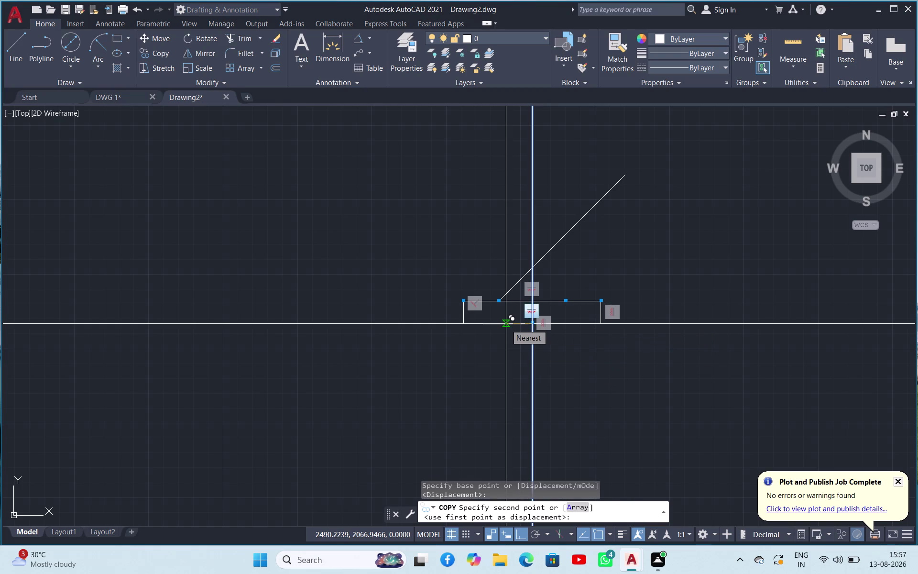
text(22)
text(.)
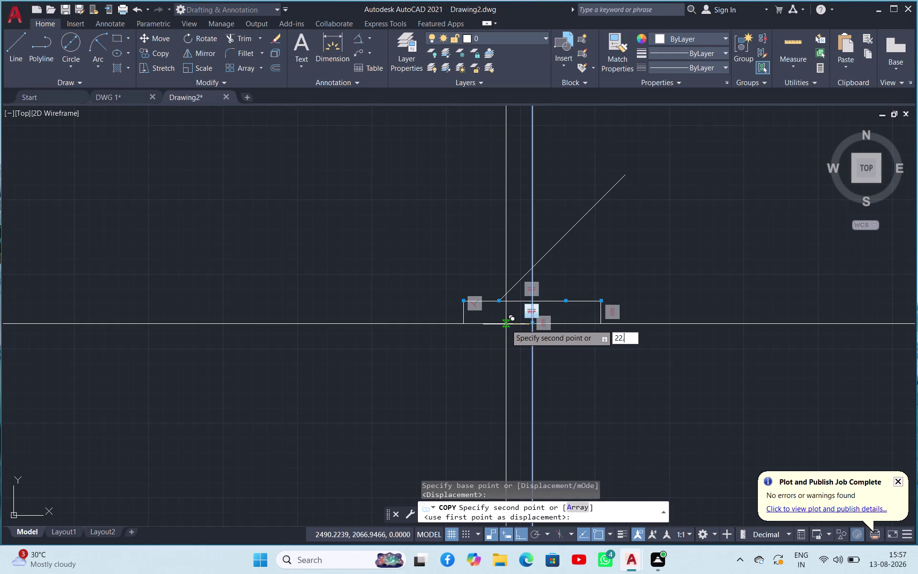
text(5)
key(Return)
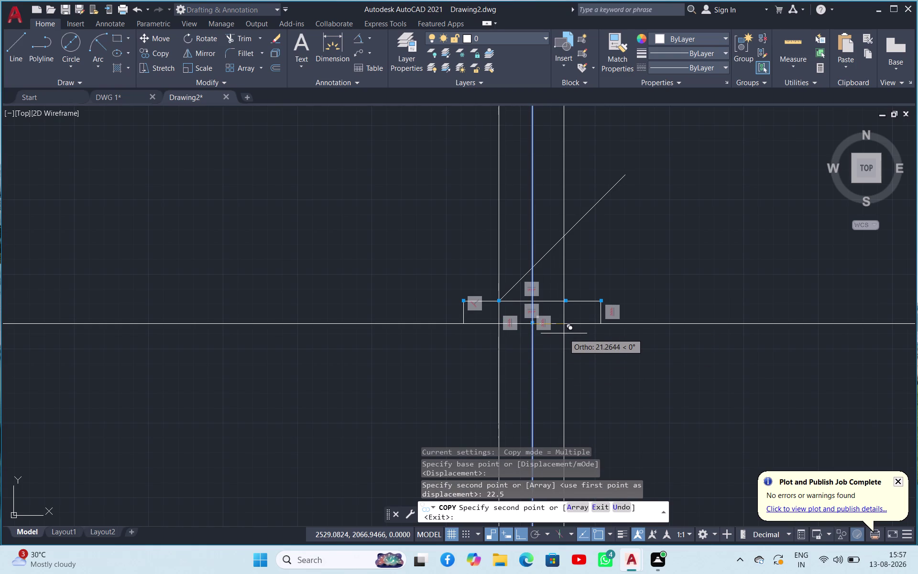
text(22.5)
key(Return)
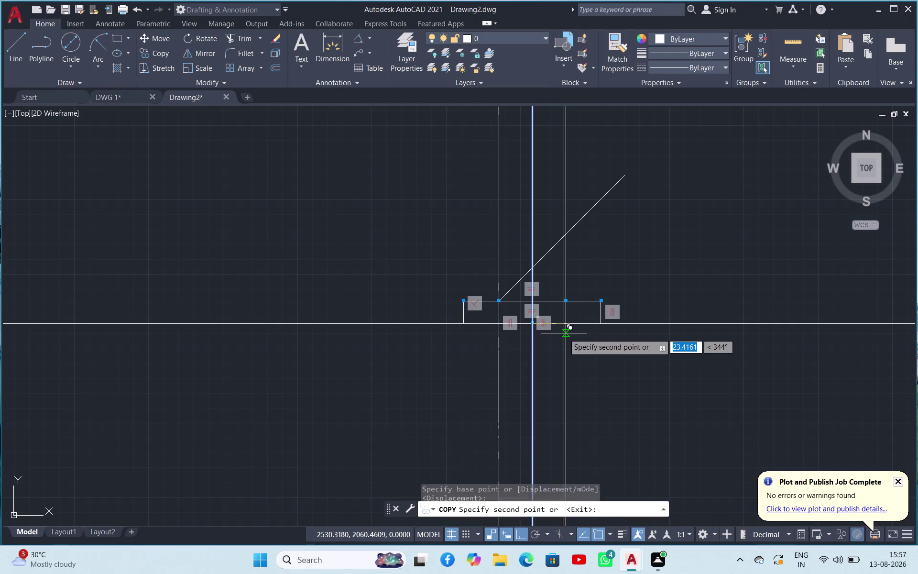
key(Escape)
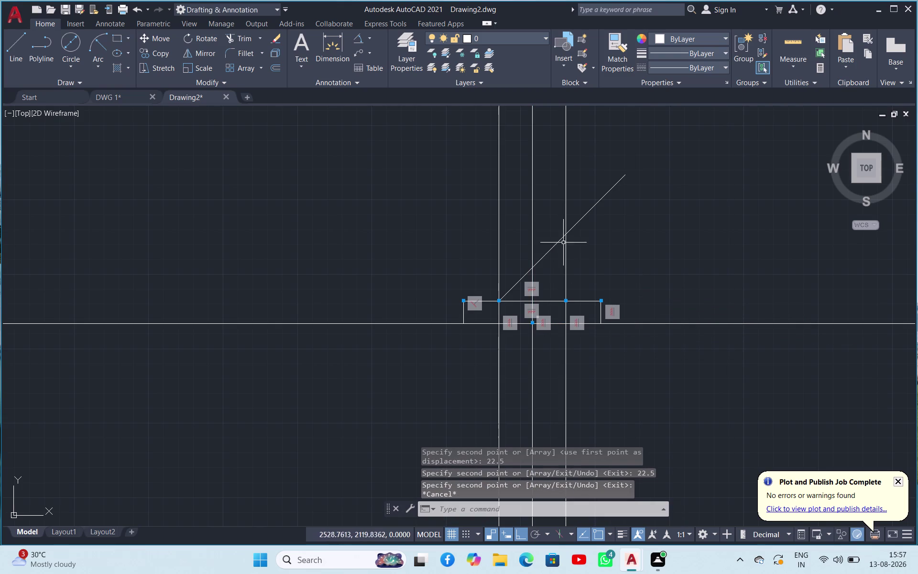
click(234, 41)
key(space)
Trim the three vertical lines above and inside the profile, and delete the leftover stub.
click(586, 149)
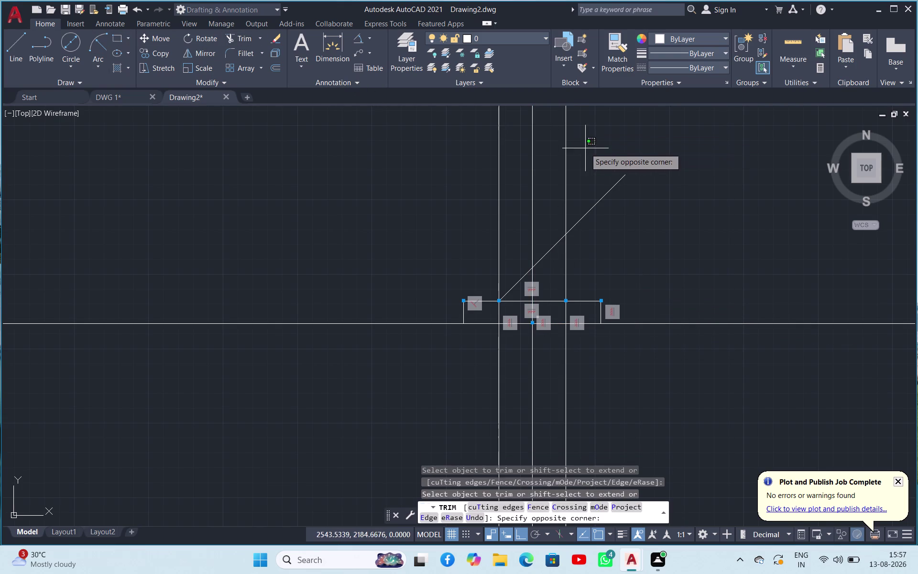
click(494, 142)
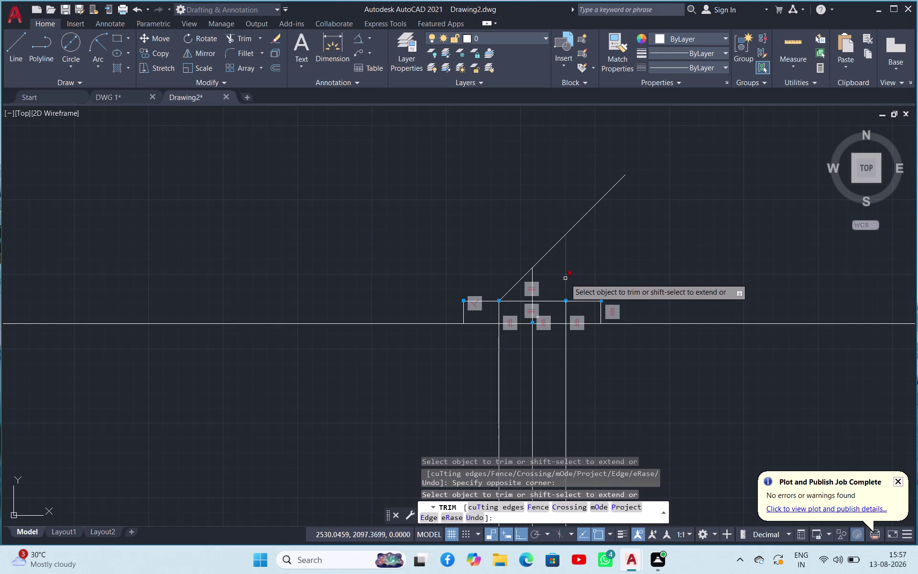
click(565, 278)
click(565, 310)
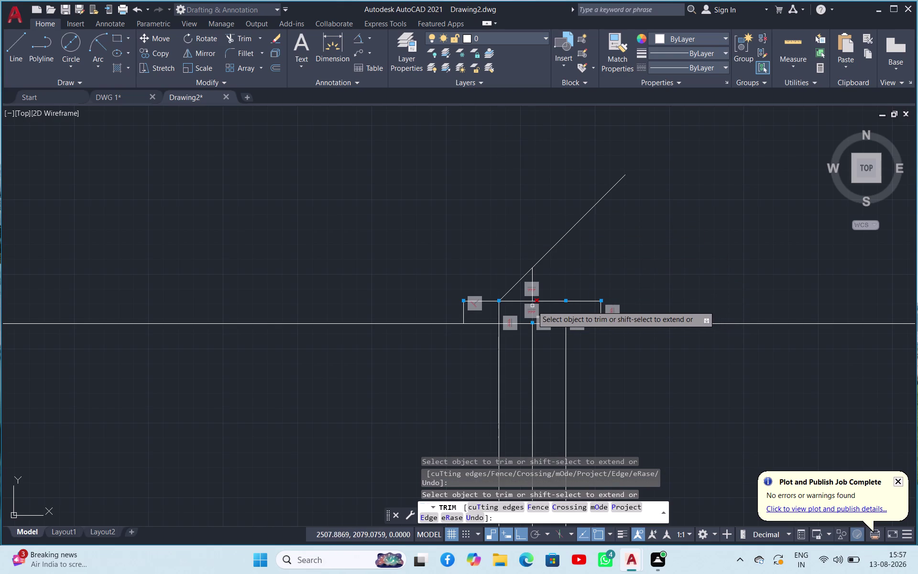
click(532, 305)
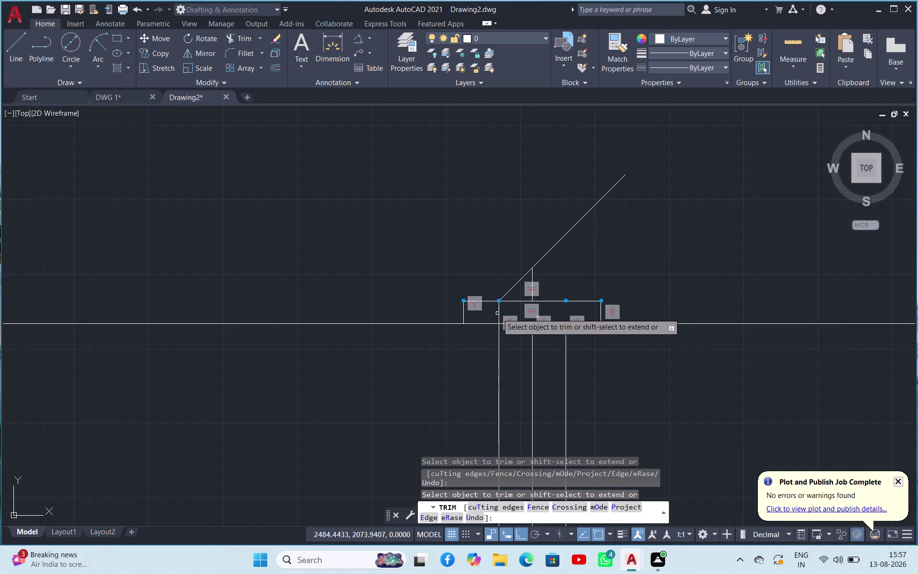
click(498, 313)
key(Escape)
key(Escape)
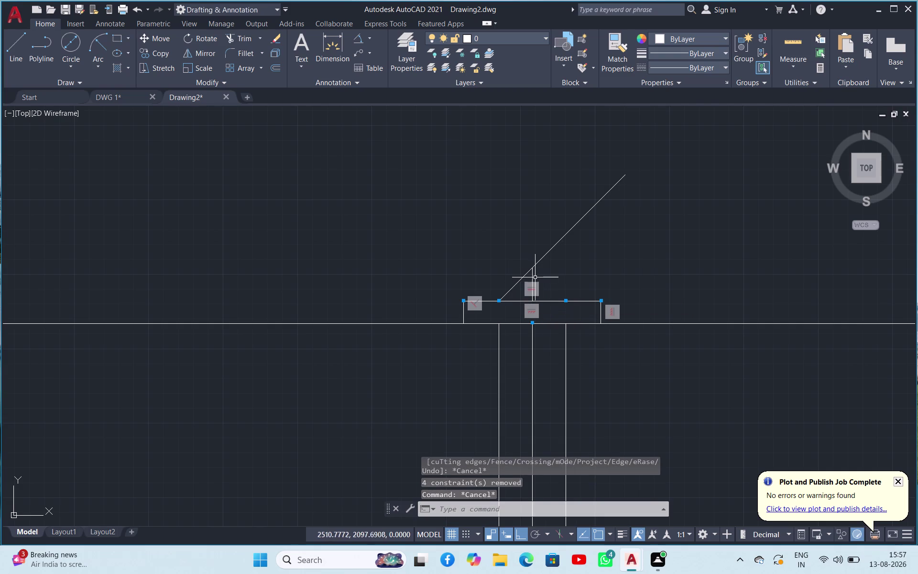
click(532, 275)
key(Delete)
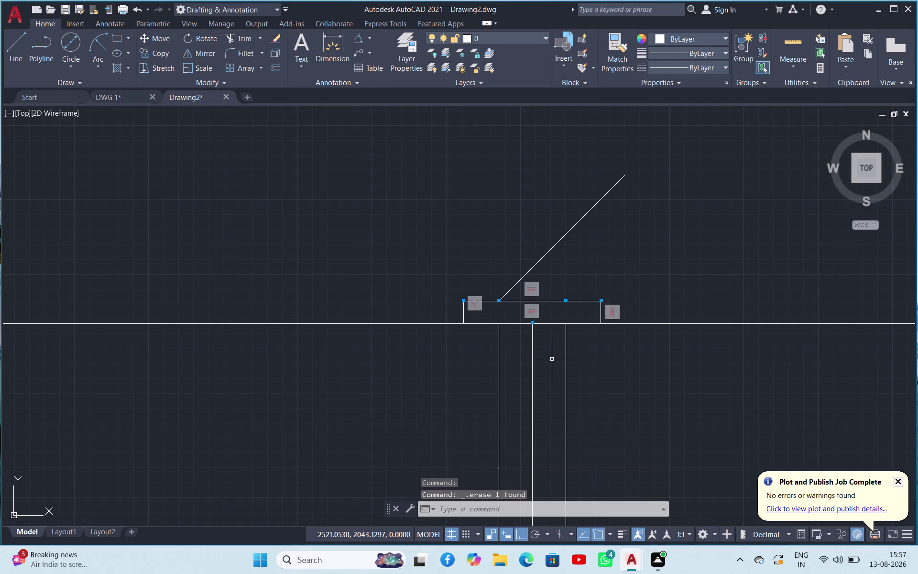
Erase the long horizontal construction line and start another XLINE.
scroll(up, 3)
scroll(down, 3)
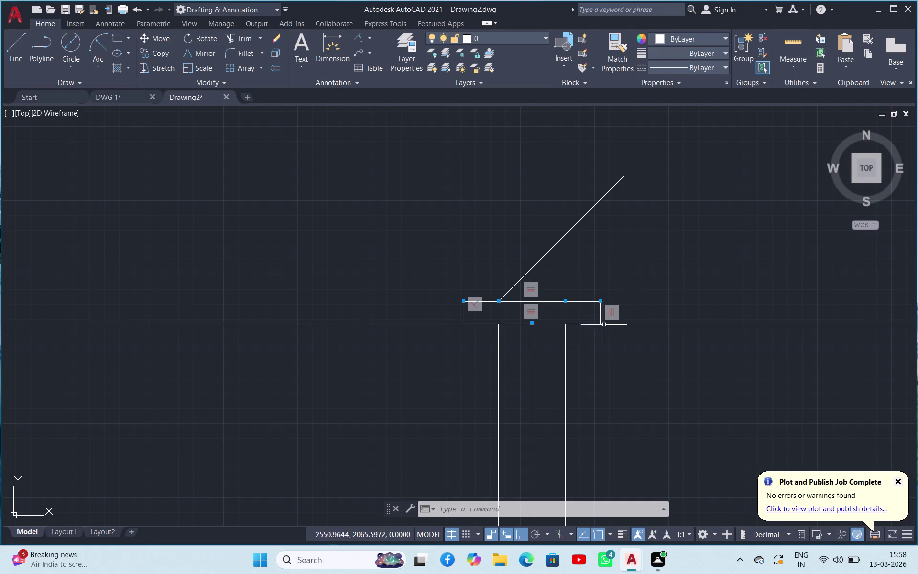
click(618, 324)
key(Delete)
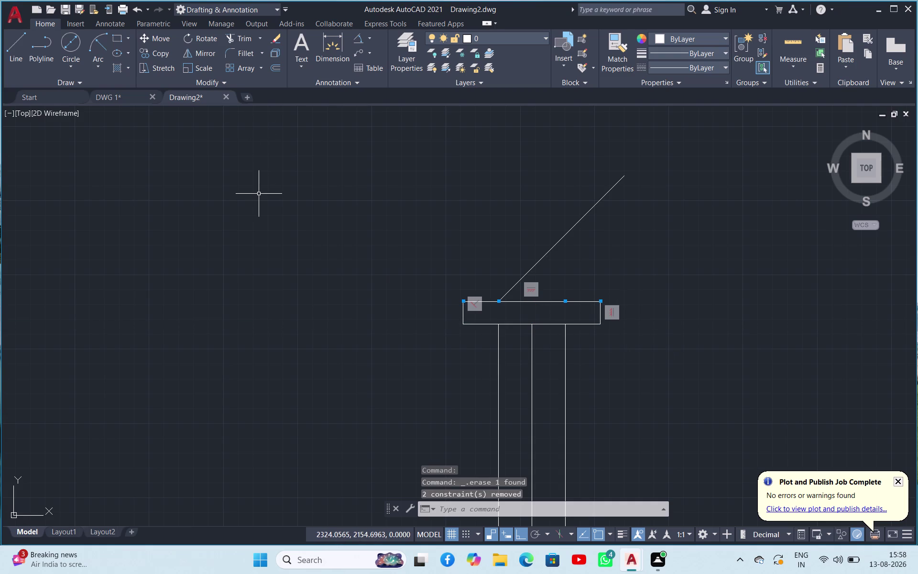
text(XL)
key(space)
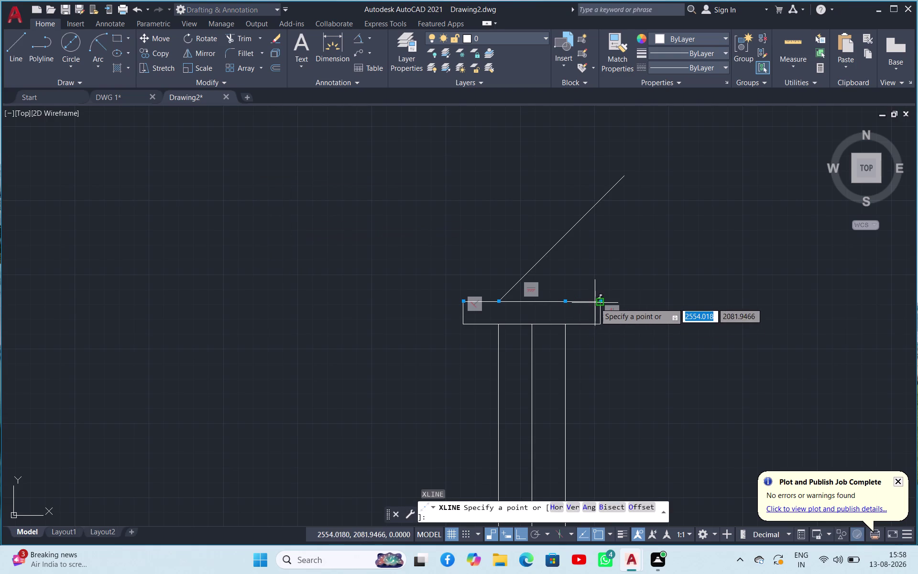
Place a horizontal construction line along the profile's top edge.
click(532, 298)
click(657, 299)
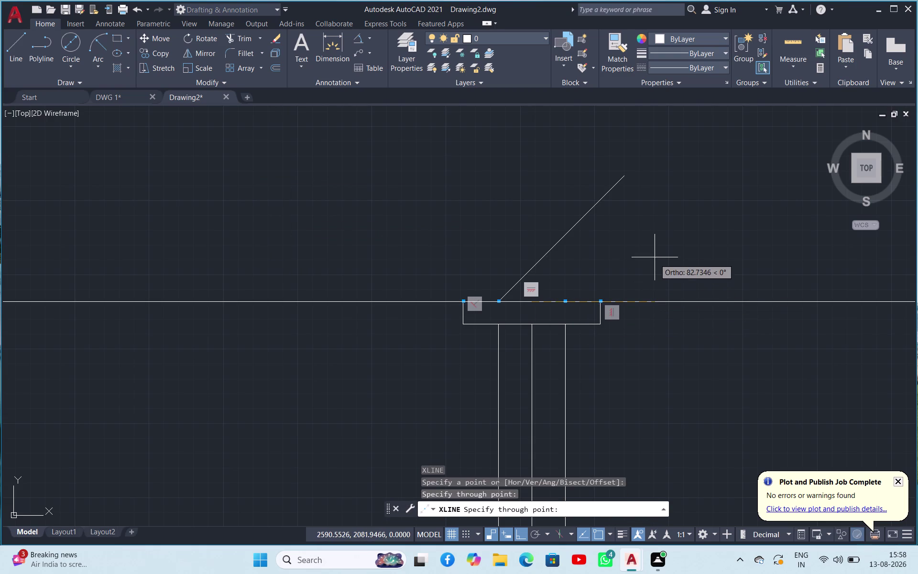
key(Escape)
Copy the horizontal construction line 165 units below.
click(654, 302)
right_click(654, 301)
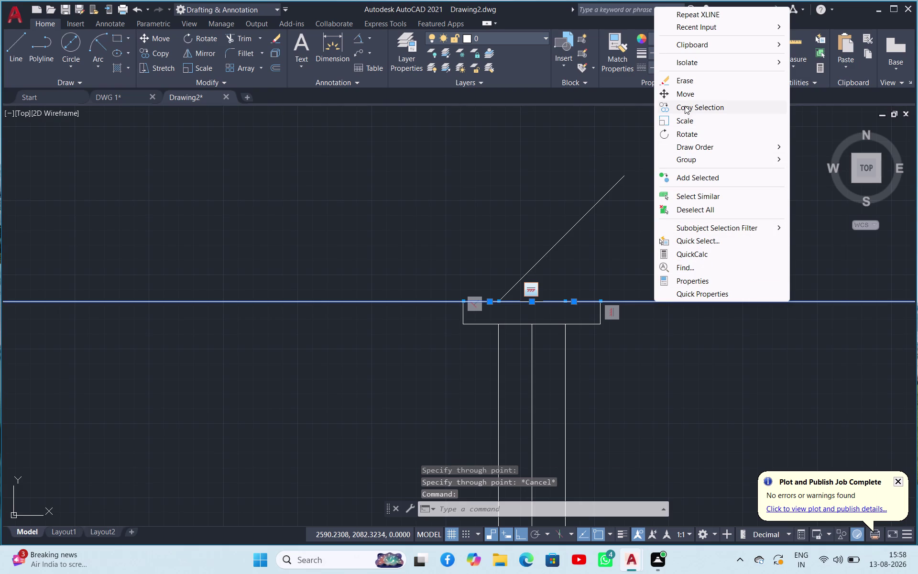
click(685, 105)
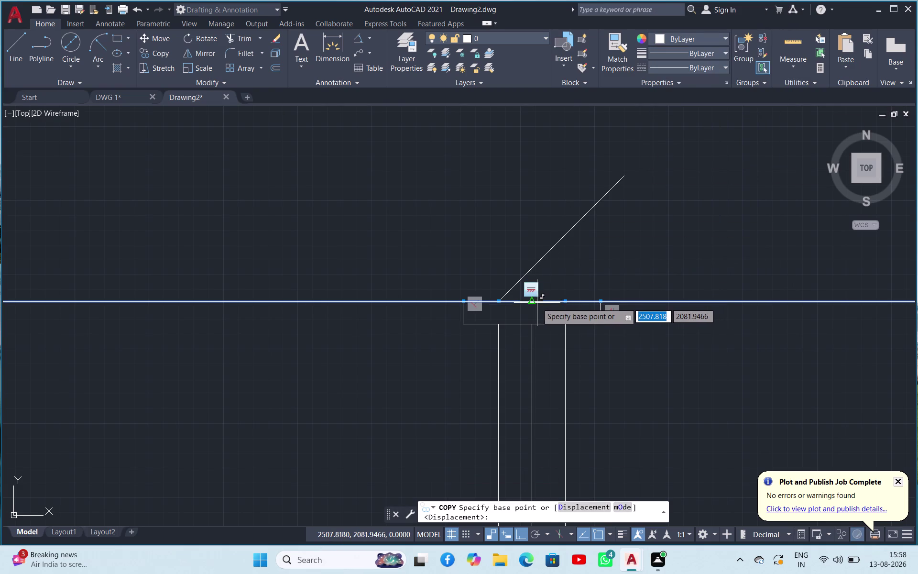
click(536, 303)
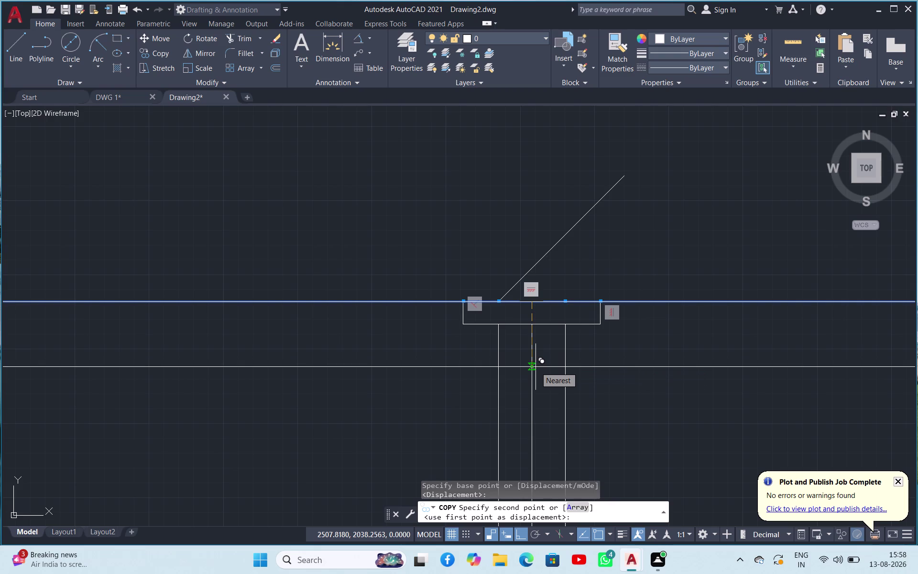
text(16)
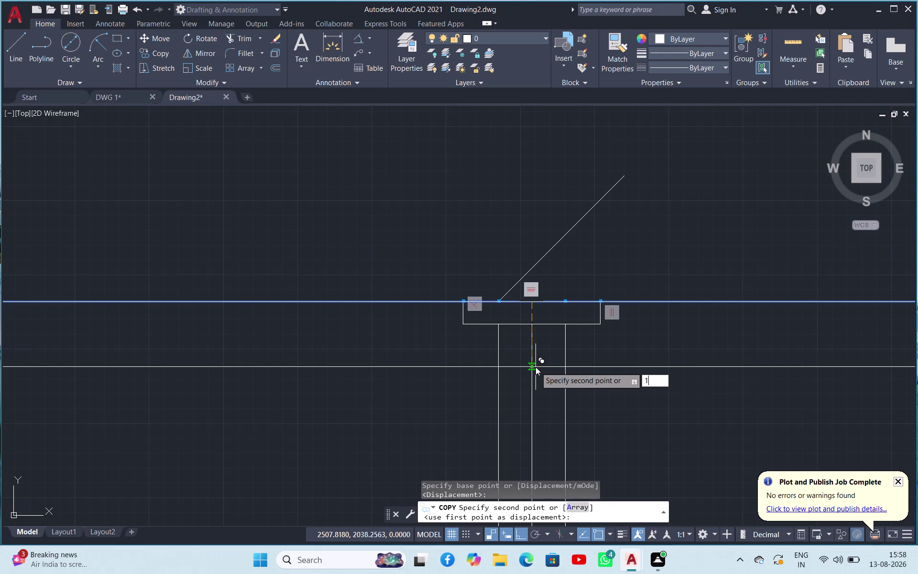
text(5)
key(Return)
scroll(up, 3)
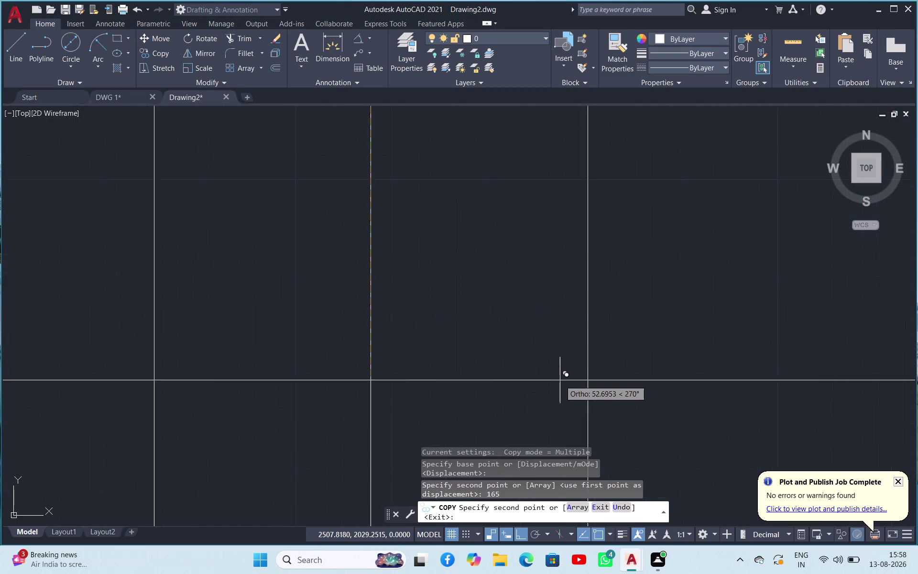
scroll(down, 3)
scroll(down, 3)
key(Escape)
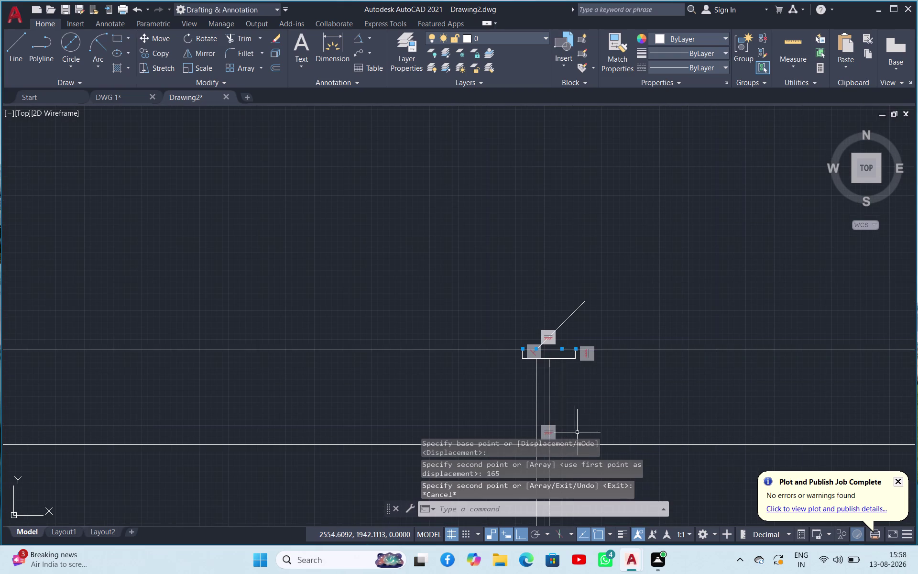
scroll(down, 3)
scroll(down, 3)
scroll(up, 3)
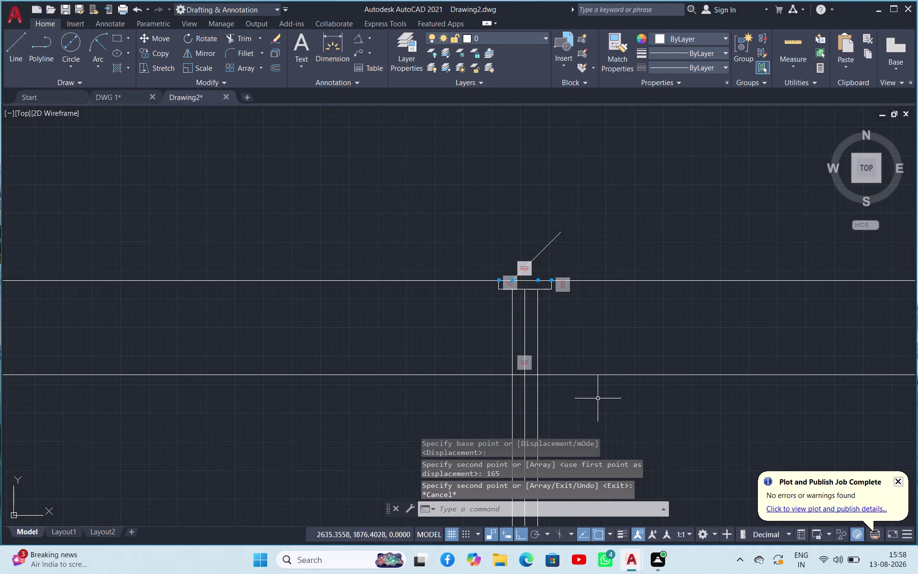
scroll(up, 3)
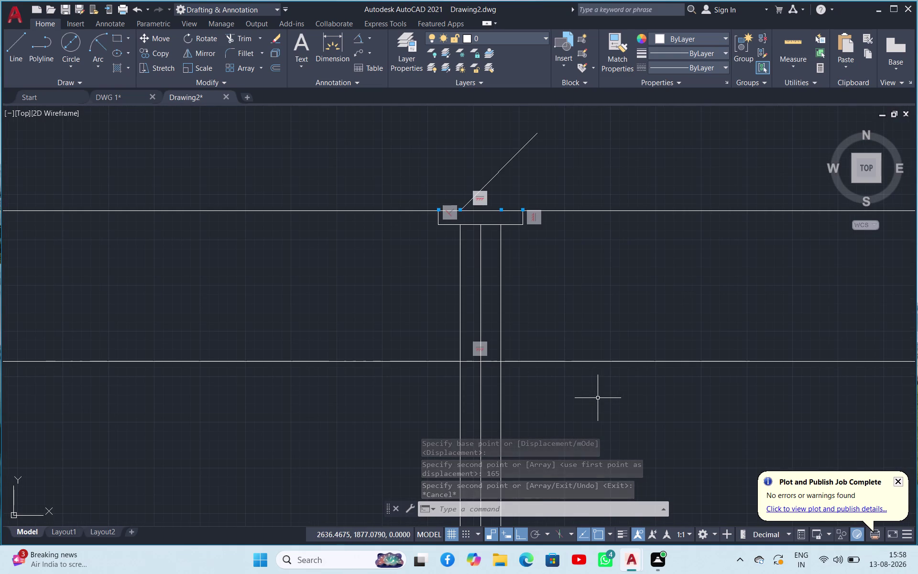
scroll(down, 3)
click(597, 357)
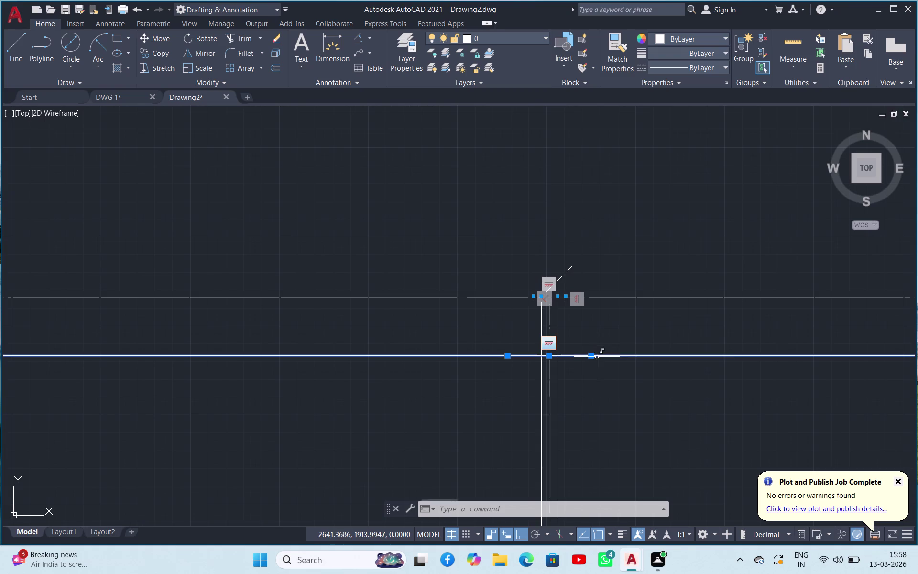
Copy the lower horizontal construction line 50 units below it.
right_click(597, 357)
click(644, 167)
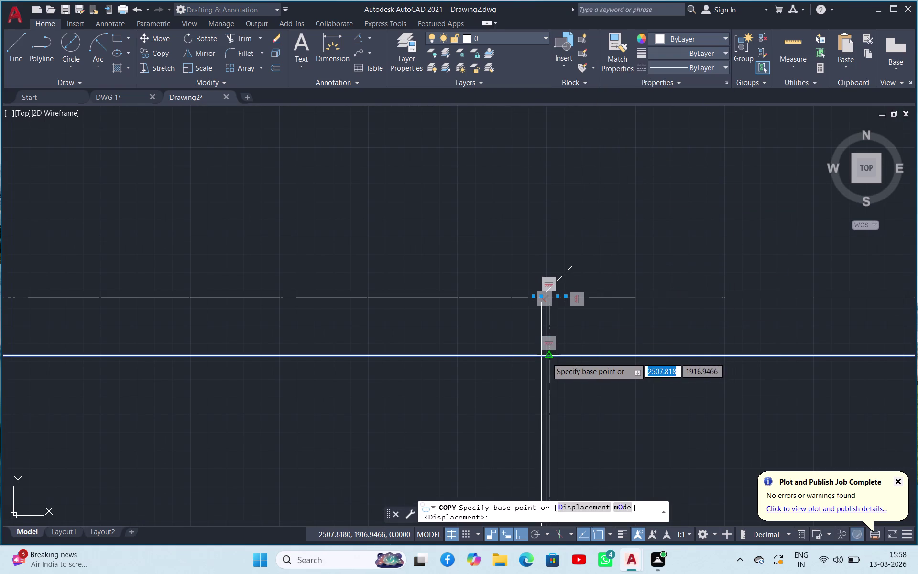
click(547, 357)
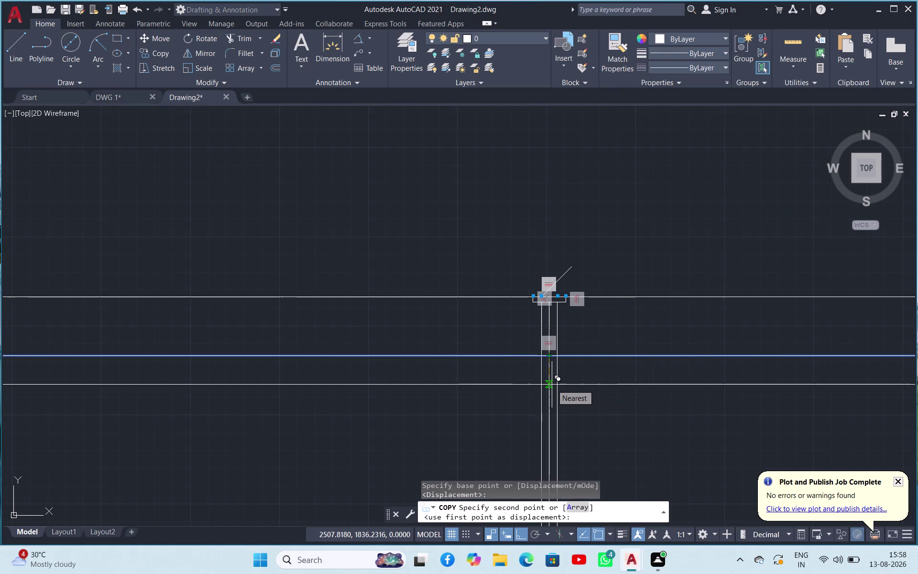
text(50)
key(Return)
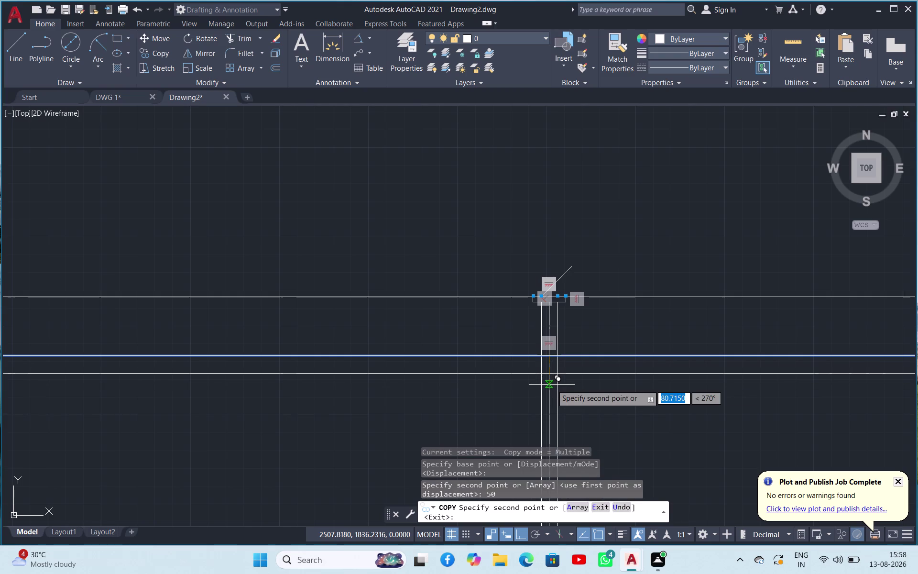
key(Escape)
Zoom in on the construction lines and select the central vertical line.
scroll(up, 3)
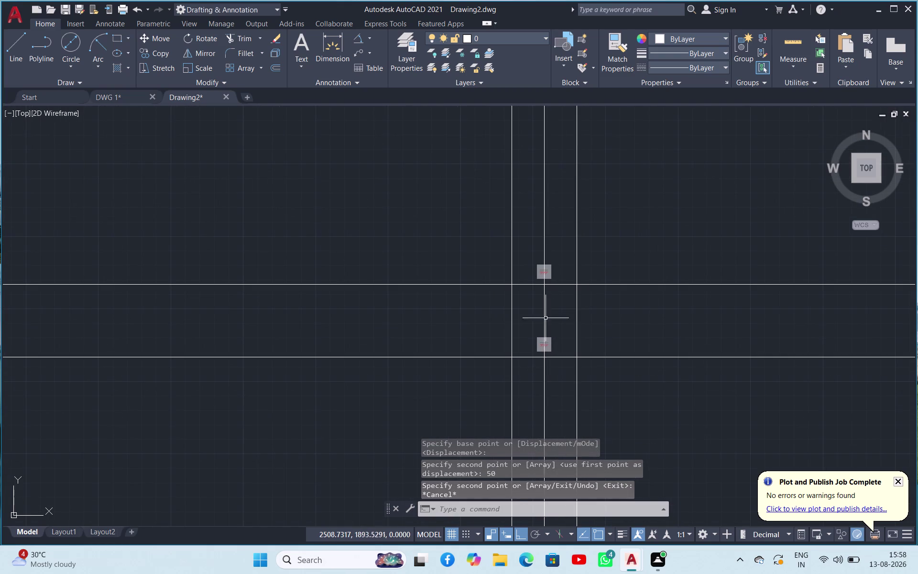
scroll(up, 3)
scroll(down, 3)
scroll(up, 3)
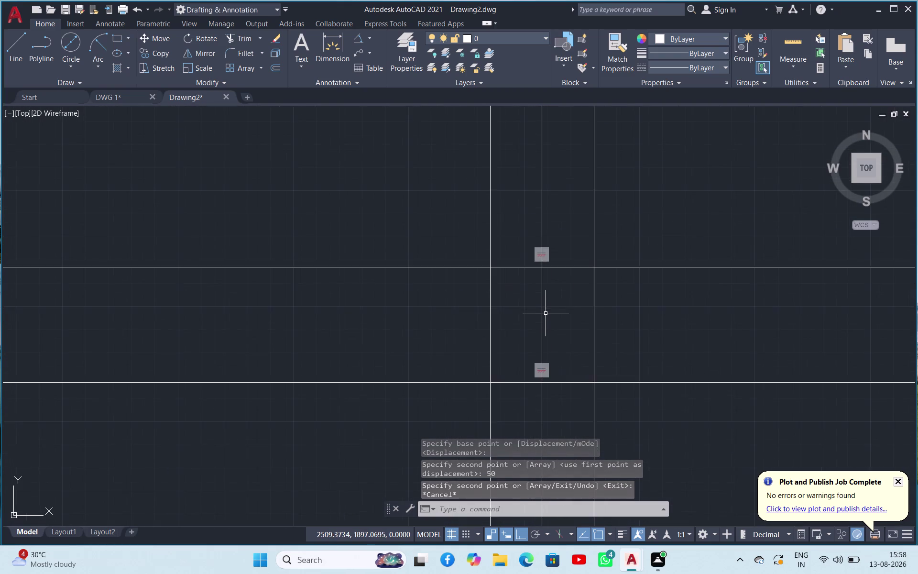
scroll(down, 3)
scroll(up, 3)
scroll(down, 3)
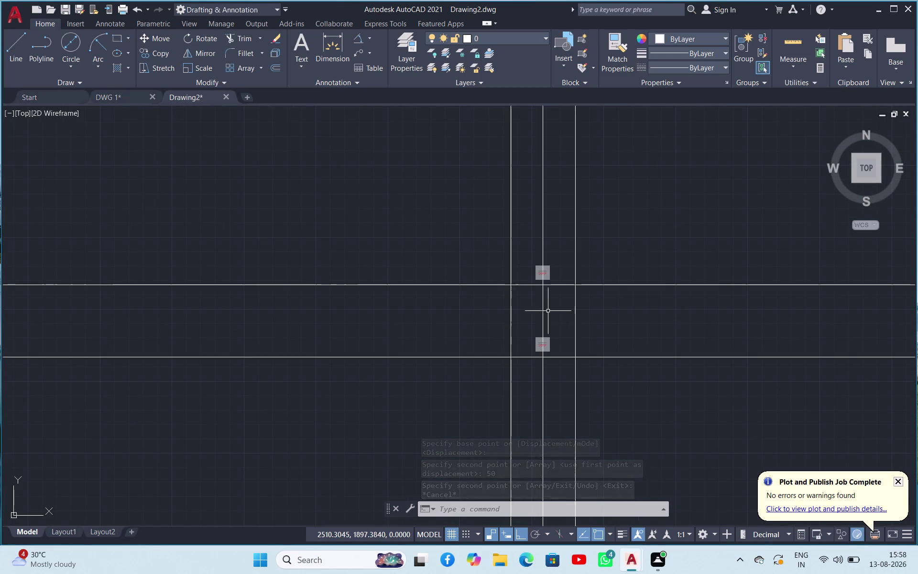
click(544, 304)
Copy the central vertical line 17.5 units to each side from the intersection.
right_click(544, 303)
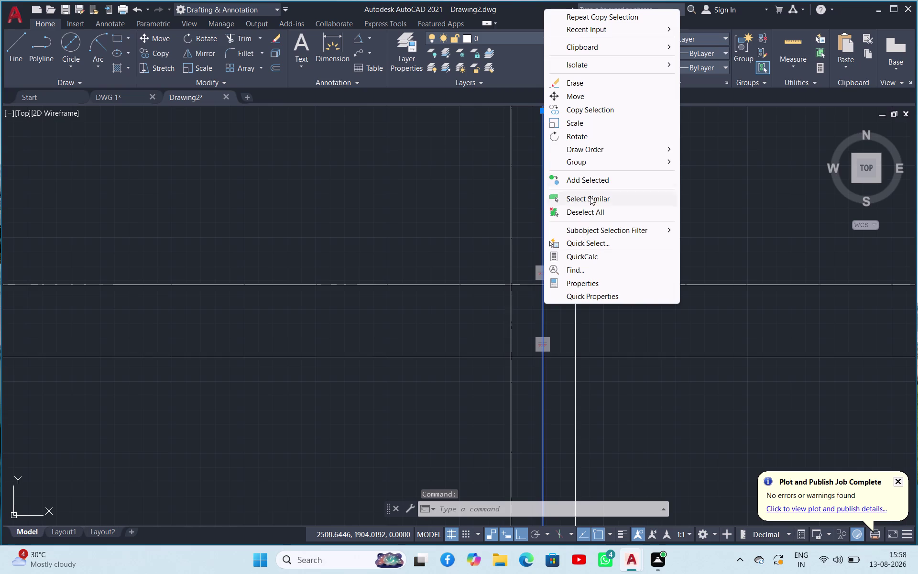
click(570, 111)
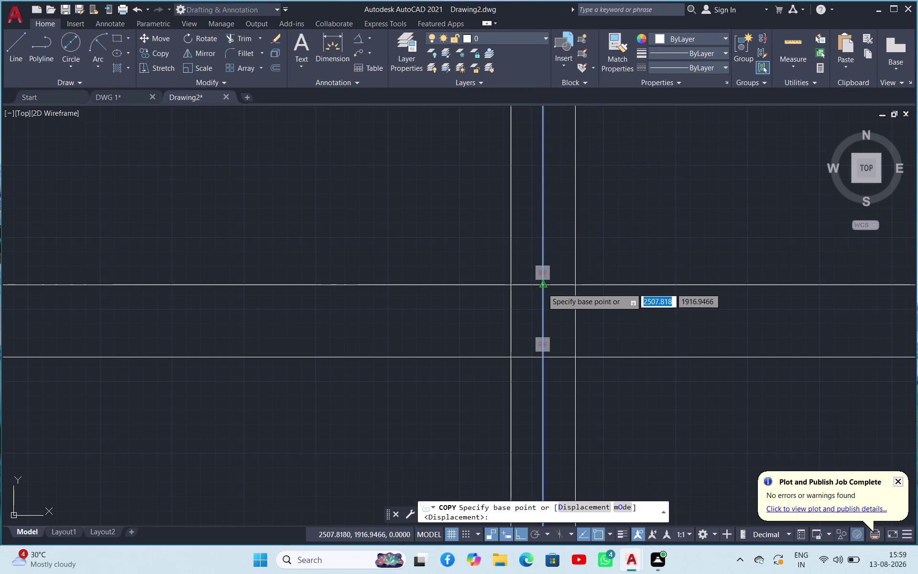
click(543, 286)
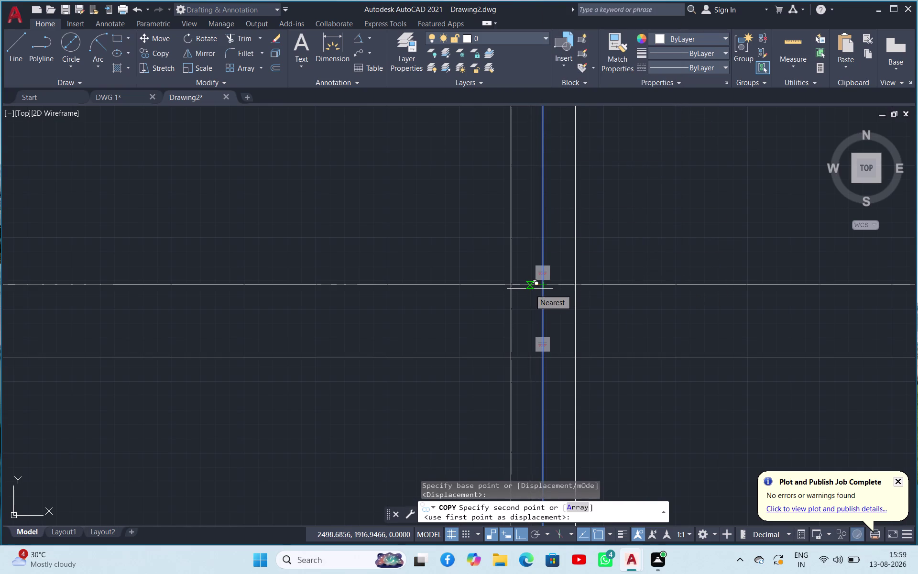
text(1)
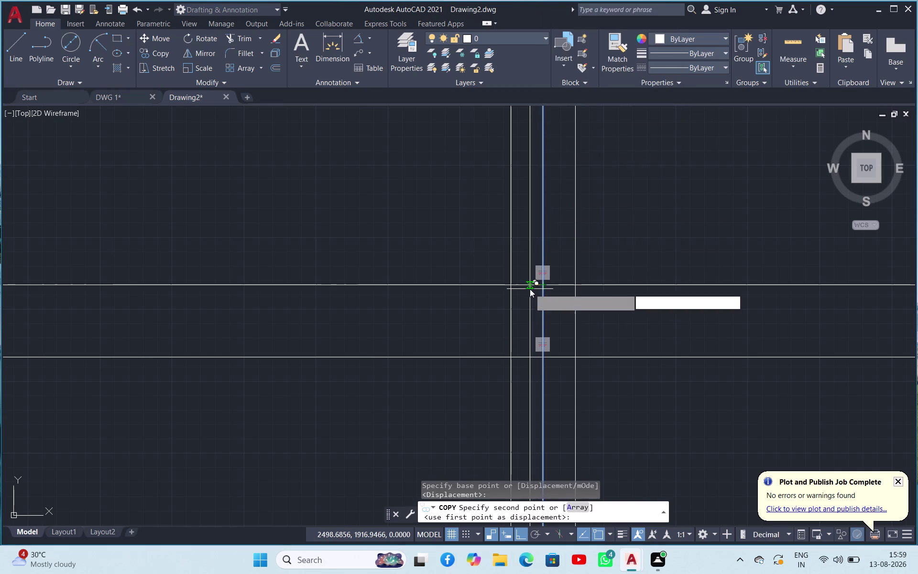
text(7.5)
key(Return)
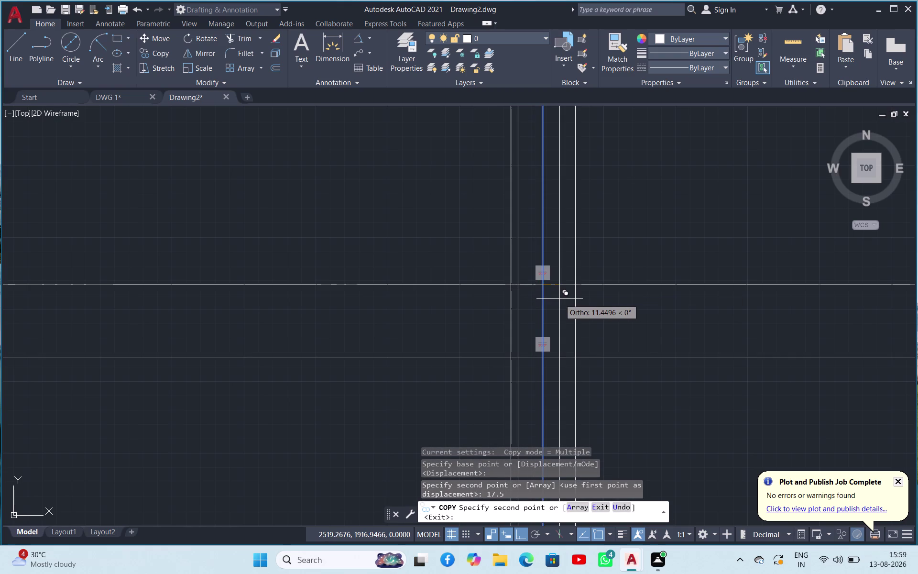
text(17.5)
key(Return)
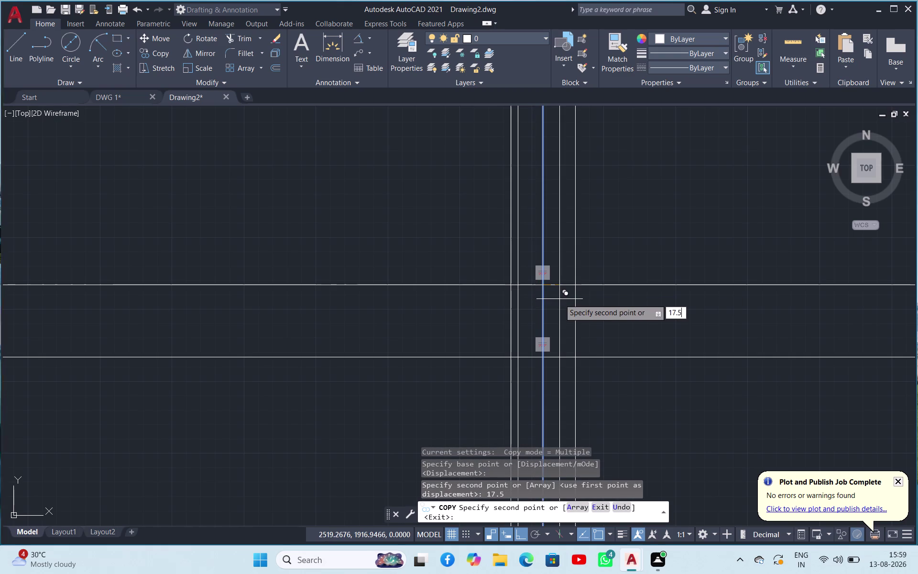
key(Escape)
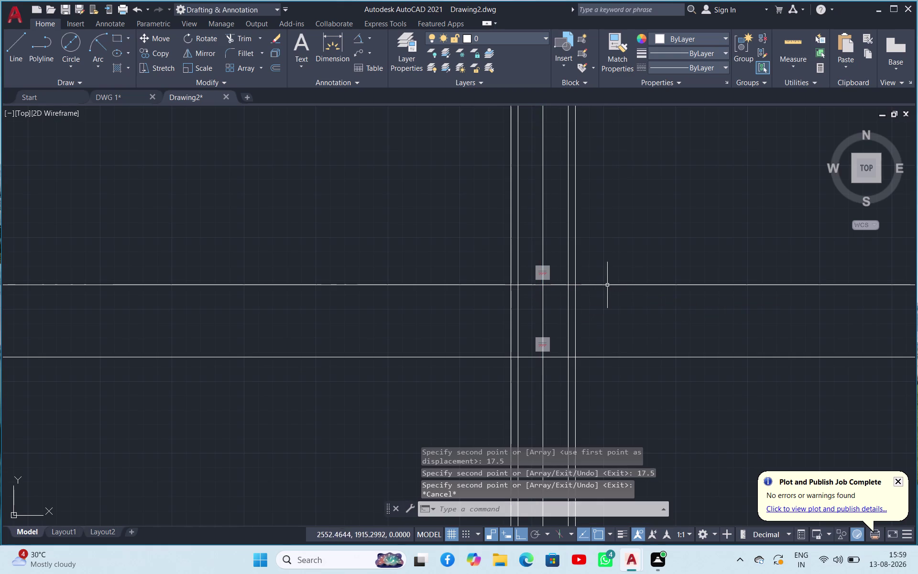
click(254, 38)
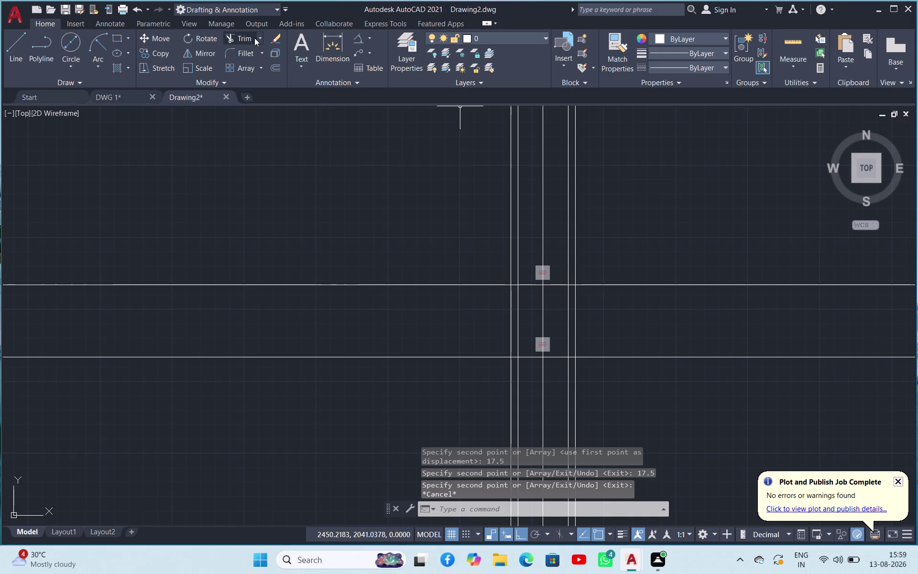
Trim the copied vertical lines' excess ends at the horizontal boundaries.
key(space)
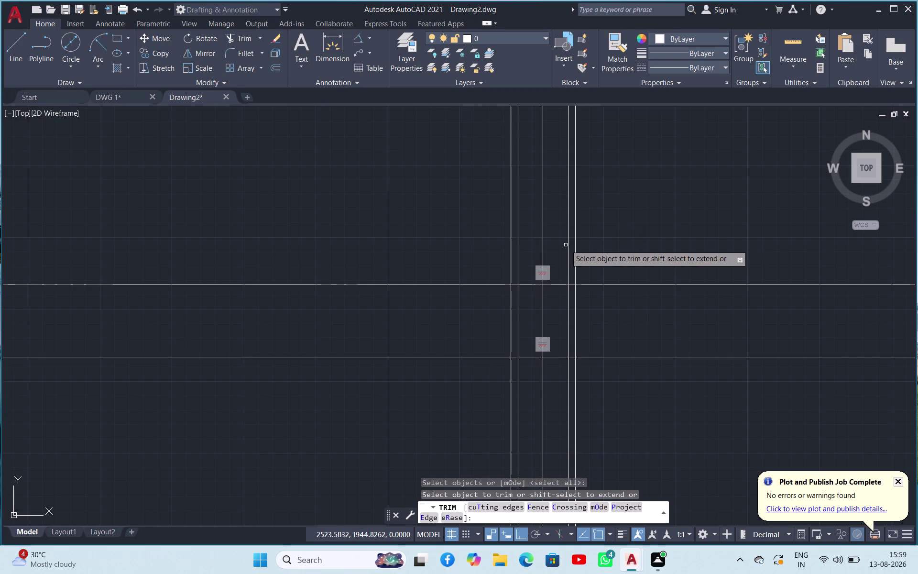
click(569, 250)
click(518, 243)
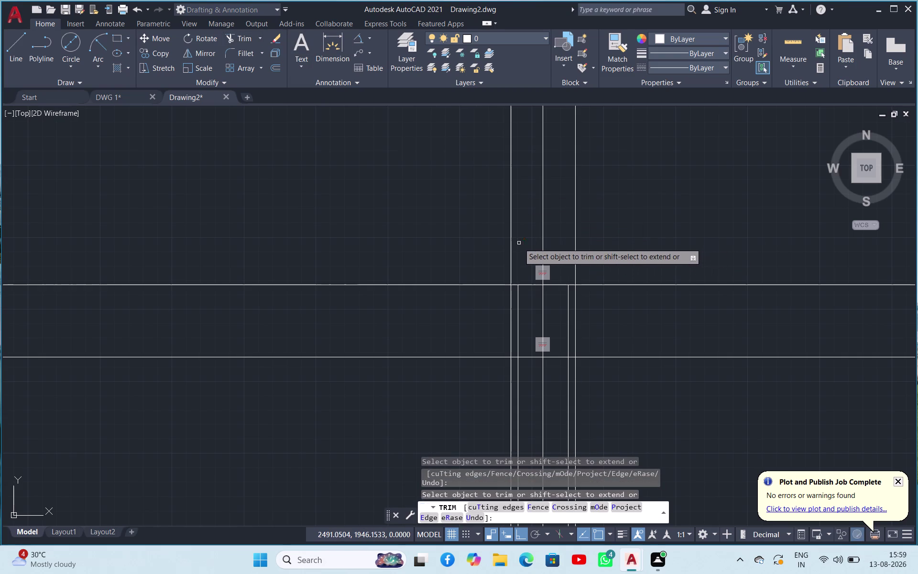
click(517, 386)
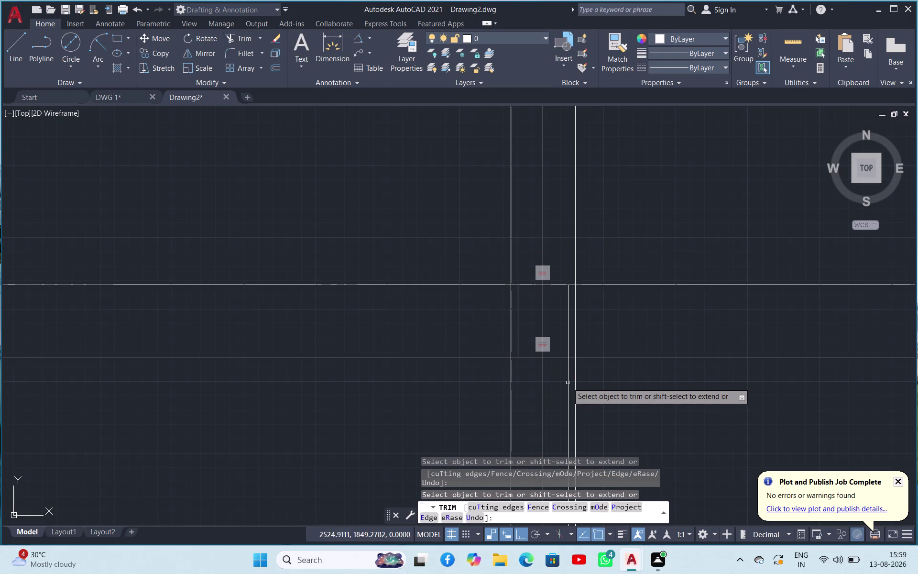
click(568, 382)
scroll(up, 3)
scroll(down, 3)
scroll(down, 3)
scroll(up, 3)
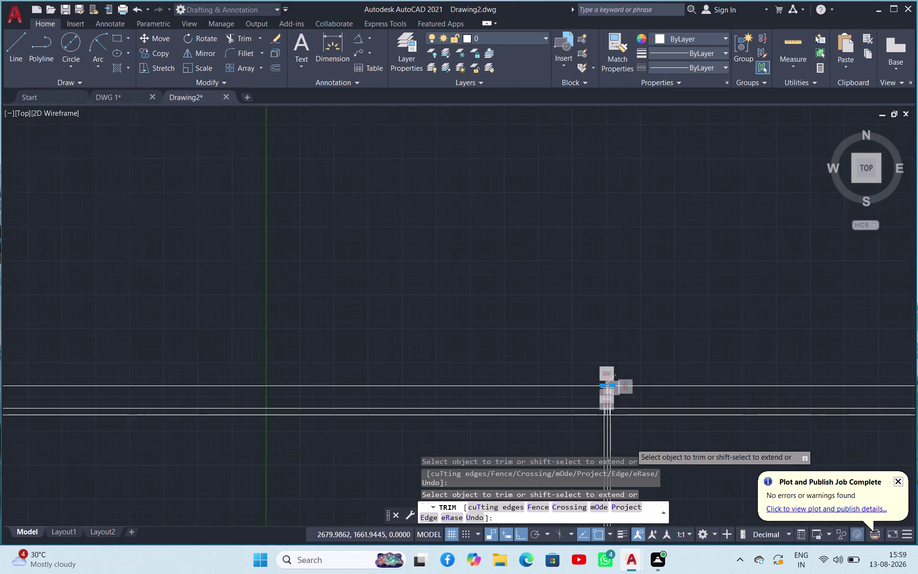
scroll(up, 3)
scroll(up, 3)
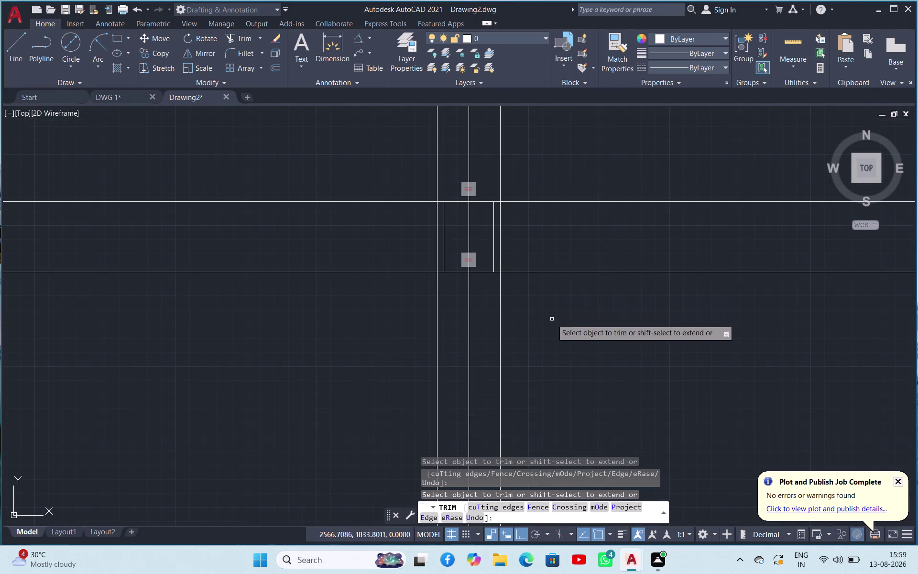
Sweep-trim the remaining excess lines, leaving a closed rectangular block.
drag(565, 356, 346, 367)
scroll(up, 3)
scroll(down, 3)
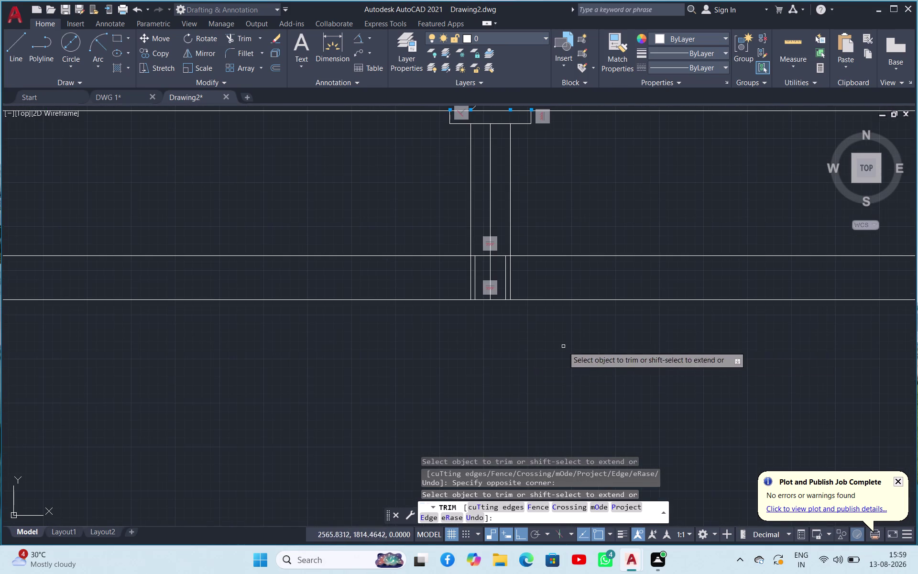
drag(659, 344, 672, 234)
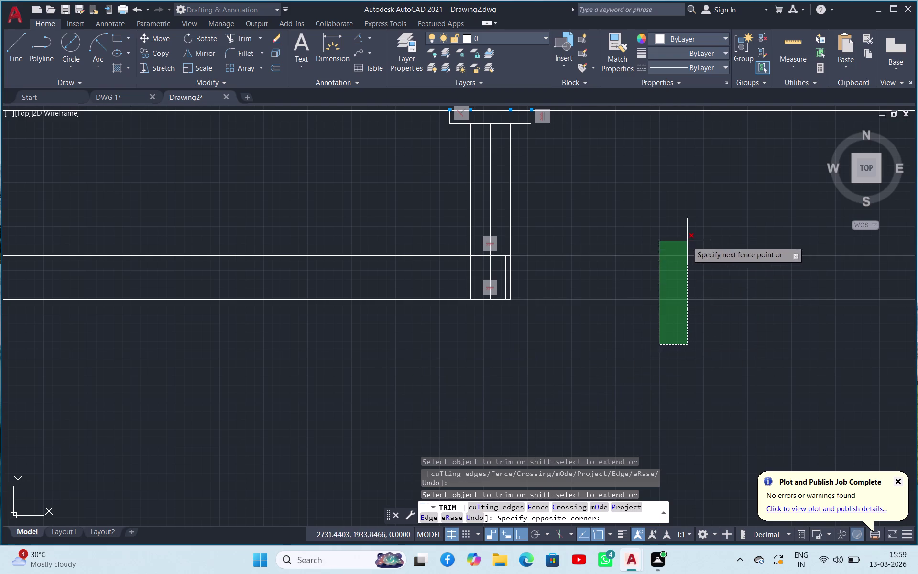
click(687, 240)
drag(416, 377, 410, 354)
click(314, 232)
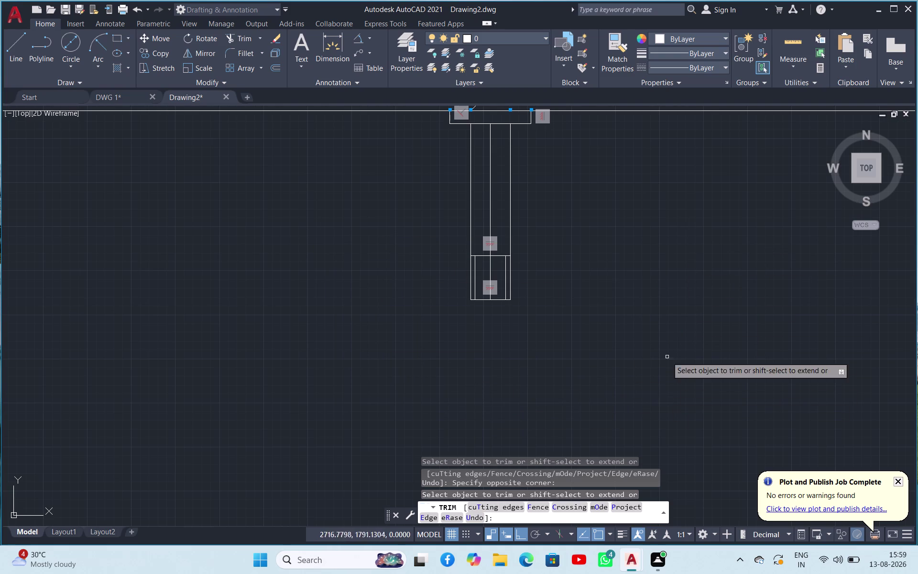
key(Escape)
scroll(up, 3)
scroll(down, 3)
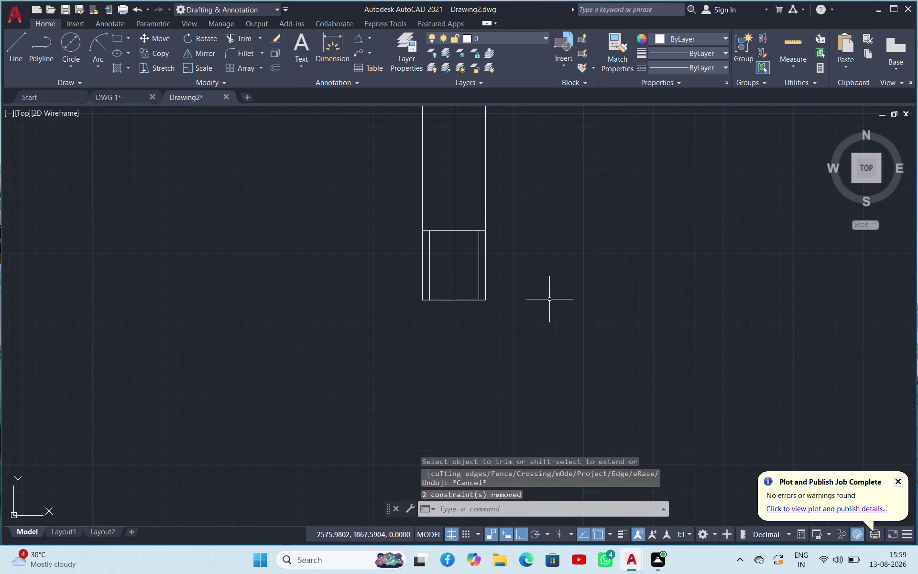
scroll(up, 3)
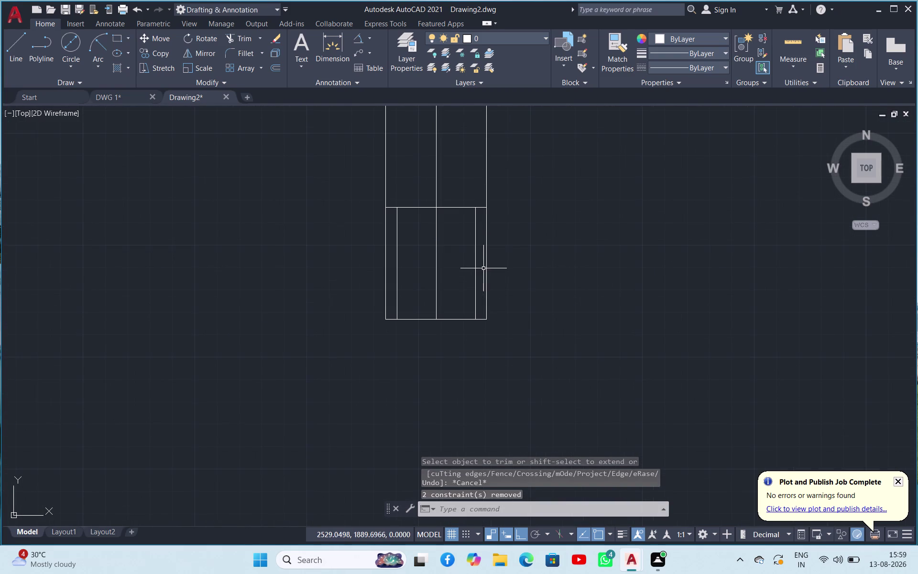
scroll(down, 3)
scroll(up, 3)
scroll(down, 3)
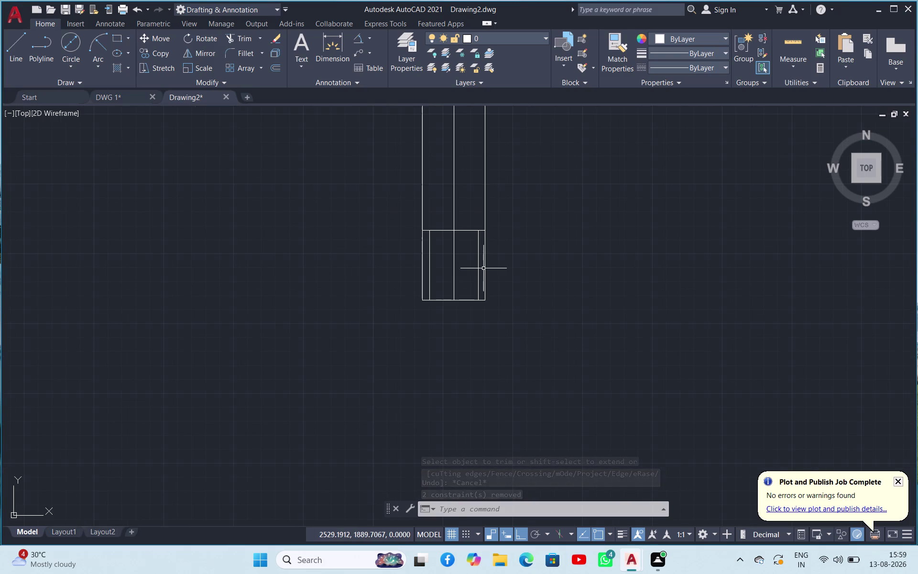
scroll(down, 3)
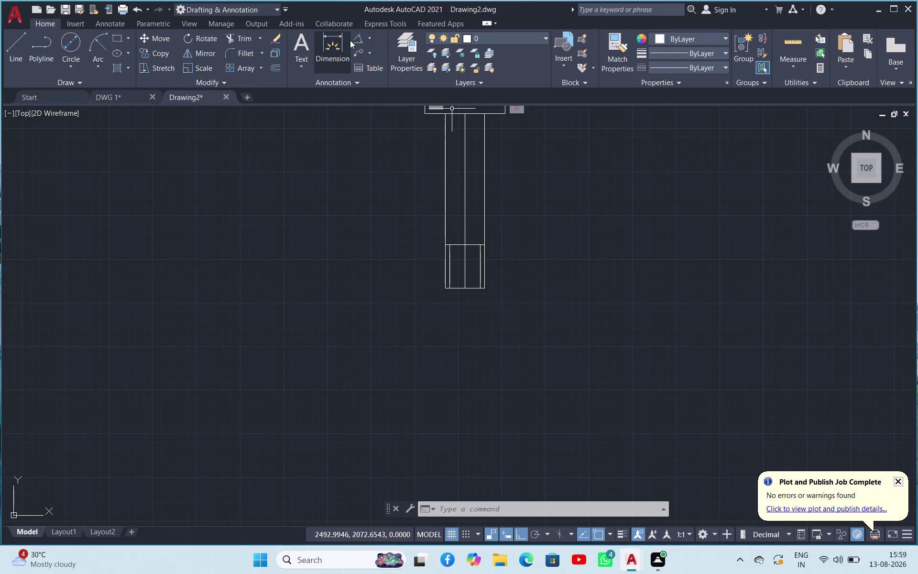
Dimension the lower block: 45 overall width, 35 between inner lines, 50 height.
click(340, 40)
scroll(up, 3)
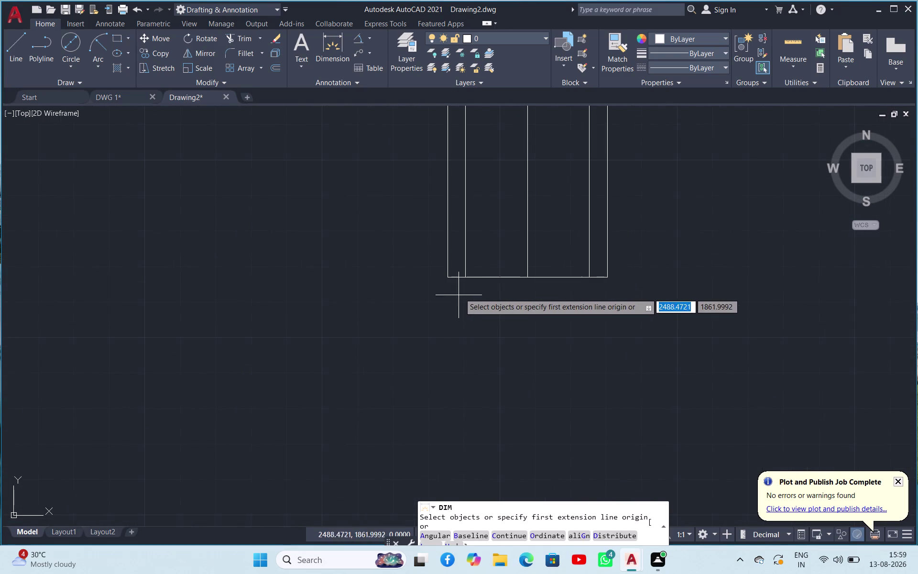
click(448, 278)
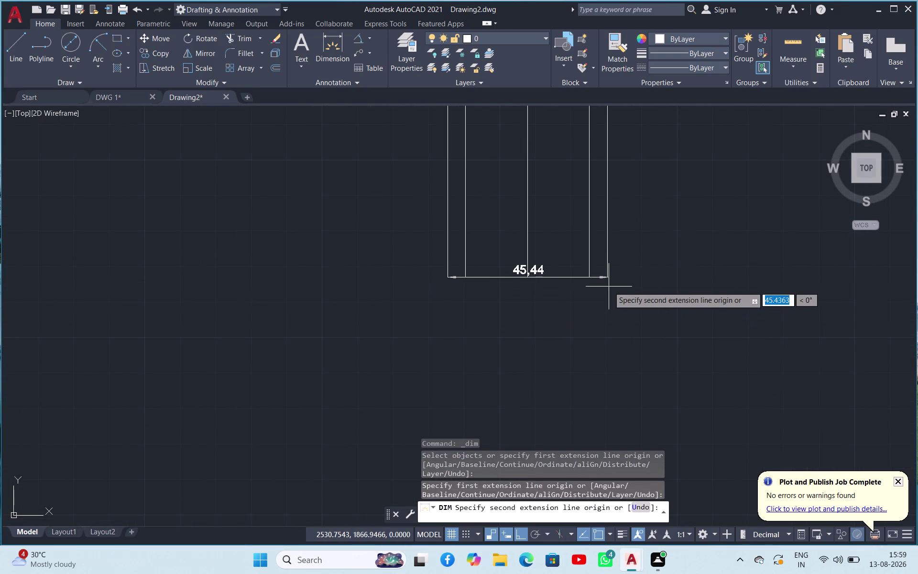
click(608, 277)
click(533, 377)
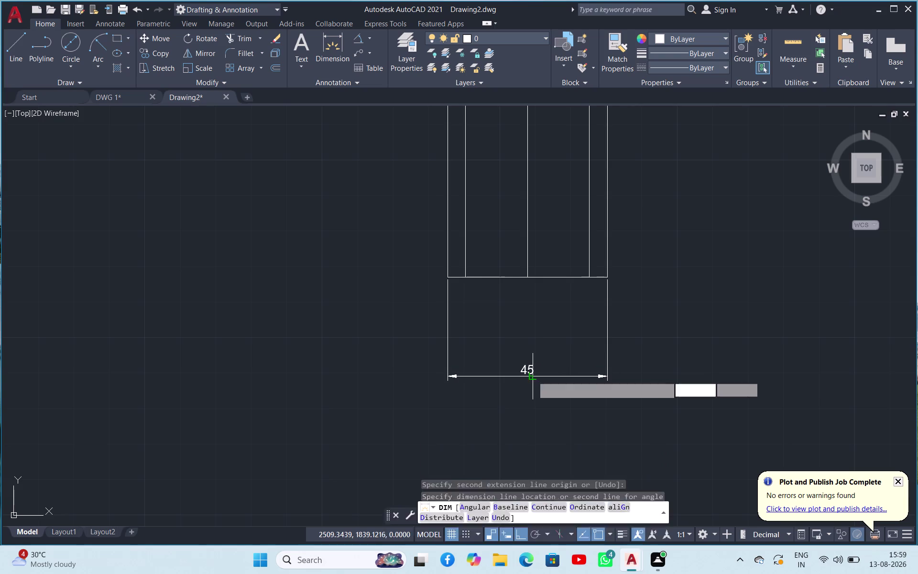
click(467, 275)
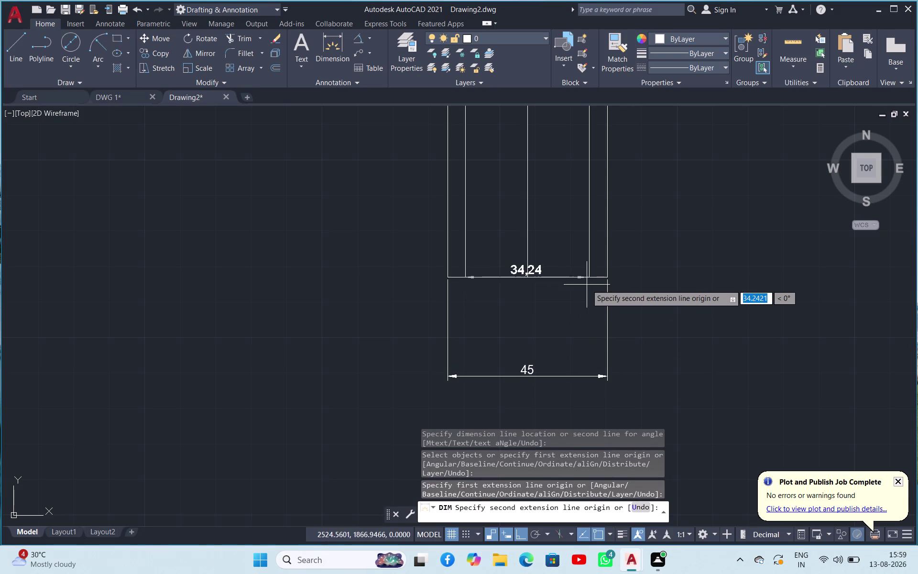
click(590, 275)
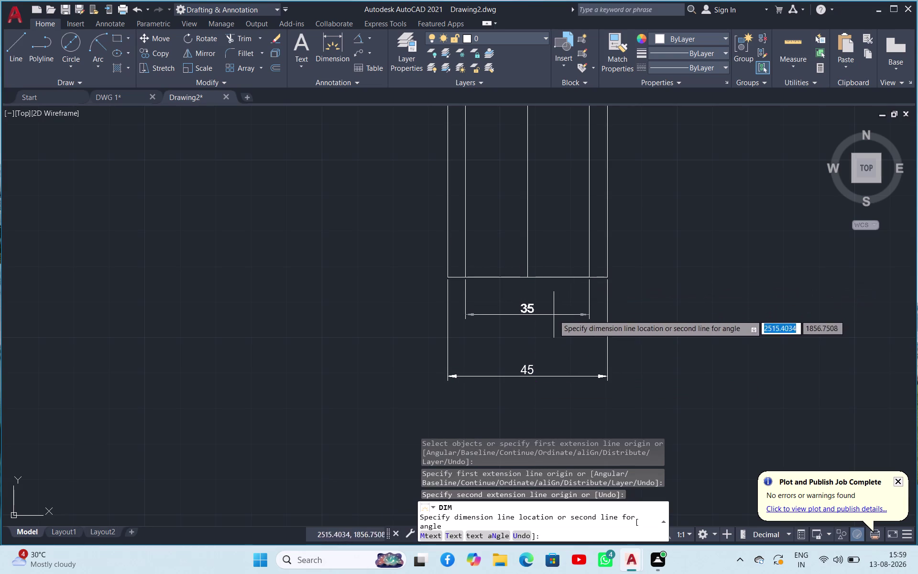
click(540, 336)
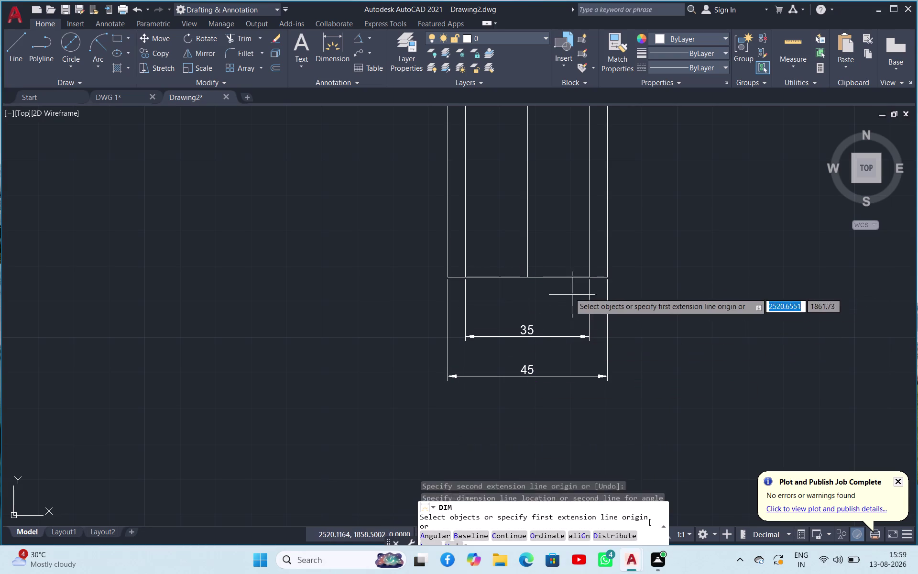
scroll(up, 3)
scroll(down, 3)
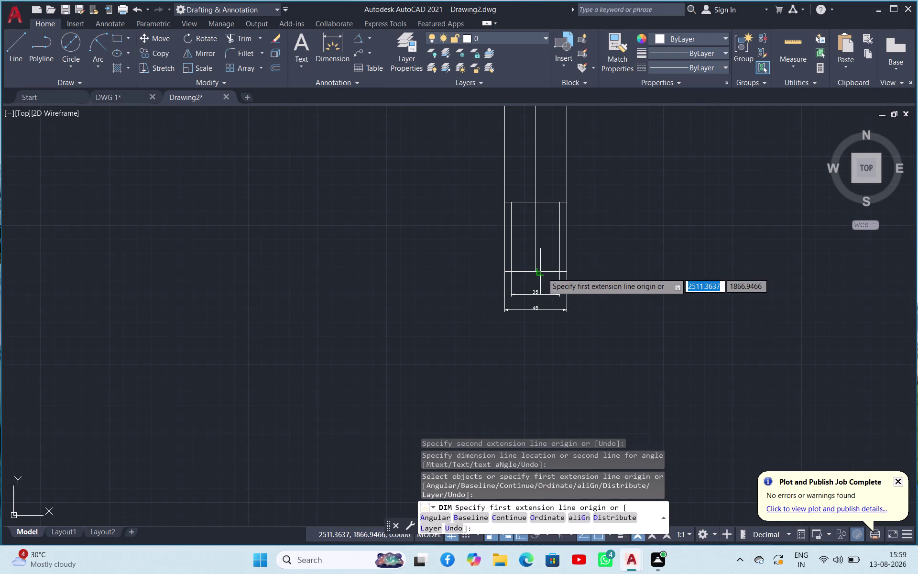
click(537, 270)
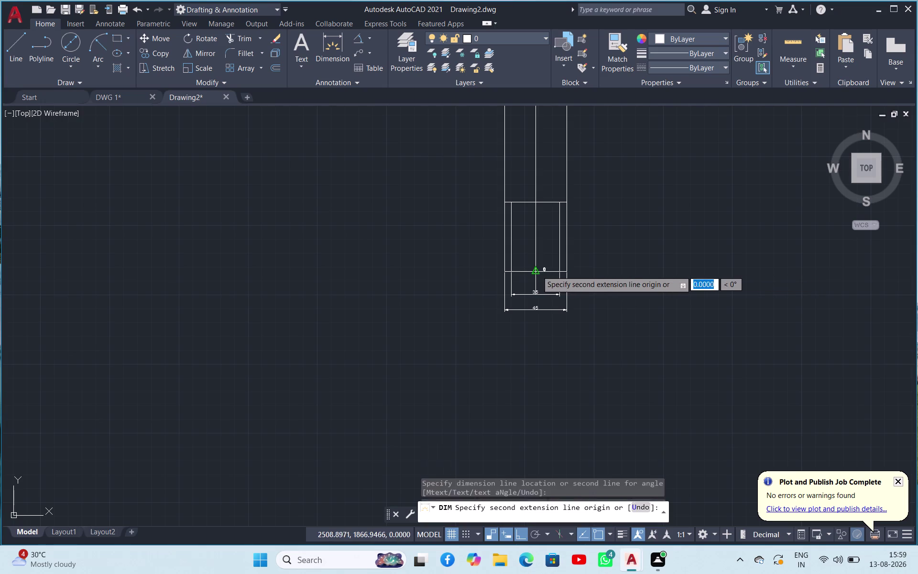
click(534, 200)
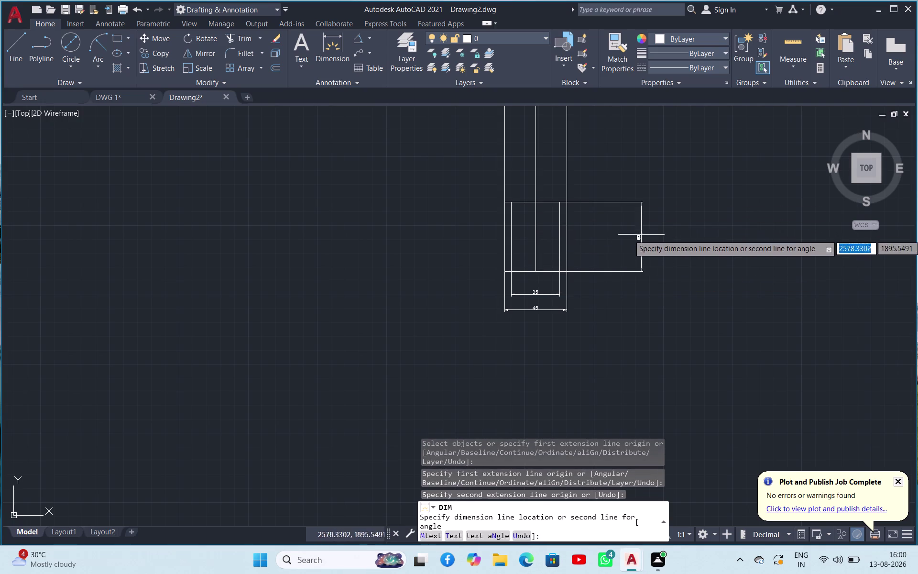
click(678, 246)
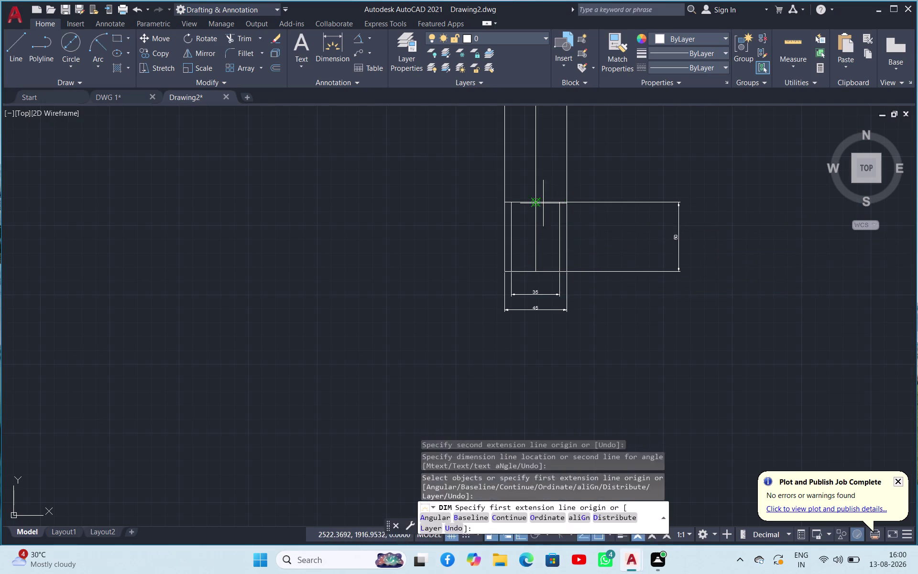
scroll(down, 3)
scroll(down, 3)
Place the vertical 165 dimension on the stem's right, from top bar to lower block.
scroll(up, 3)
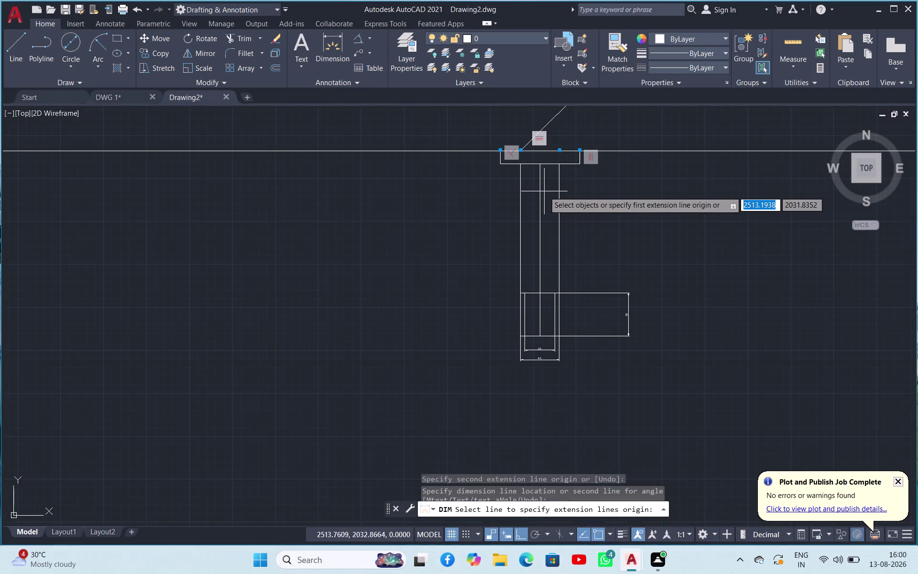
click(540, 153)
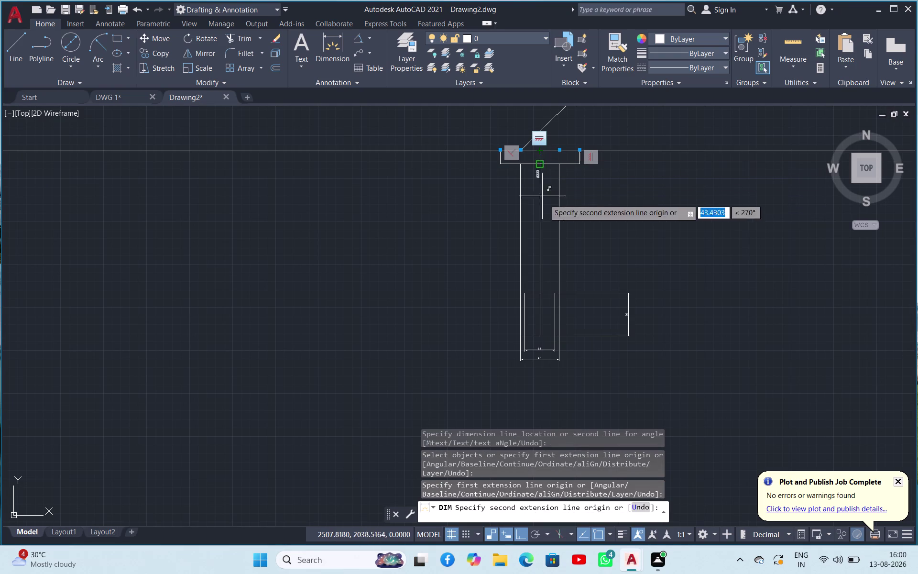
click(540, 291)
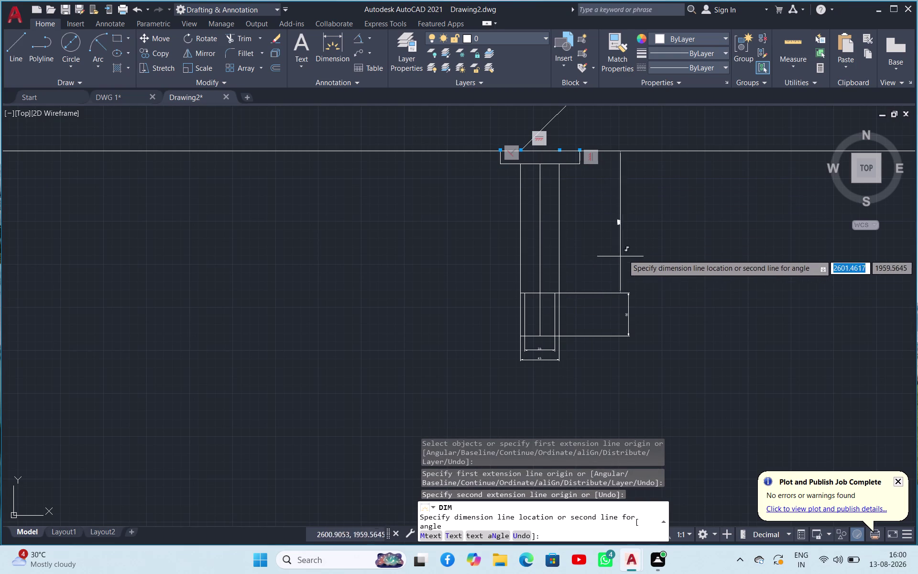
scroll(up, 3)
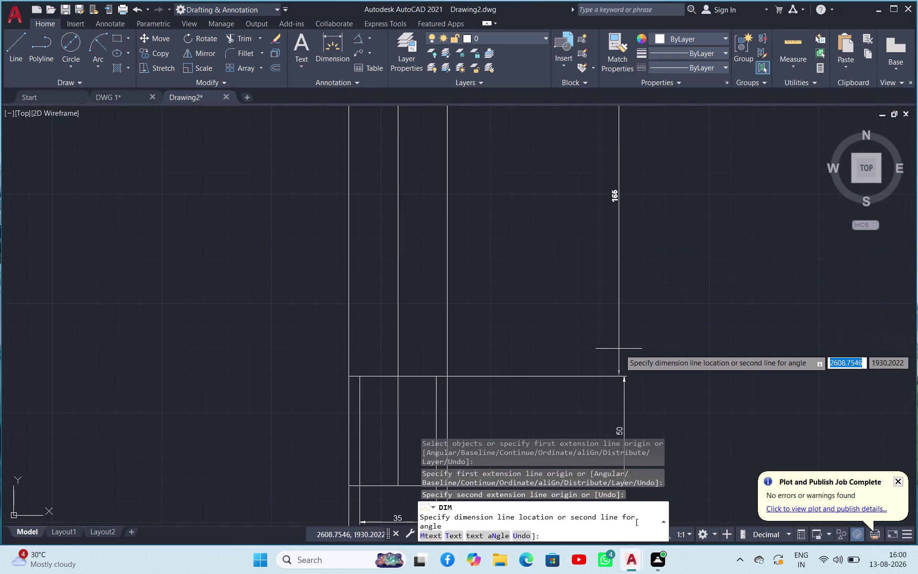
click(624, 378)
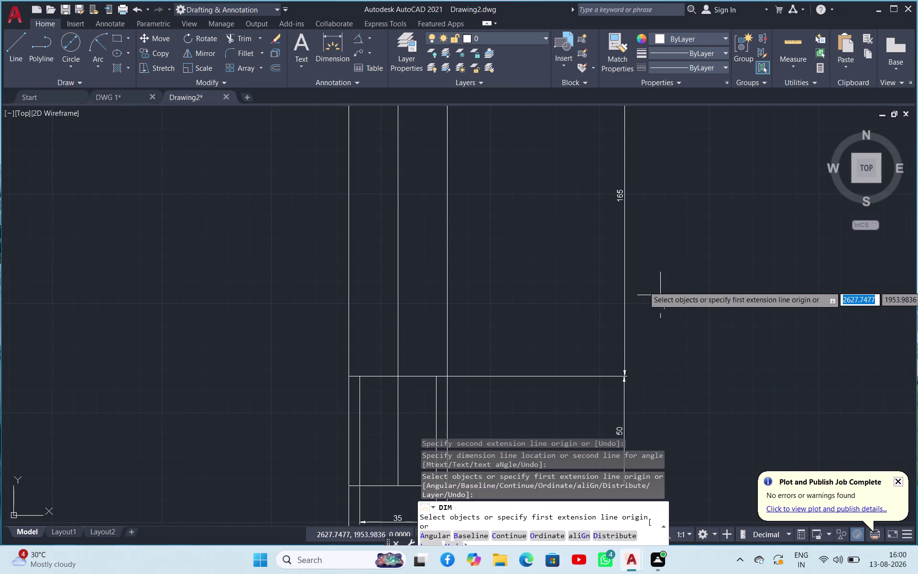
scroll(up, 3)
scroll(down, 3)
scroll(down, 3)
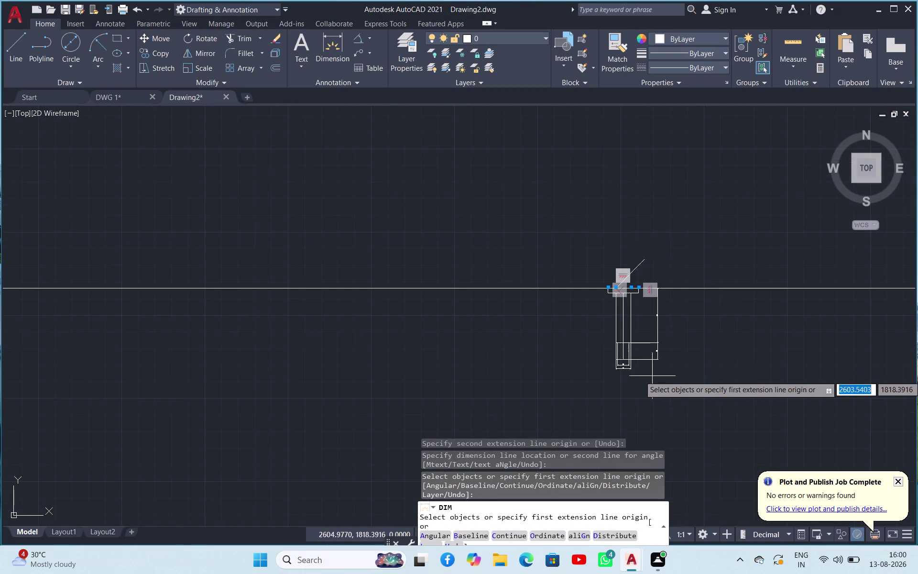
scroll(up, 3)
scroll(down, 3)
scroll(up, 3)
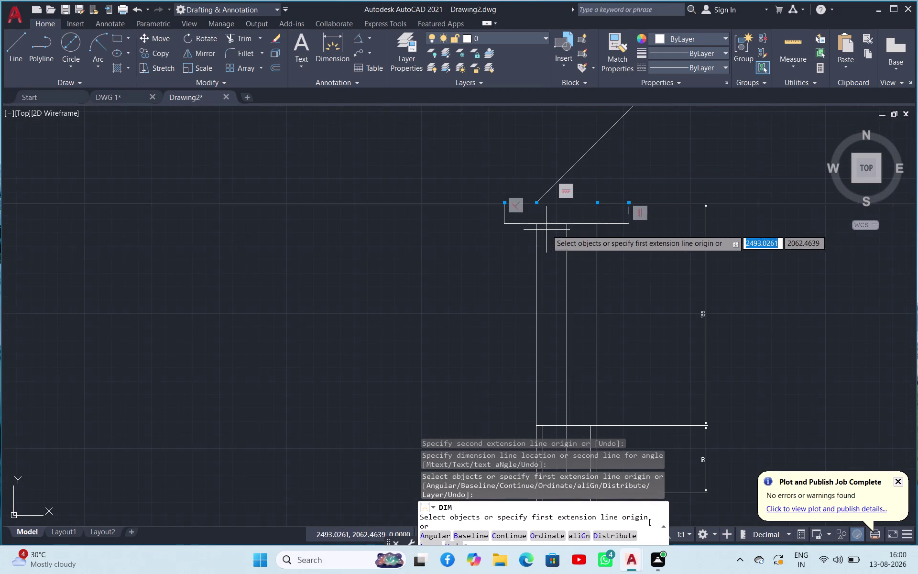
scroll(down, 3)
scroll(up, 3)
scroll(up, 3)
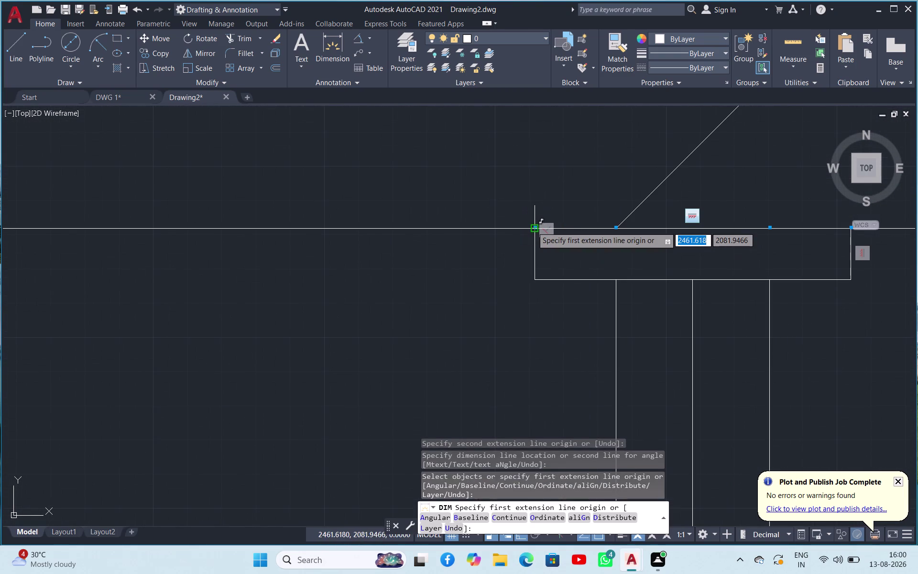
Dimension the top bar's 15 thickness between its left corners, placed left of the bar.
click(532, 226)
click(533, 277)
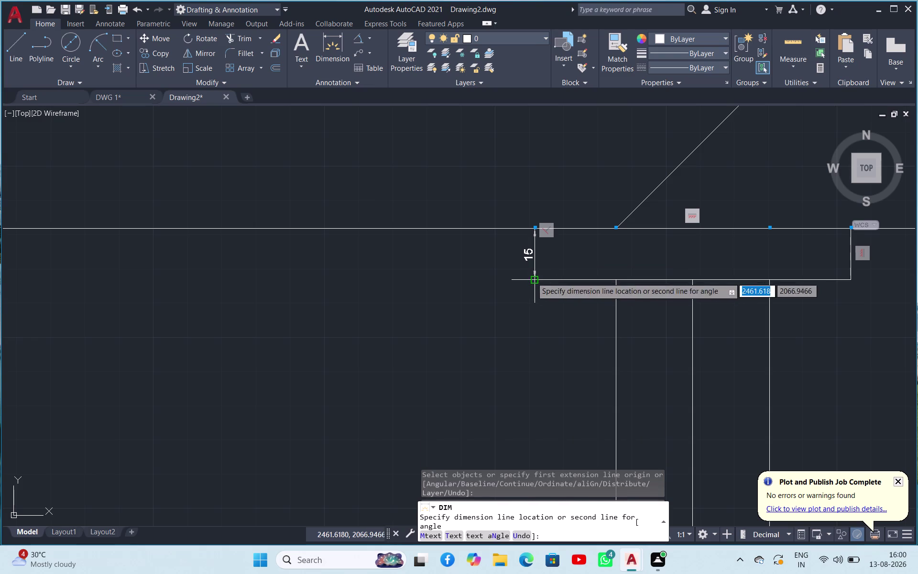
click(465, 263)
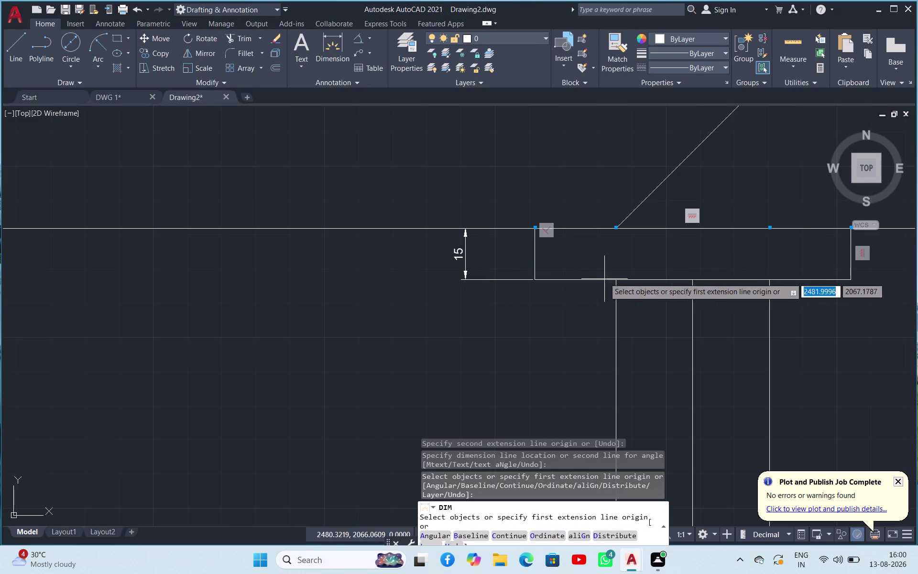
Add the 23,7 dimension from the bar's left end to the inclined arm's base, above the bar.
click(615, 229)
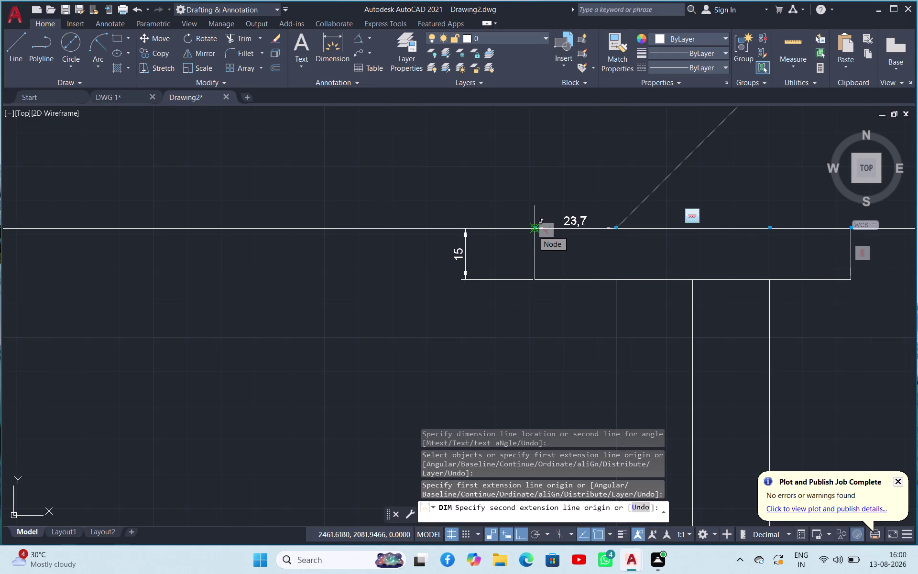
click(533, 231)
scroll(up, 3)
scroll(down, 3)
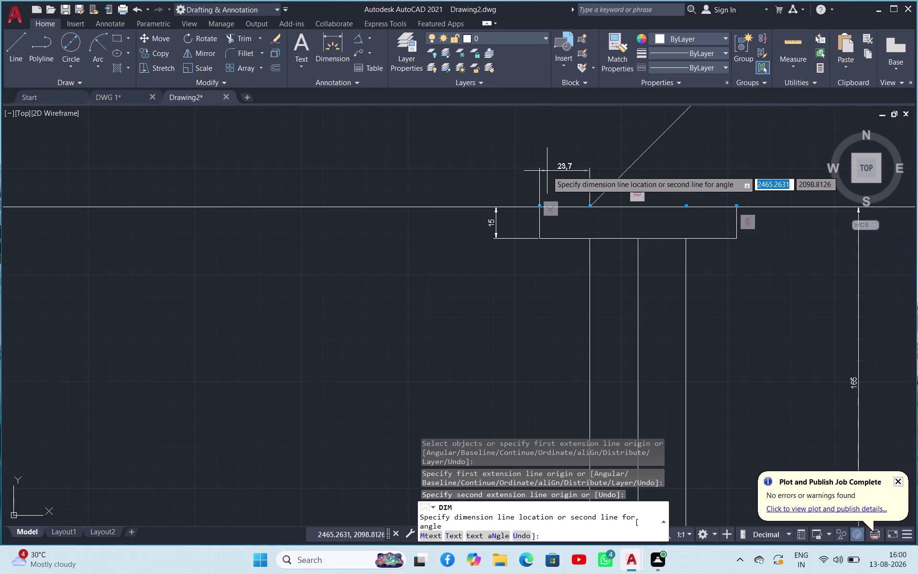
scroll(down, 3)
click(548, 156)
scroll(up, 3)
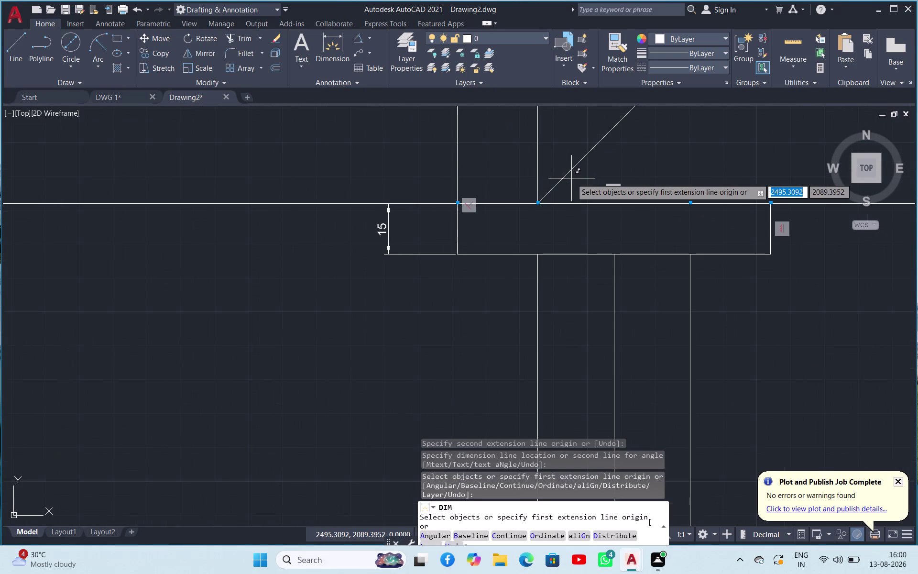
scroll(down, 3)
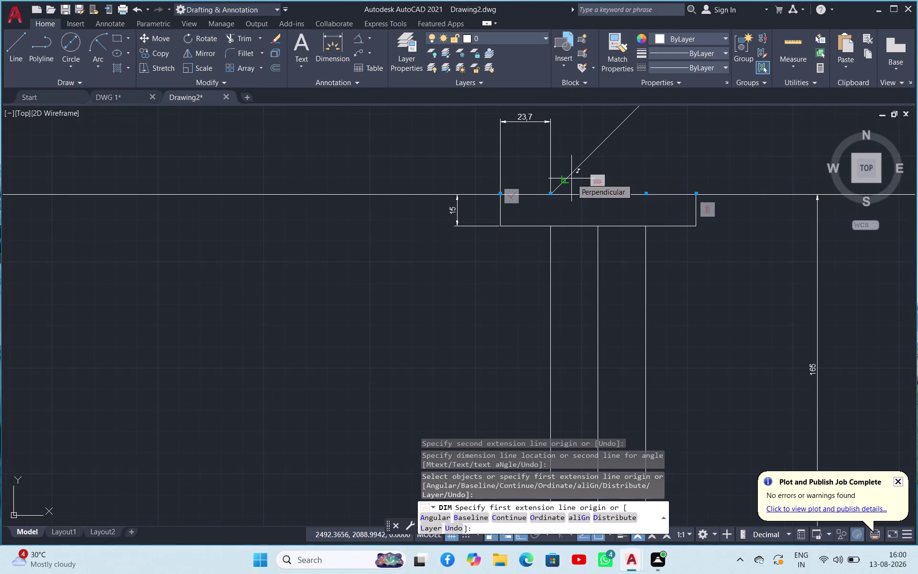
scroll(down, 3)
scroll(up, 3)
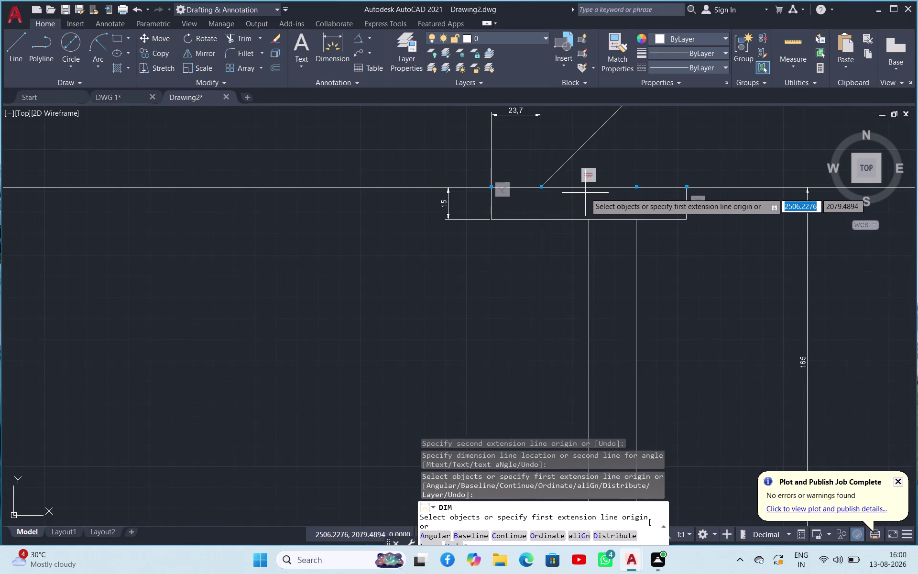
scroll(down, 3)
scroll(up, 3)
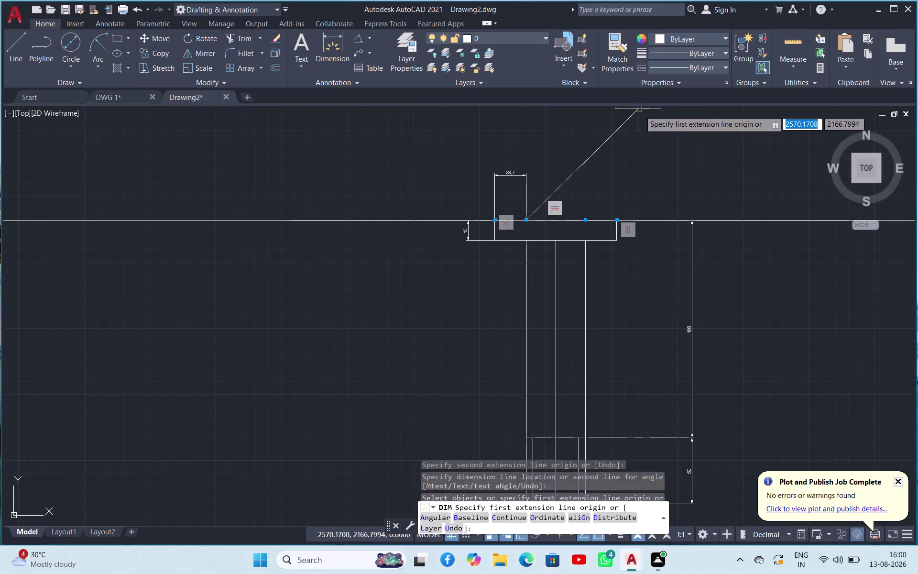
Drop the vertical dimension across the arm's endpoints and switch to an Aligned dimension.
click(639, 110)
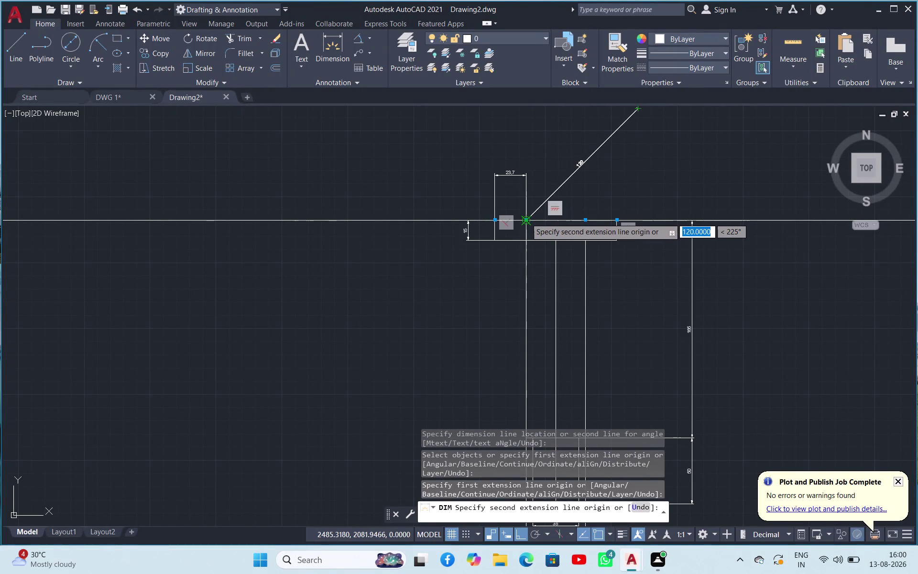
click(526, 218)
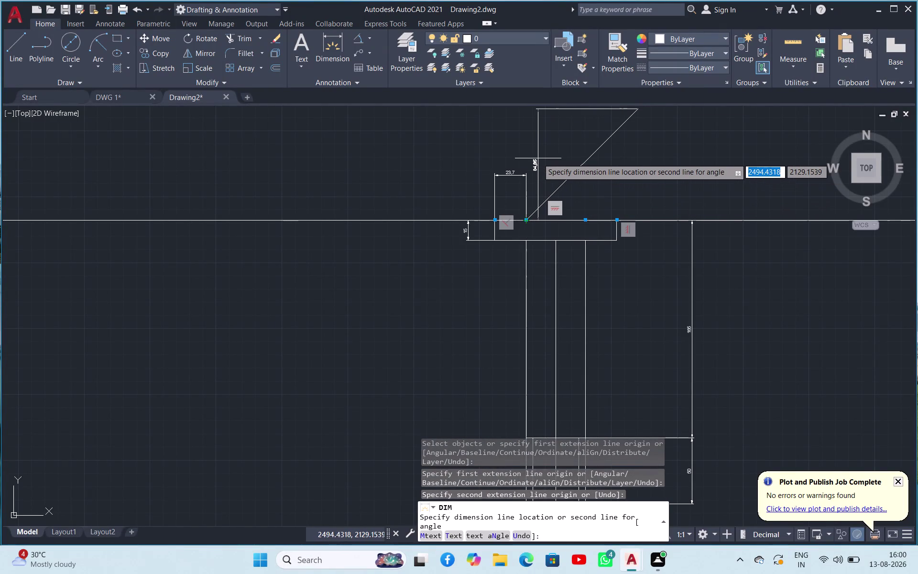
click(372, 36)
click(377, 77)
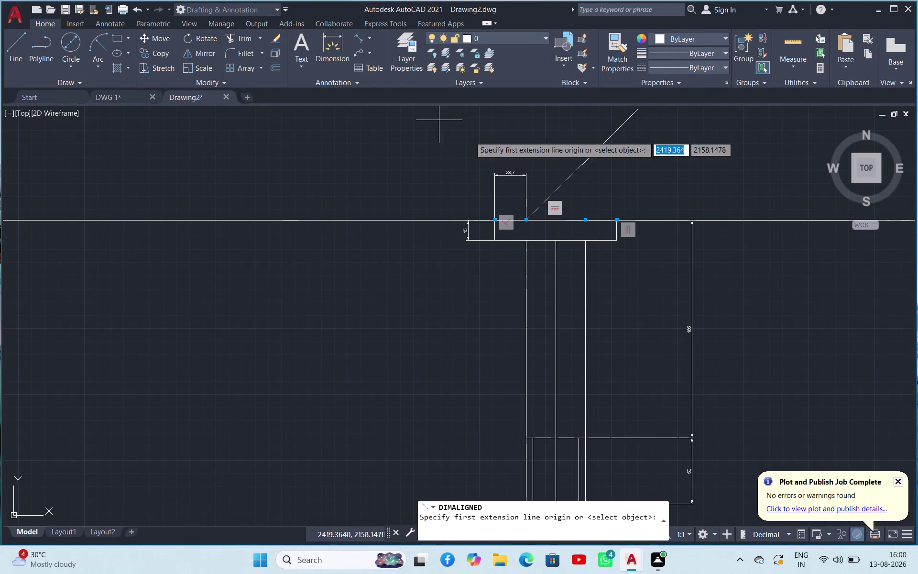
Place an aligned 120 dimension along the inclined arm's slope, then exit dimensioning.
scroll(down, 3)
scroll(down, 3)
scroll(up, 3)
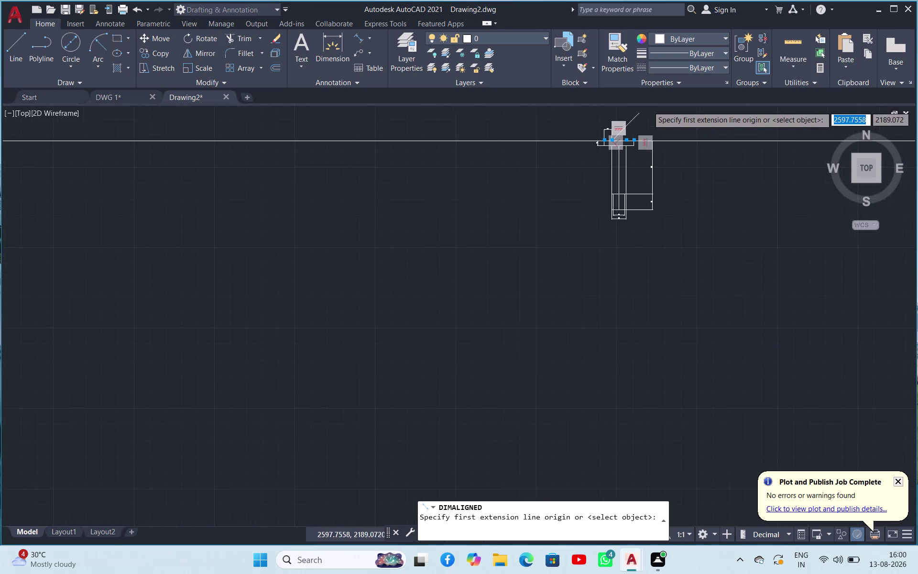
scroll(up, 3)
scroll(up, 3)
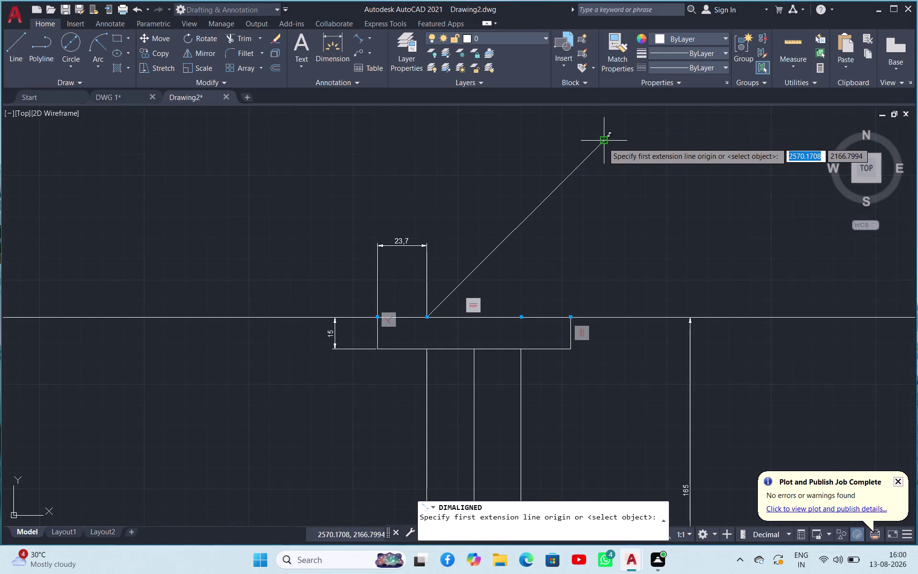
click(603, 143)
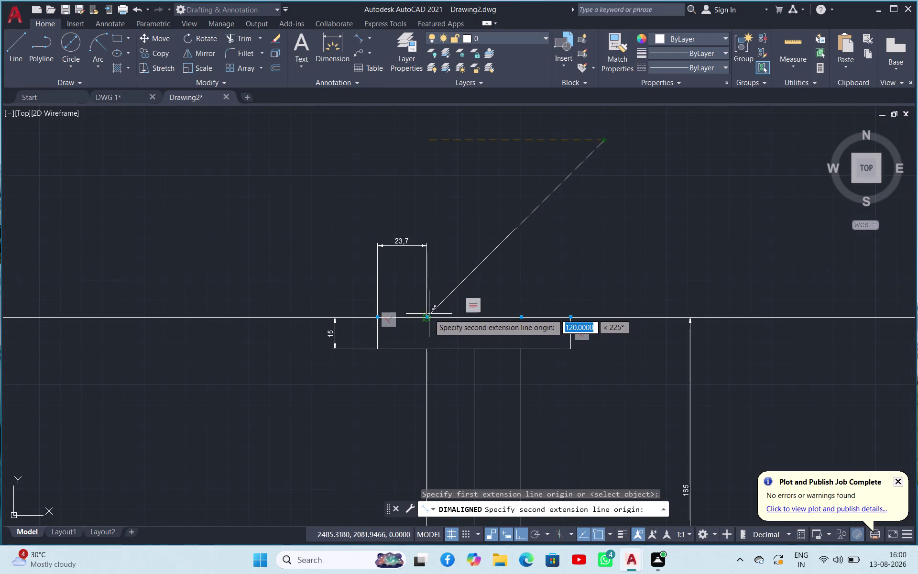
click(428, 315)
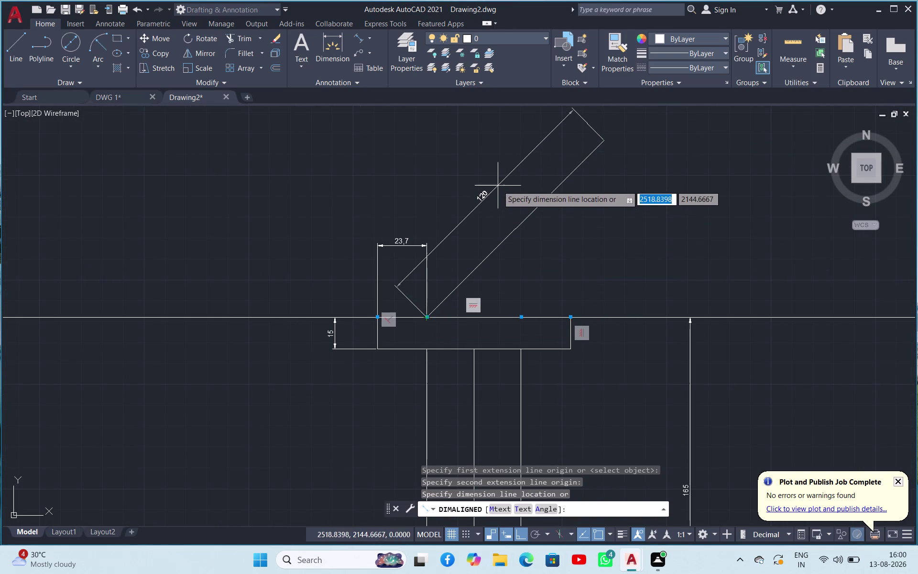
click(498, 185)
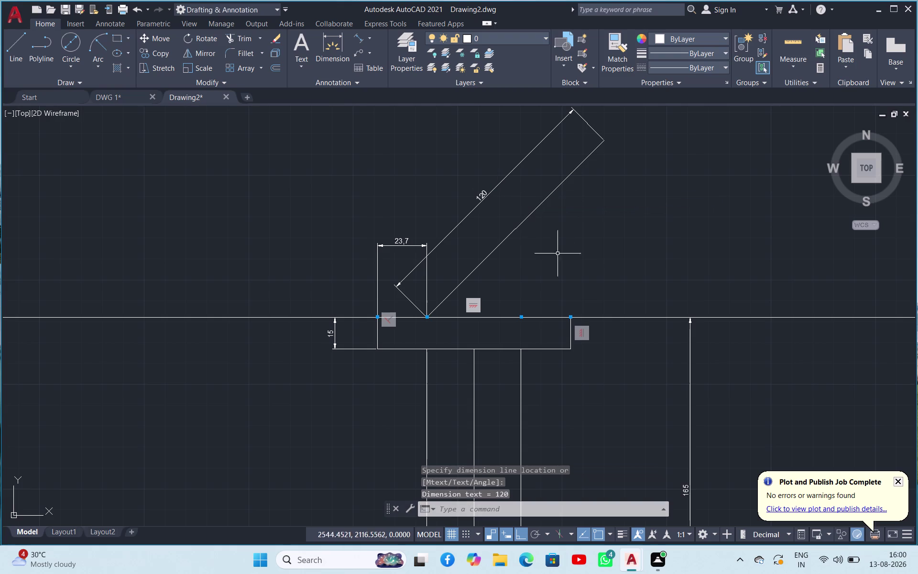
scroll(down, 3)
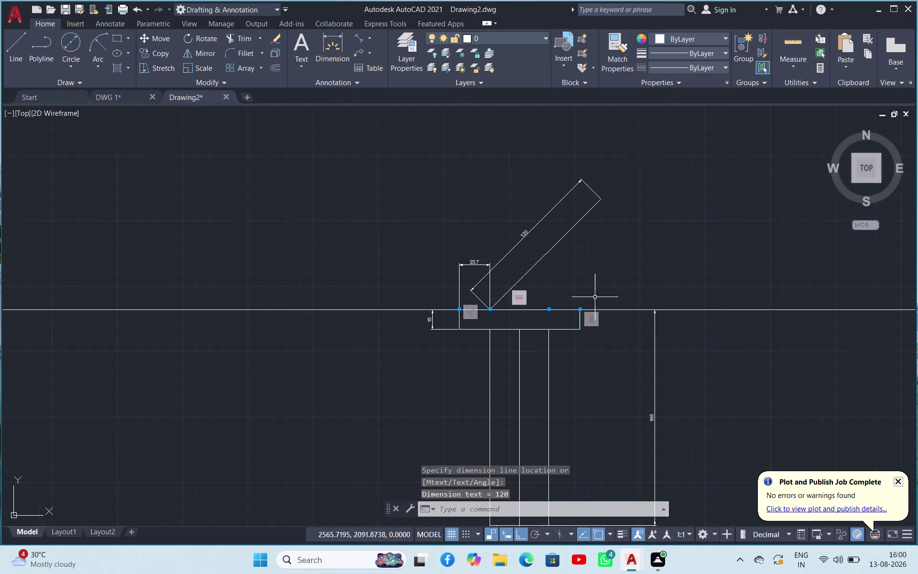
scroll(up, 3)
scroll(up, 3)
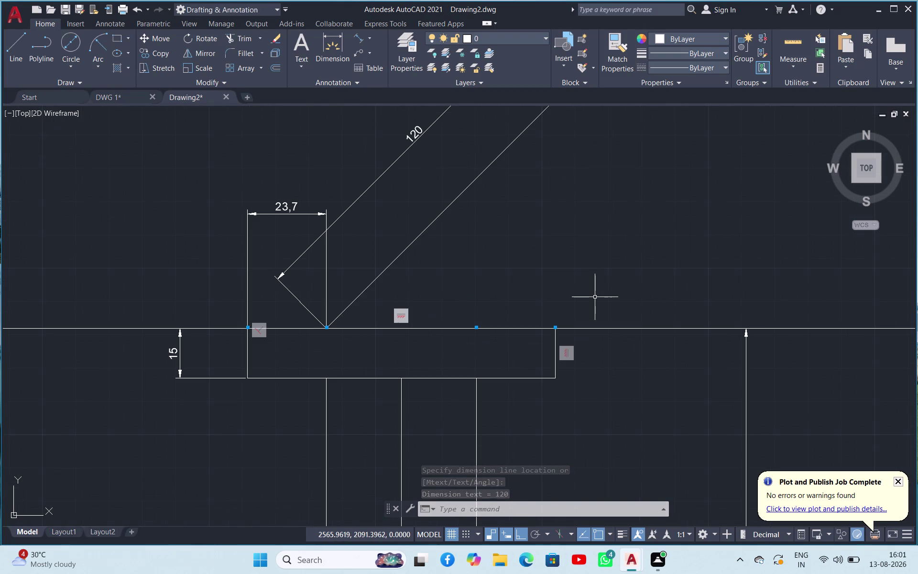
scroll(down, 3)
scroll(up, 3)
scroll(up, 3)
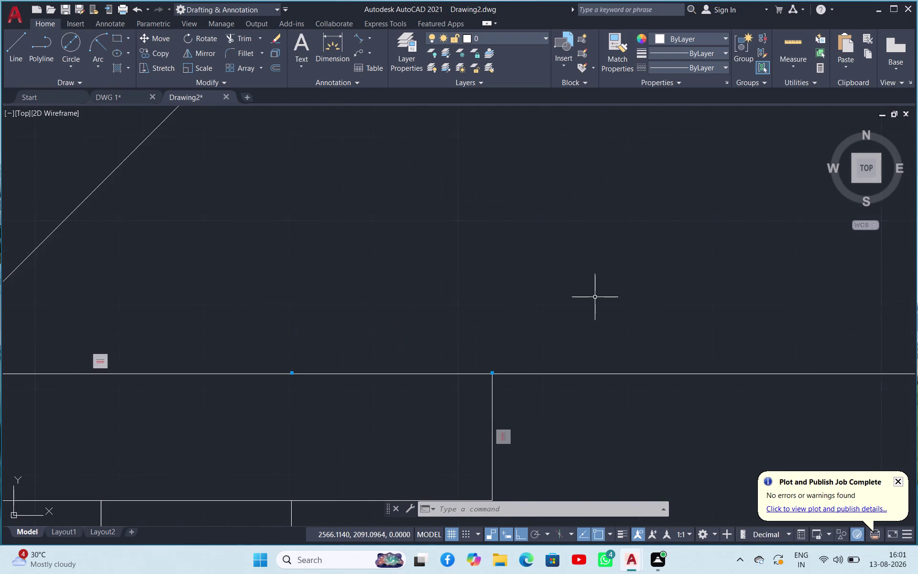
scroll(down, 3)
scroll(down, 3)
scroll(down, 3)
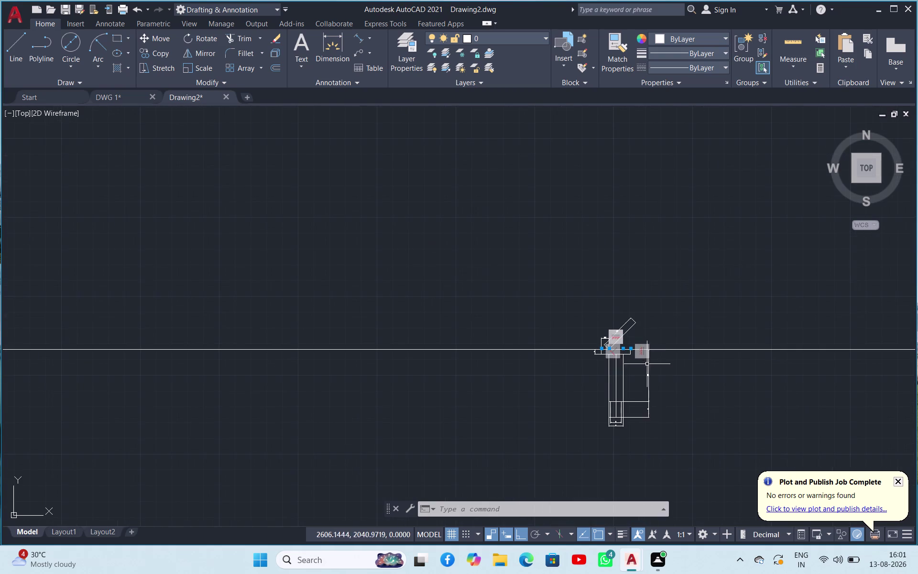
scroll(up, 3)
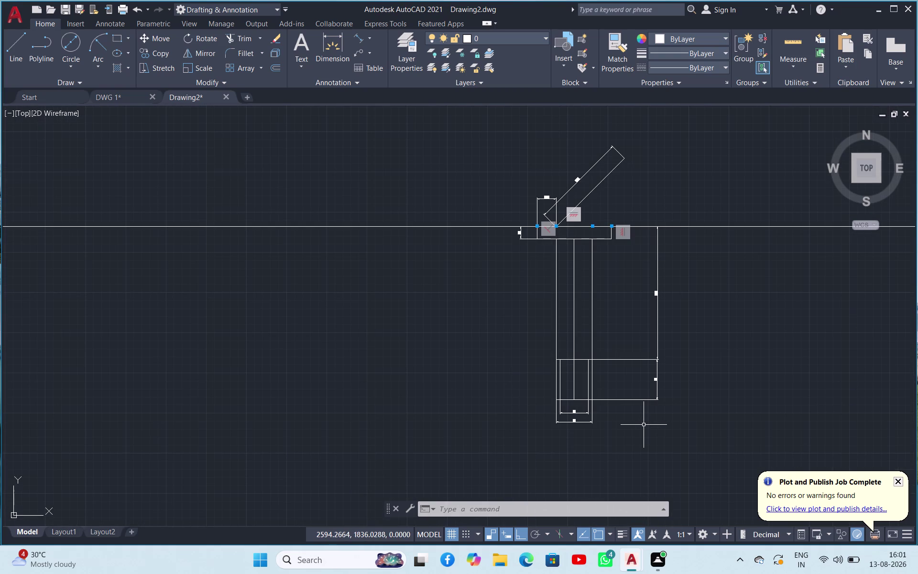
key(Escape)
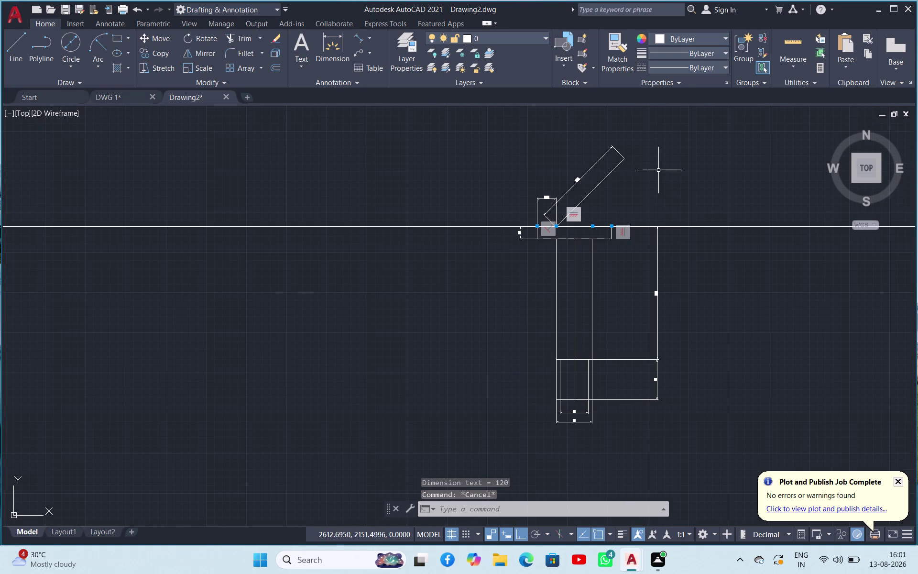
scroll(up, 3)
scroll(down, 3)
scroll(up, 3)
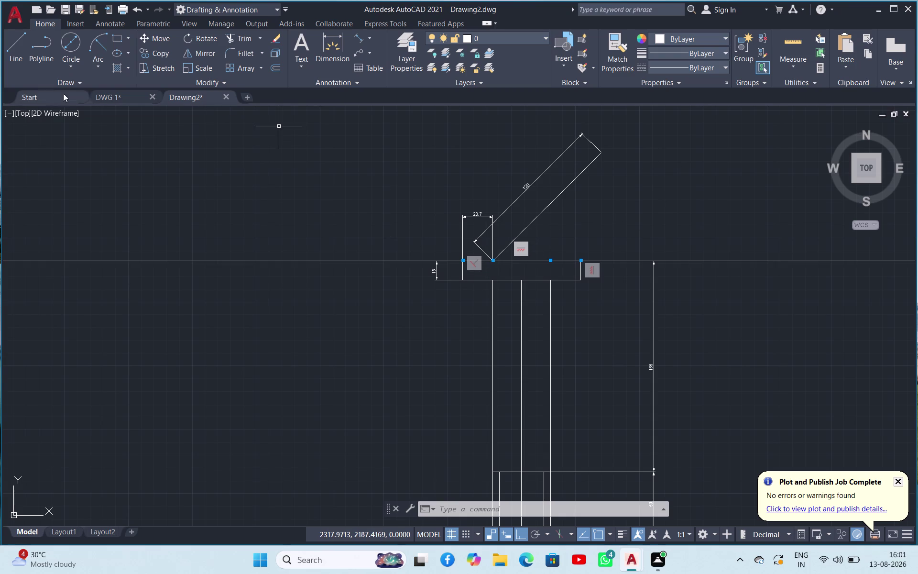
click(67, 39)
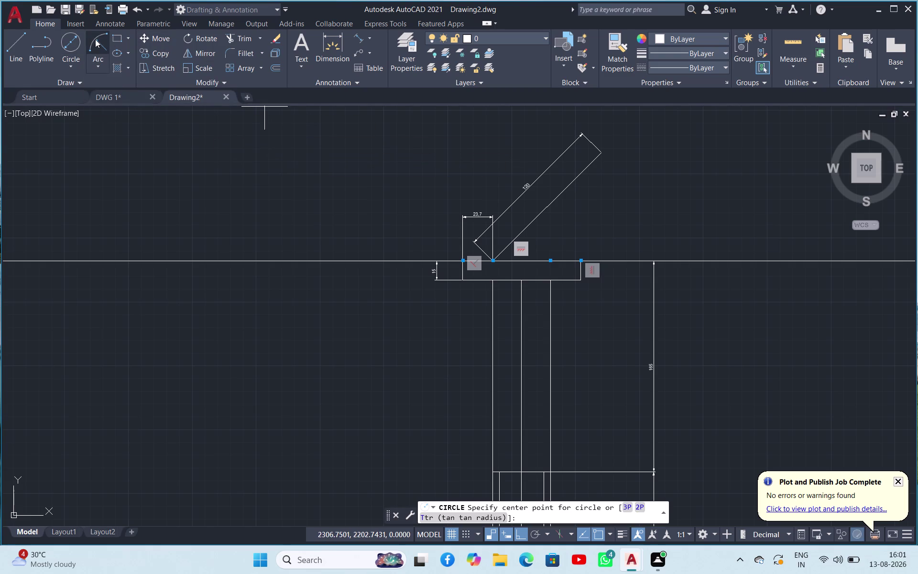
click(87, 64)
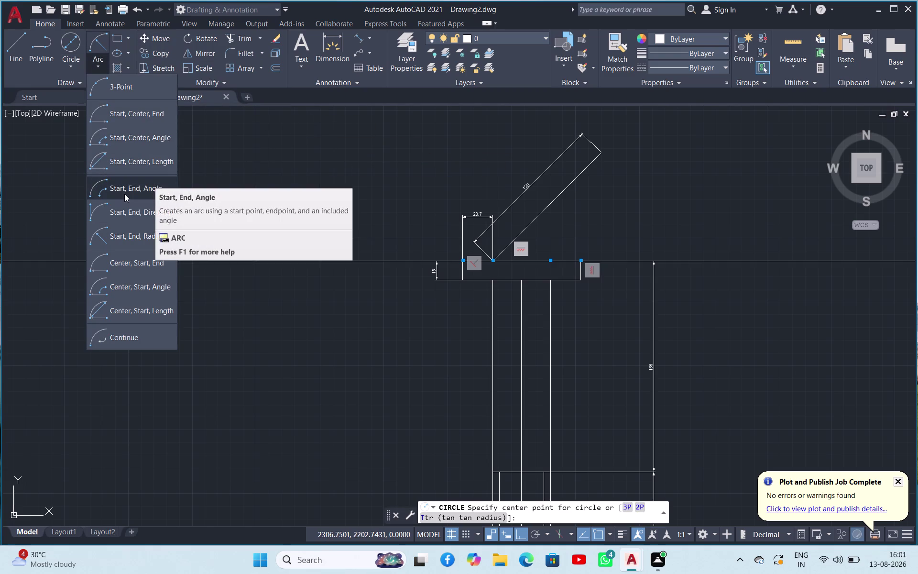
key(Escape)
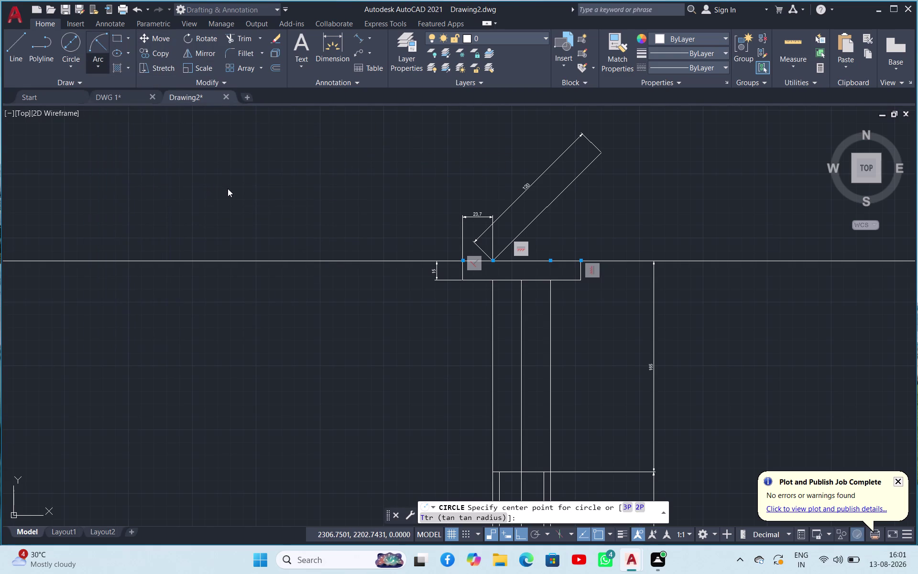
key(Escape)
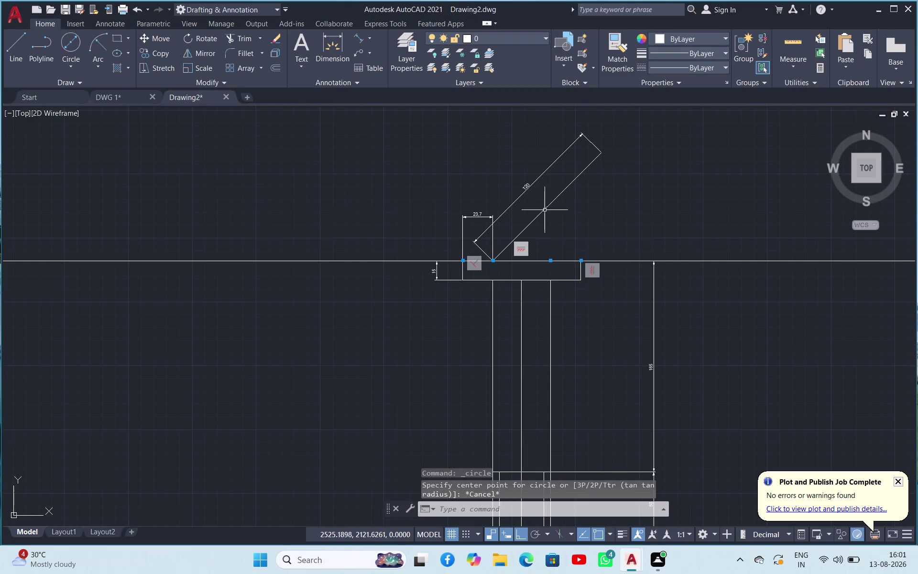
click(548, 203)
Copy the arm's lower edge from its lower end to the stem's right top corner.
right_click(548, 204)
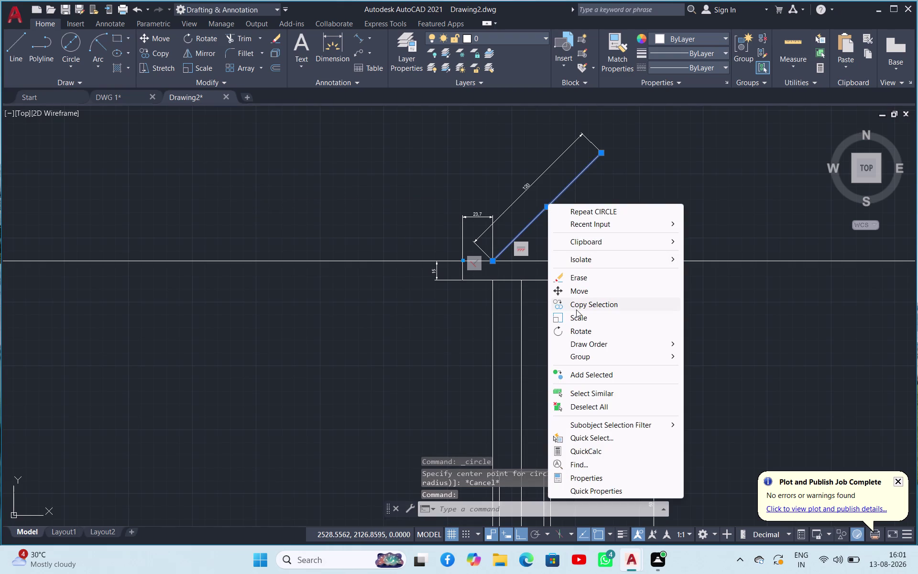
click(576, 303)
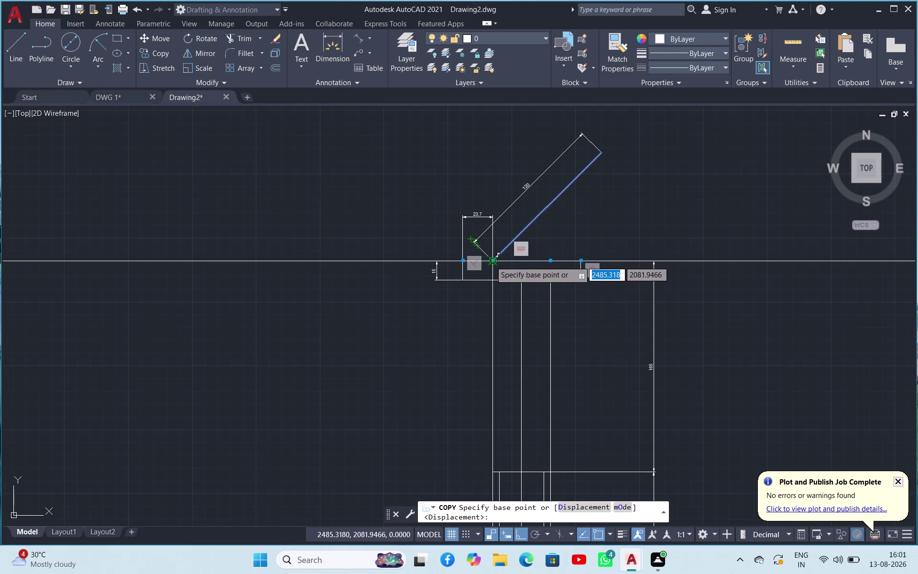
click(491, 261)
click(552, 260)
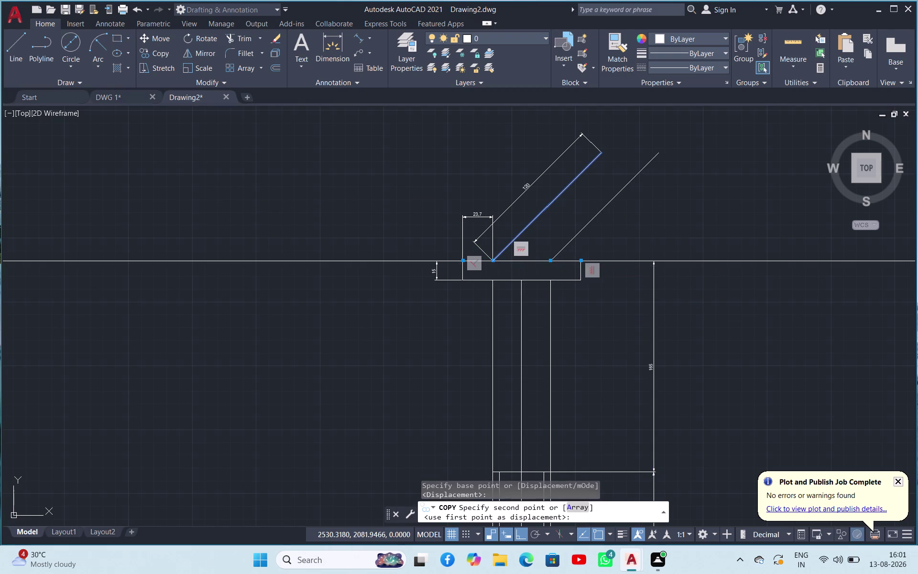
key(Escape)
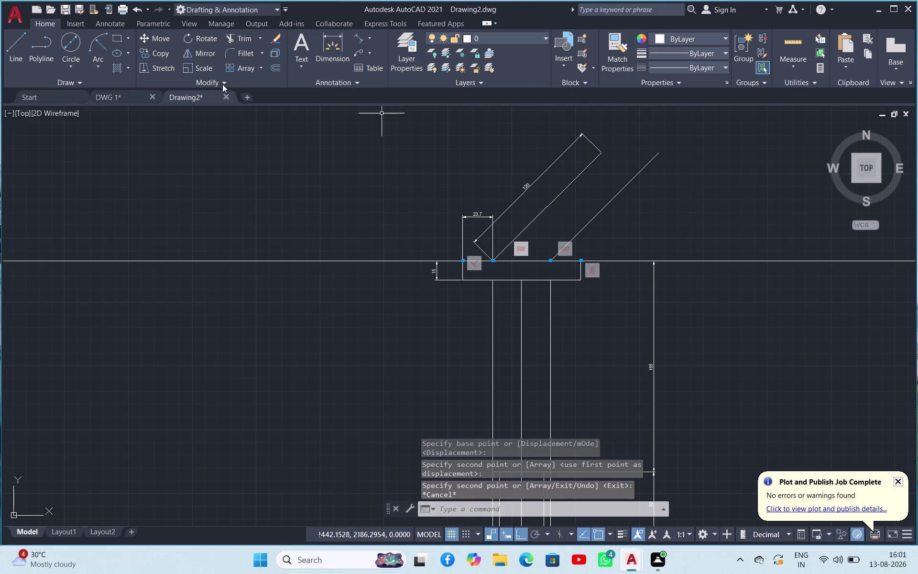
click(97, 60)
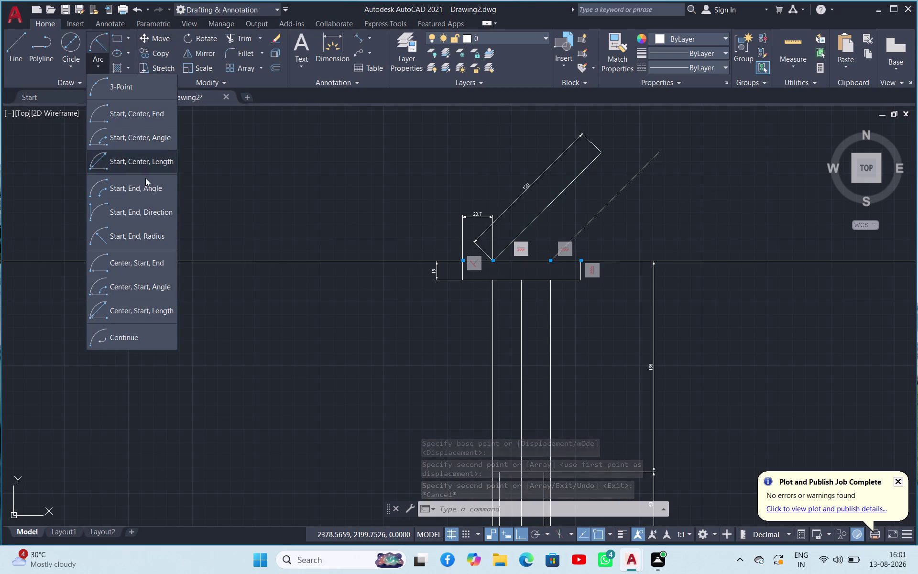
Draw a 15° start-end-angle arc from the copied line to the arm's upper corner.
click(158, 188)
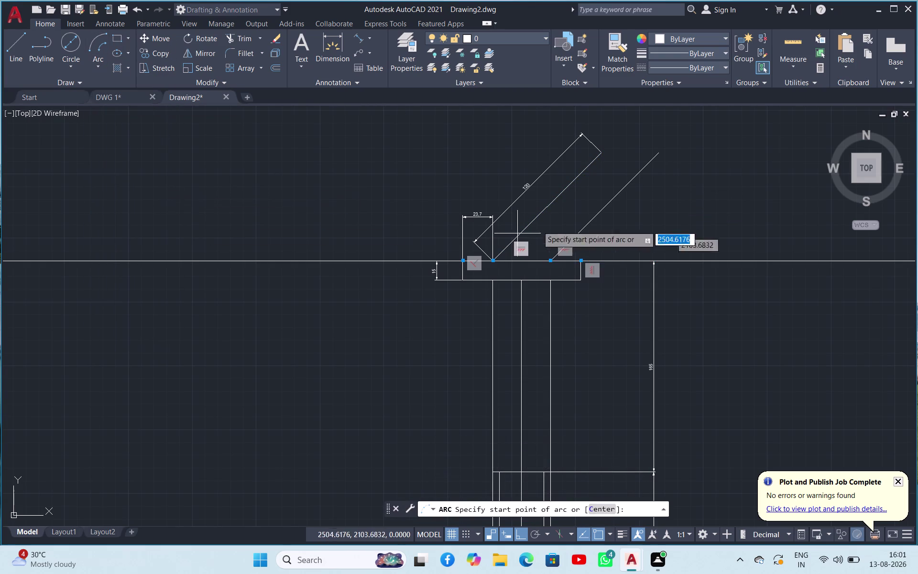
click(602, 152)
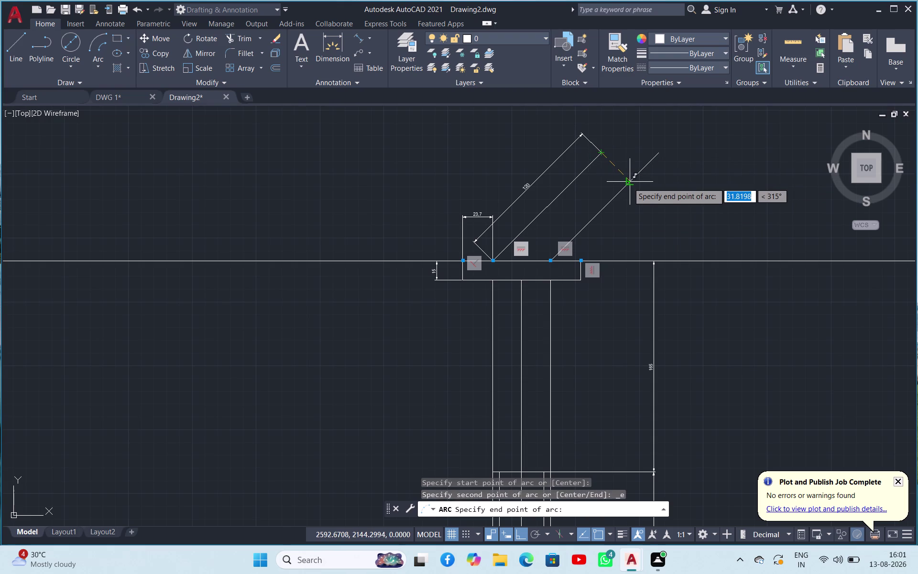
click(628, 183)
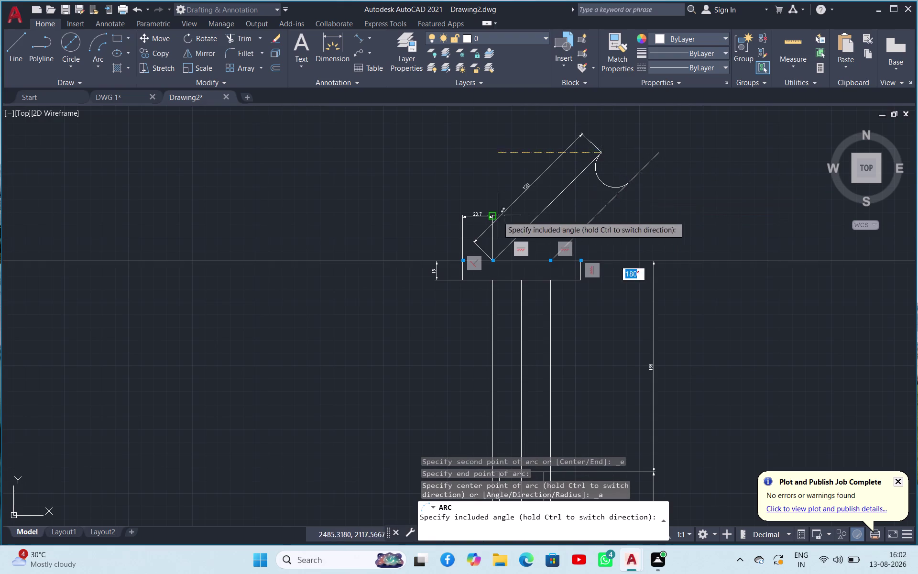
key(Escape)
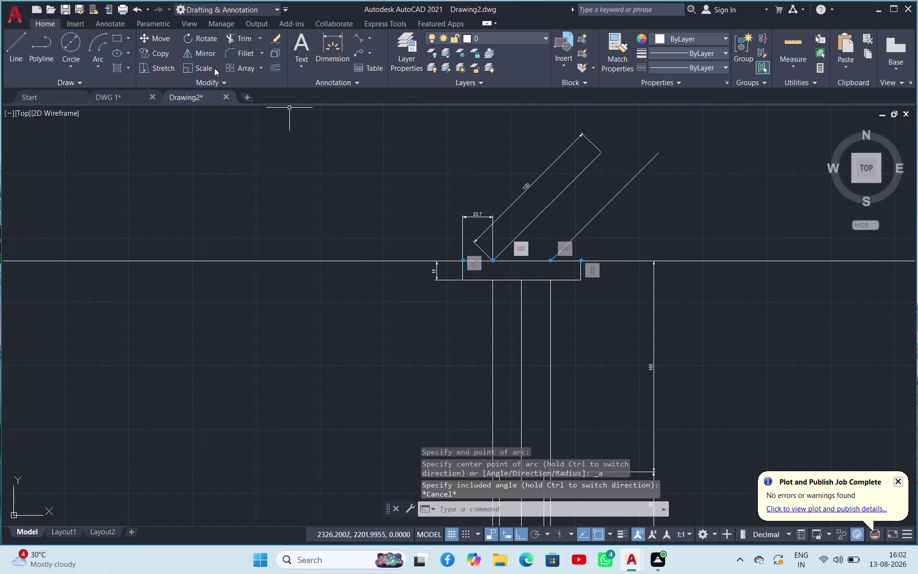
click(106, 45)
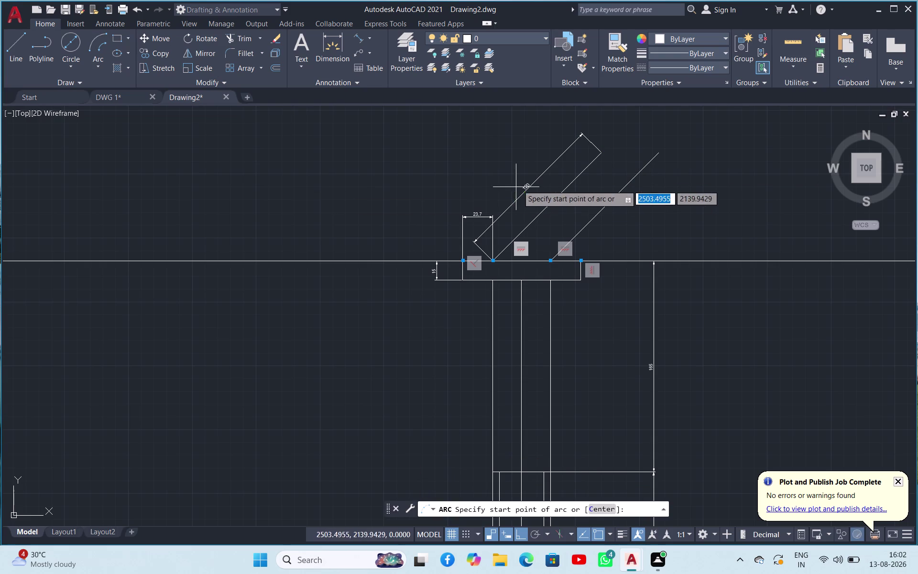
click(626, 184)
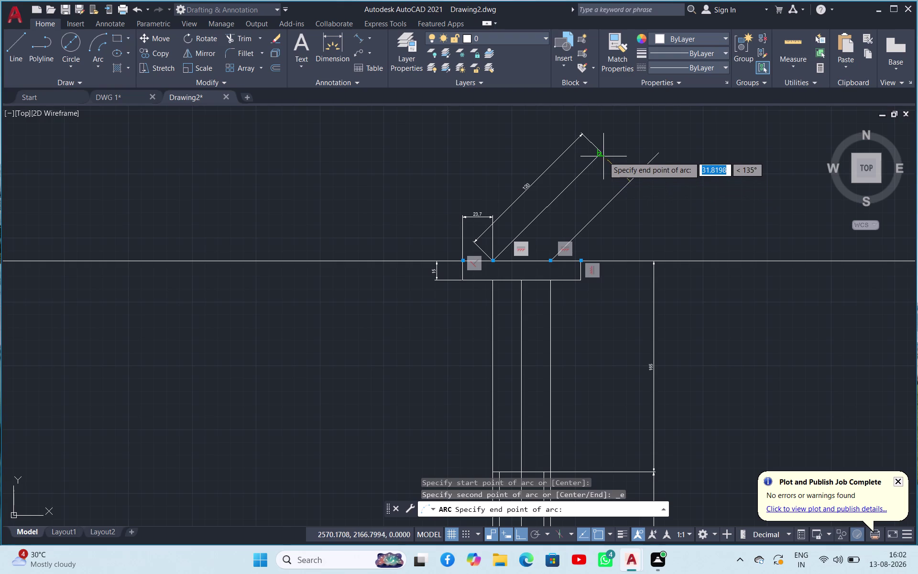
click(603, 153)
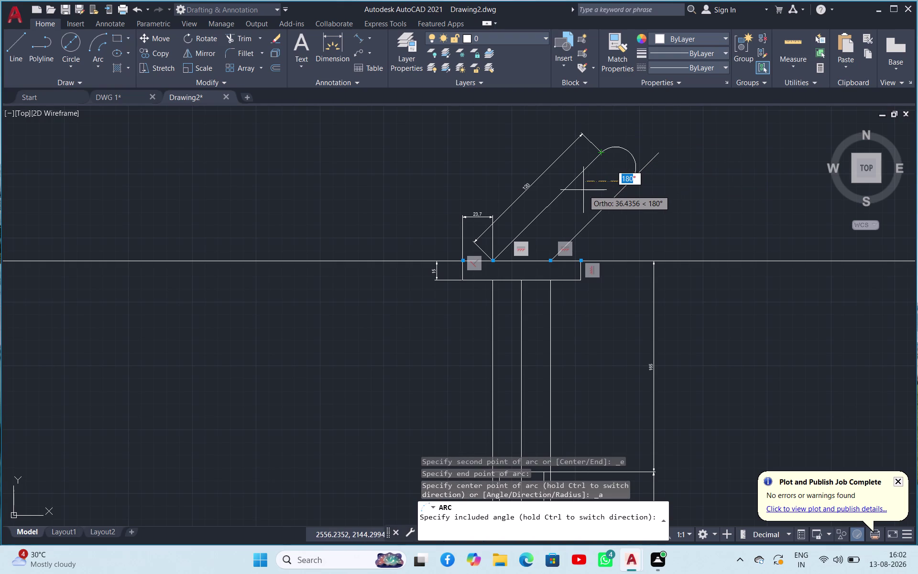
text(15)
key(Return)
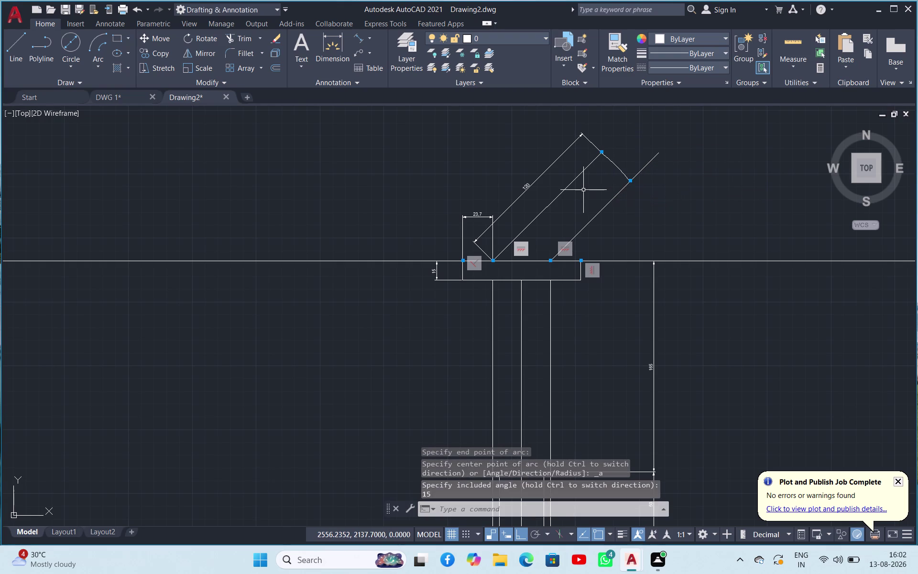
scroll(up, 3)
scroll(down, 3)
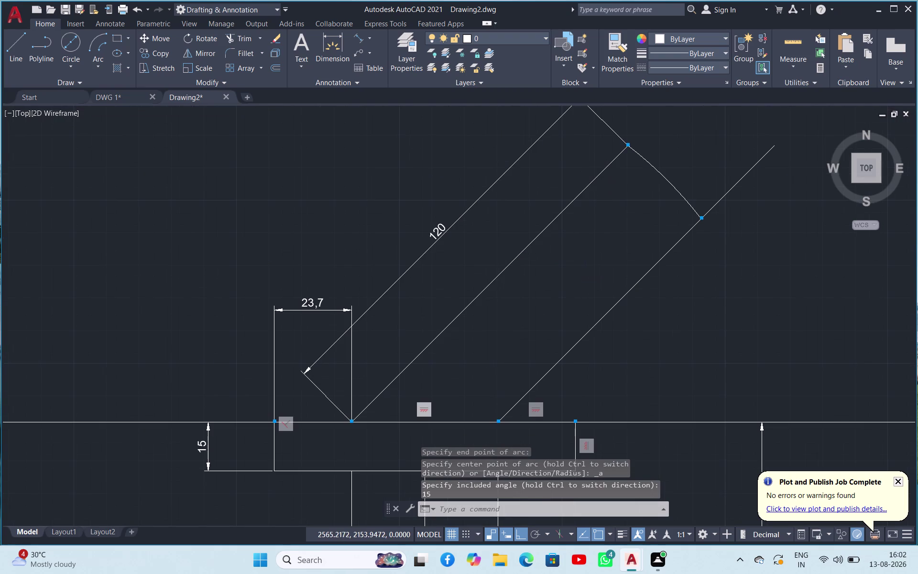
Start an aligned dimension on the copied line, then cancel it.
click(362, 41)
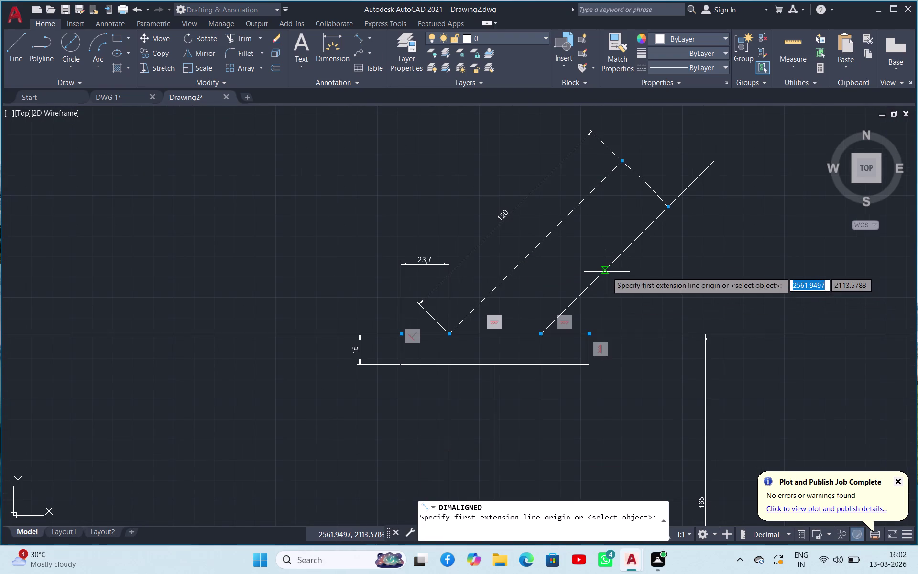
click(606, 272)
click(621, 329)
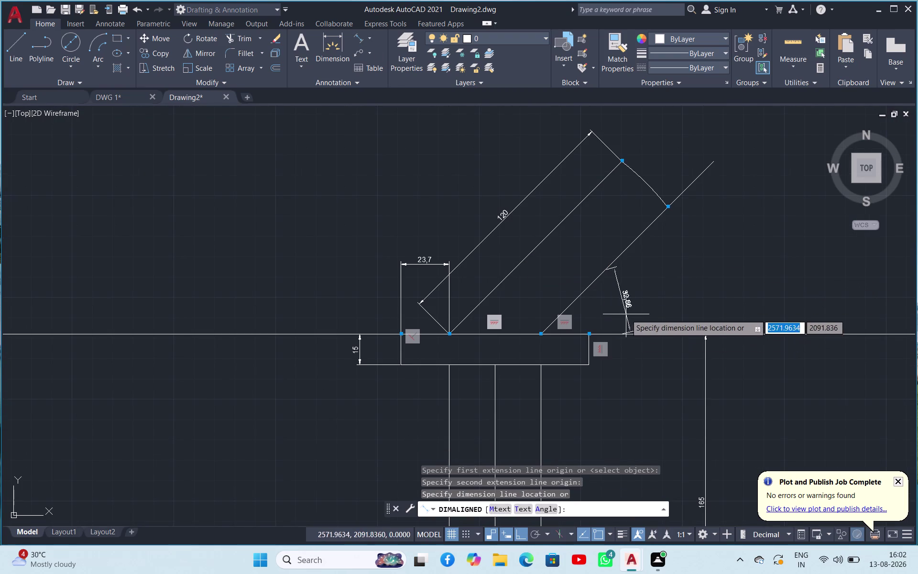
key(Escape)
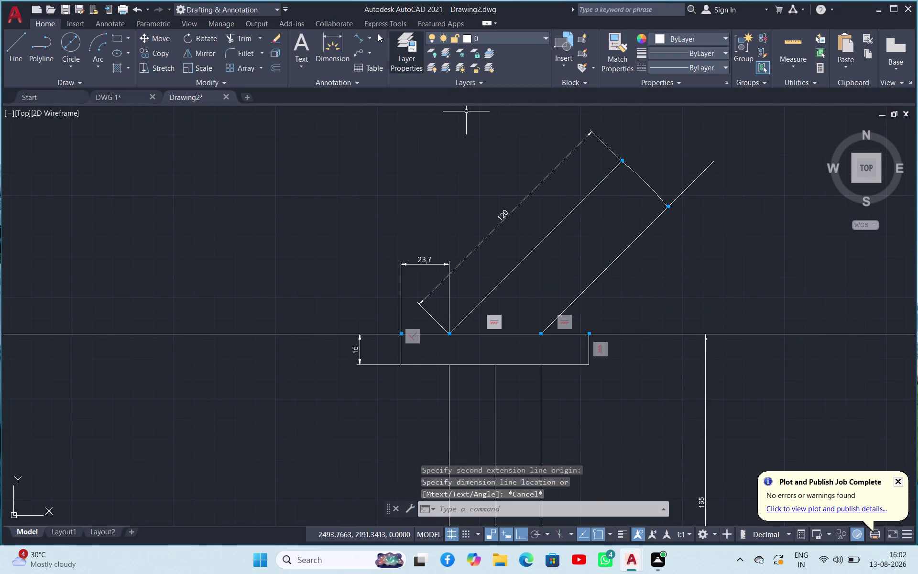
click(366, 37)
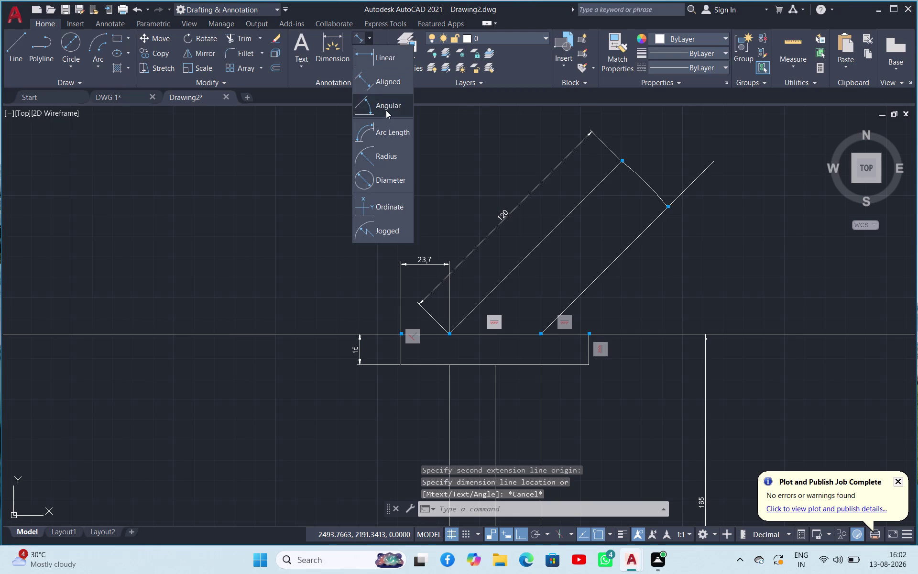
Abandon a first angular dimension attempt and delete the long reference line at the right.
click(386, 110)
click(602, 272)
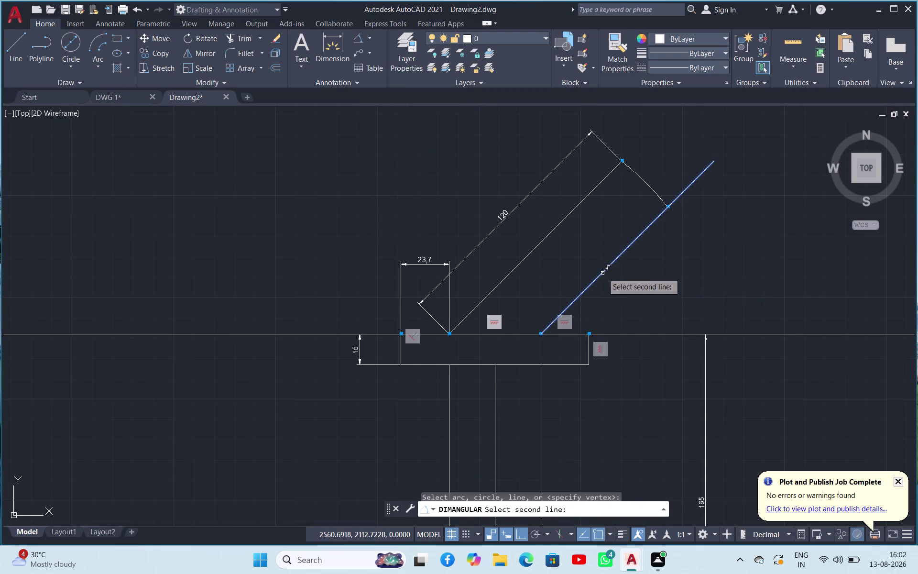
click(631, 332)
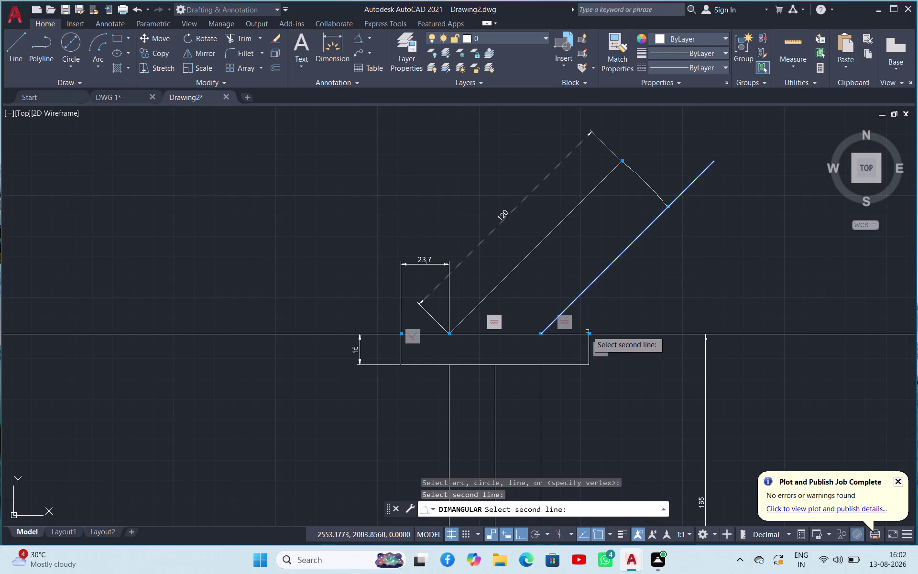
click(583, 334)
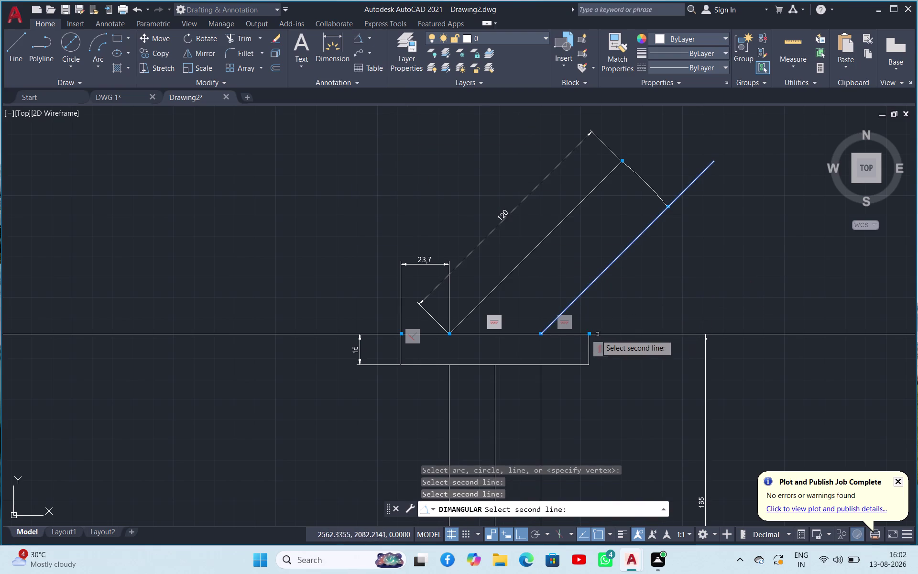
scroll(up, 3)
click(579, 332)
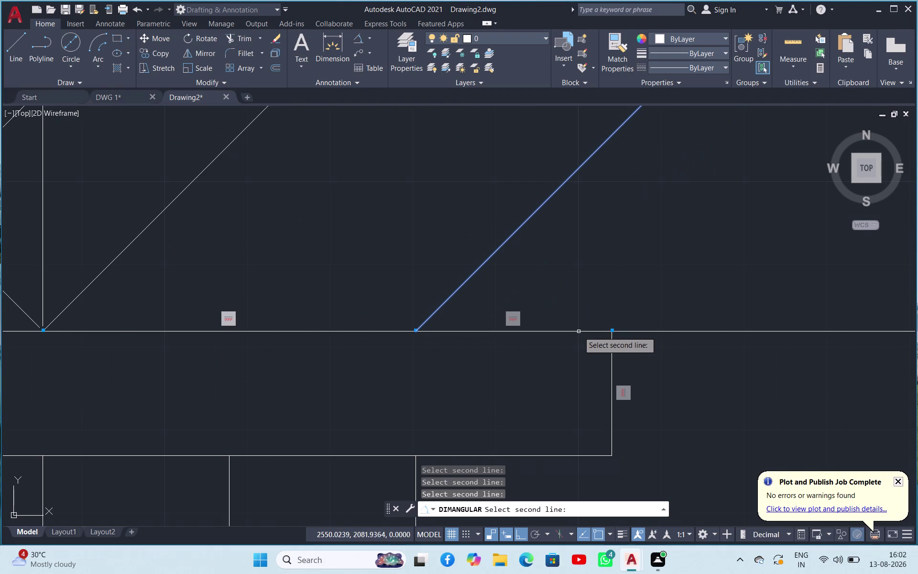
scroll(up, 3)
scroll(down, 3)
key(Escape)
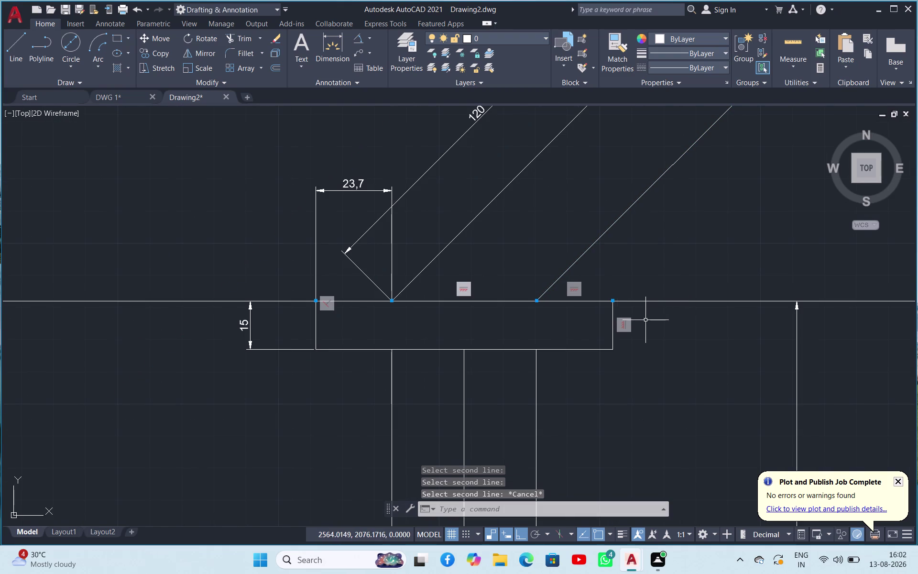
click(647, 302)
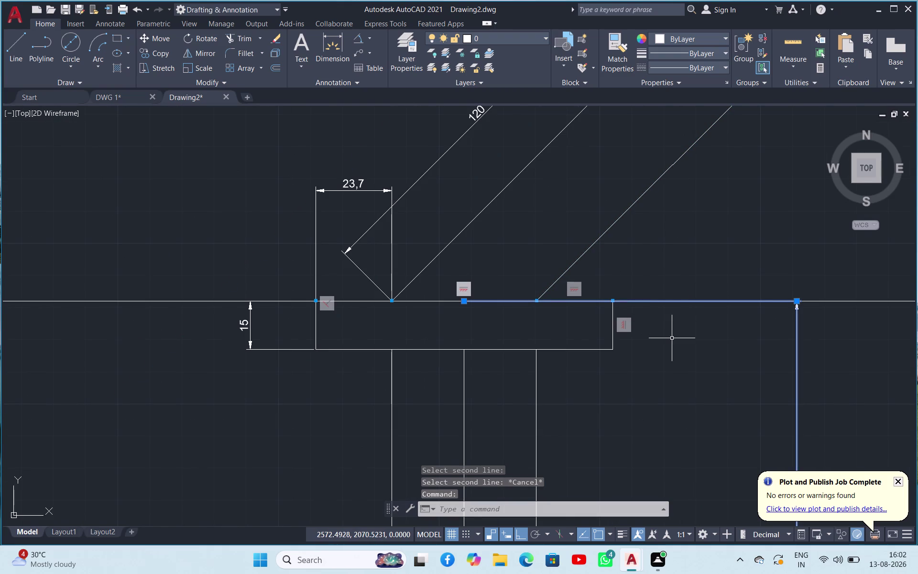
key(Delete)
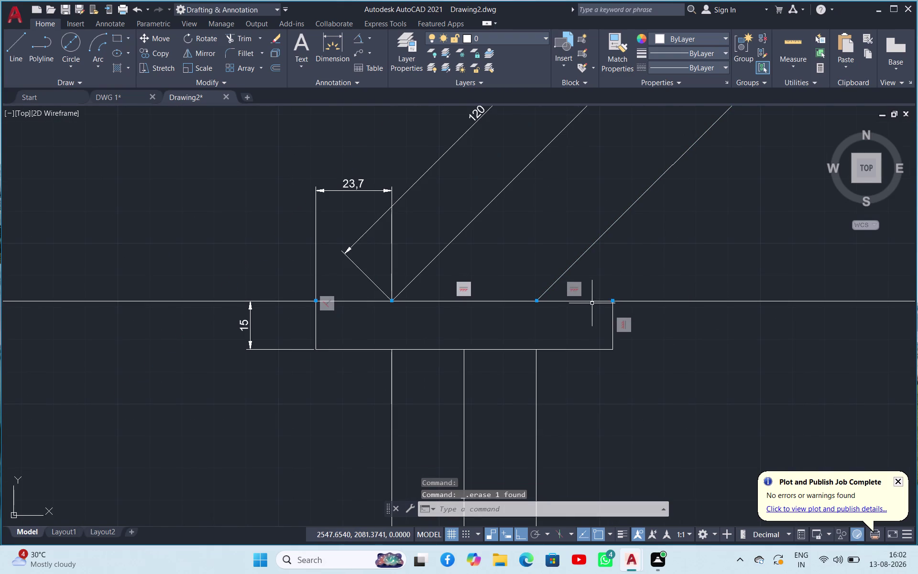
Cancel a second angle attempt and erase the long horizontal construction line.
click(356, 39)
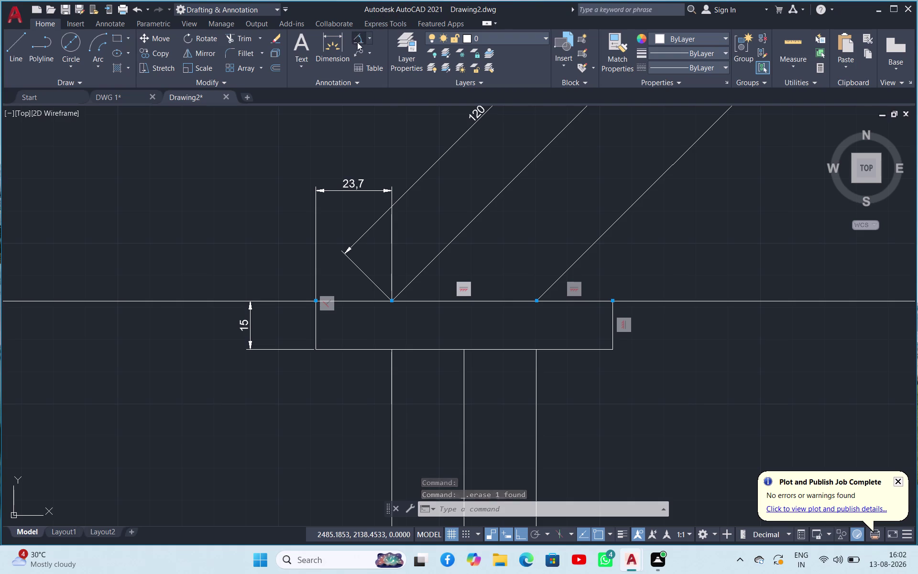
click(586, 302)
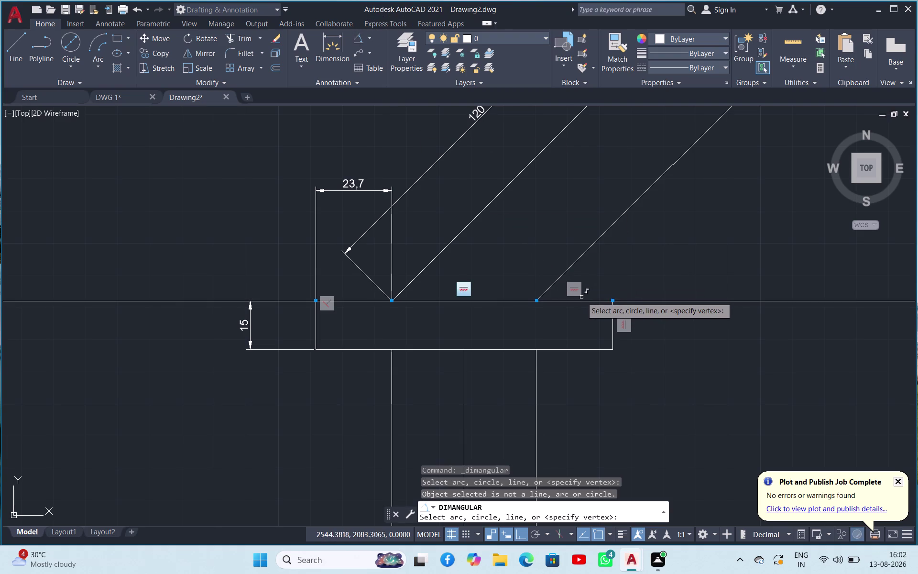
click(579, 260)
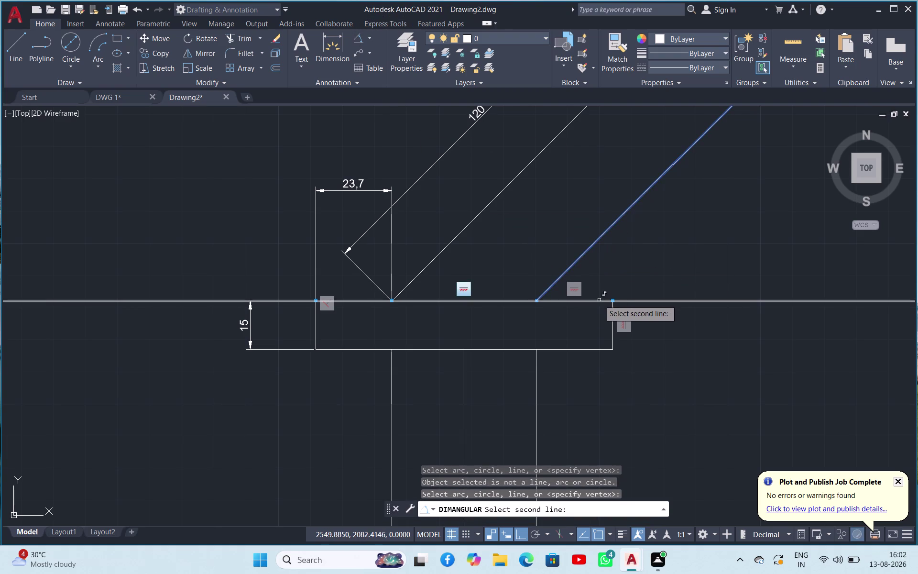
click(599, 300)
key(Escape)
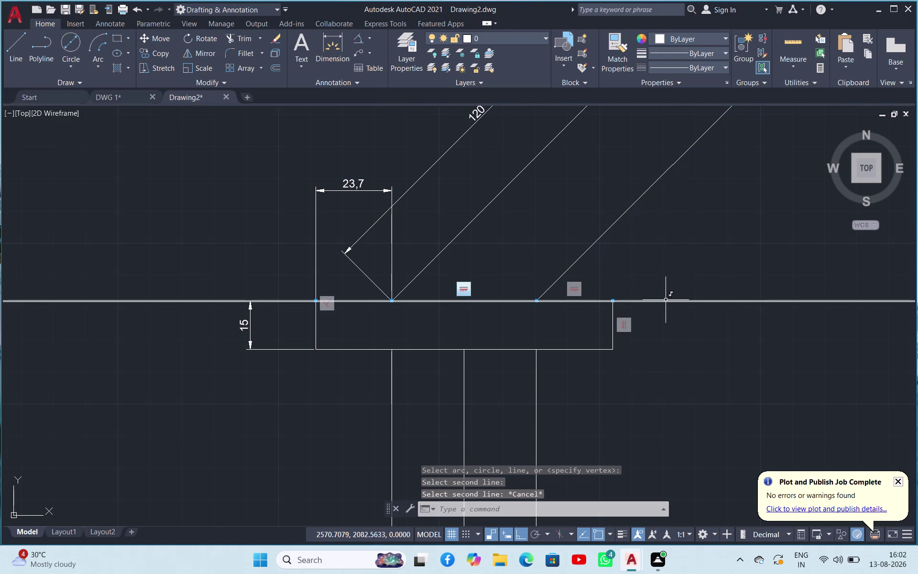
click(665, 300)
key(Delete)
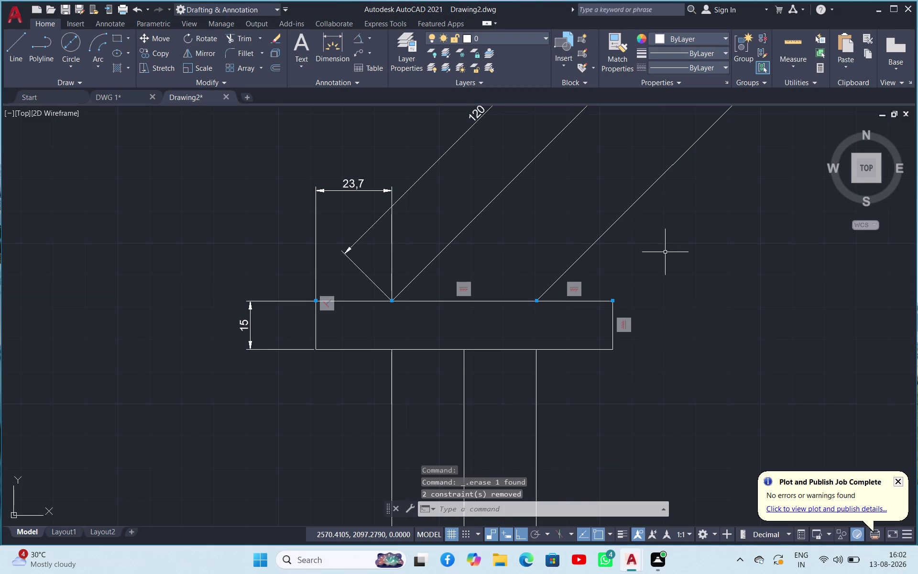
Dimension the 45° angle between the base's top edge and the right inclined line.
click(360, 38)
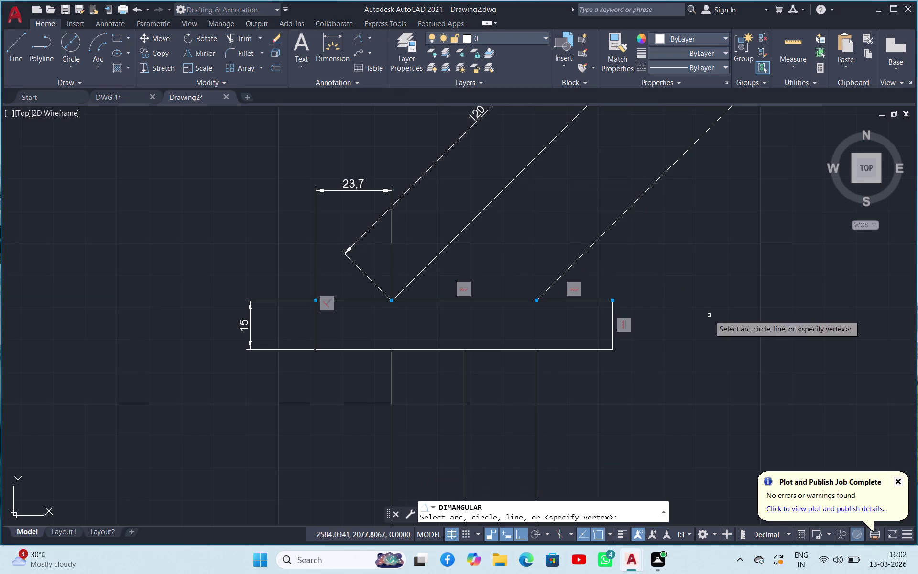
click(600, 302)
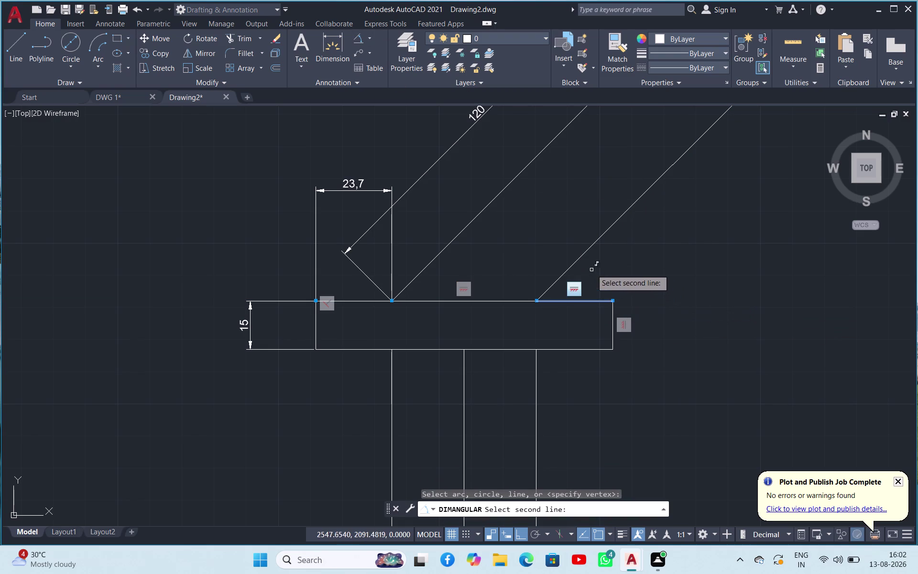
click(585, 253)
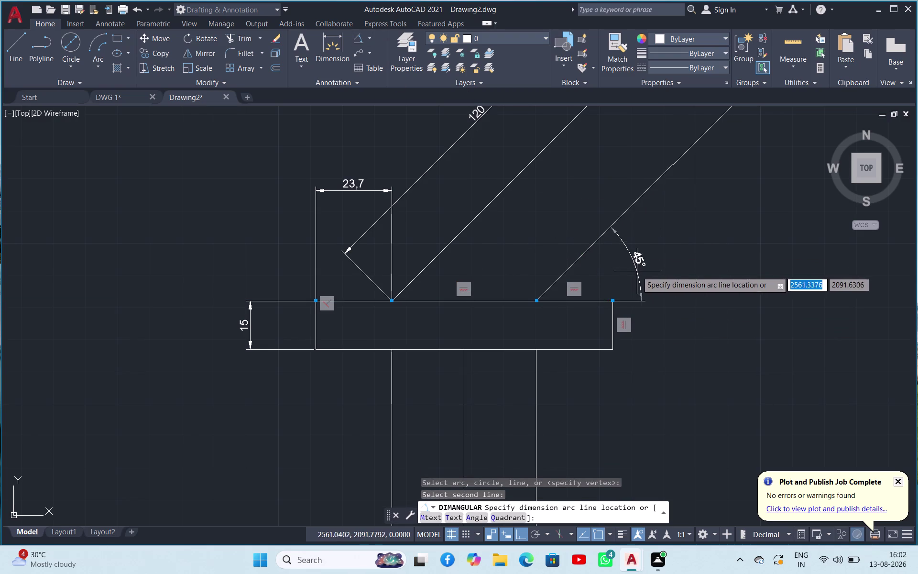
click(737, 251)
scroll(up, 3)
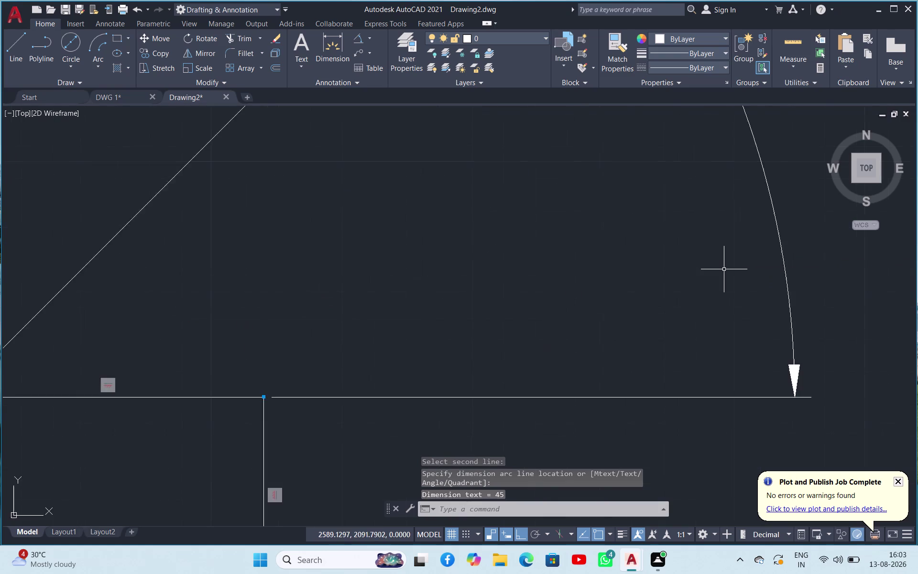
scroll(down, 3)
scroll(up, 3)
scroll(up, 3)
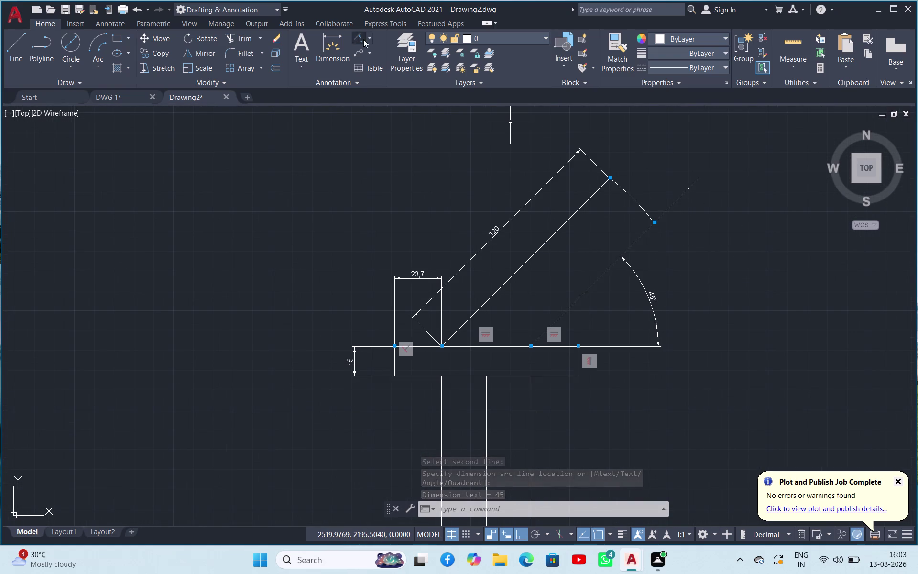
Start and cancel a Trim and a dimension at the arm's lower end.
click(245, 40)
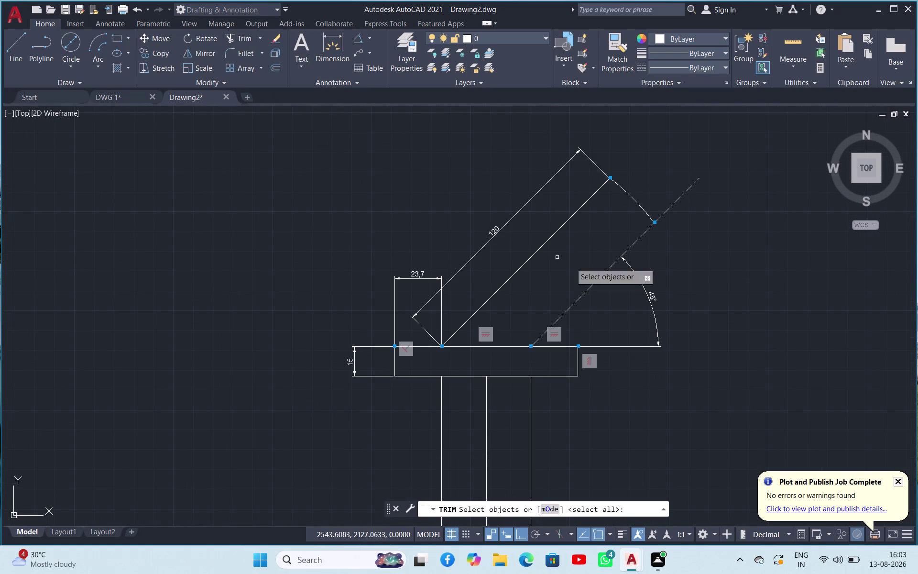
key(space)
click(677, 200)
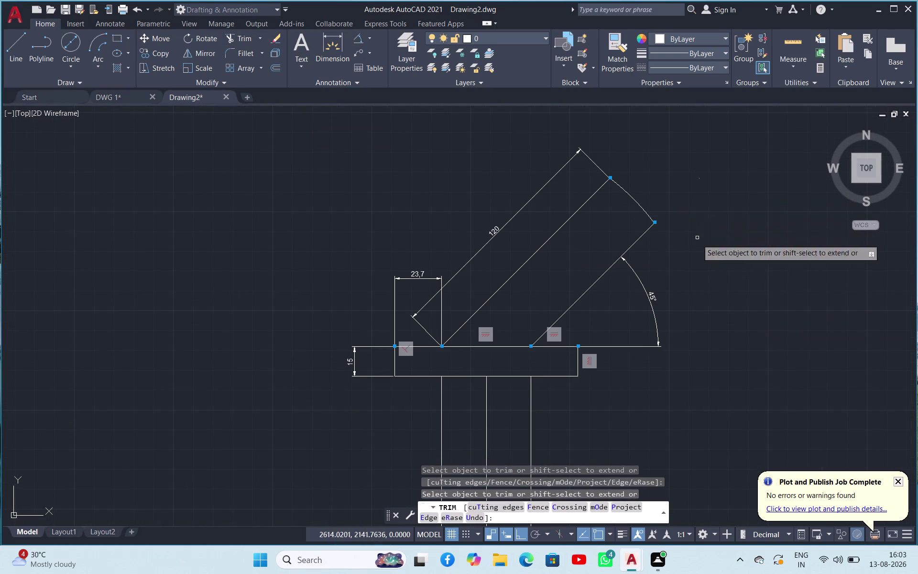
key(Escape)
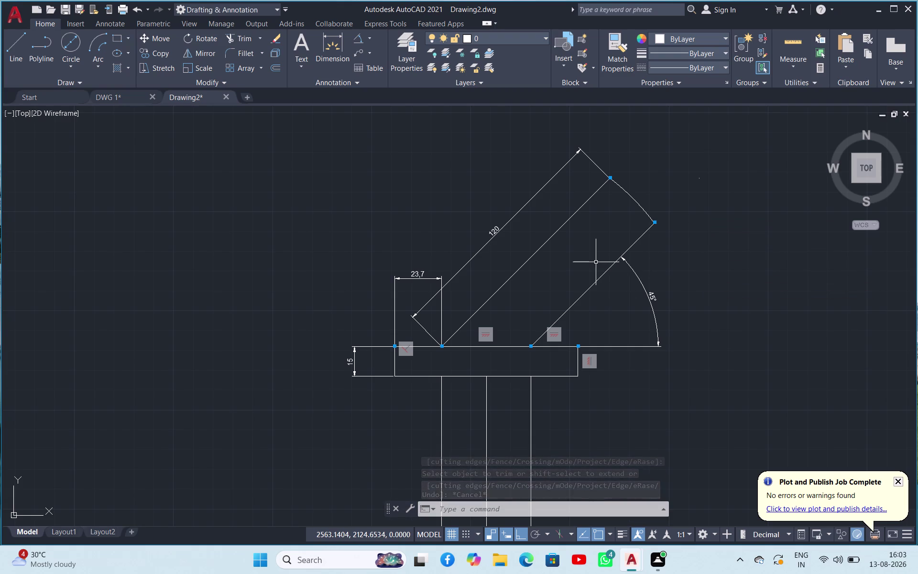
click(335, 51)
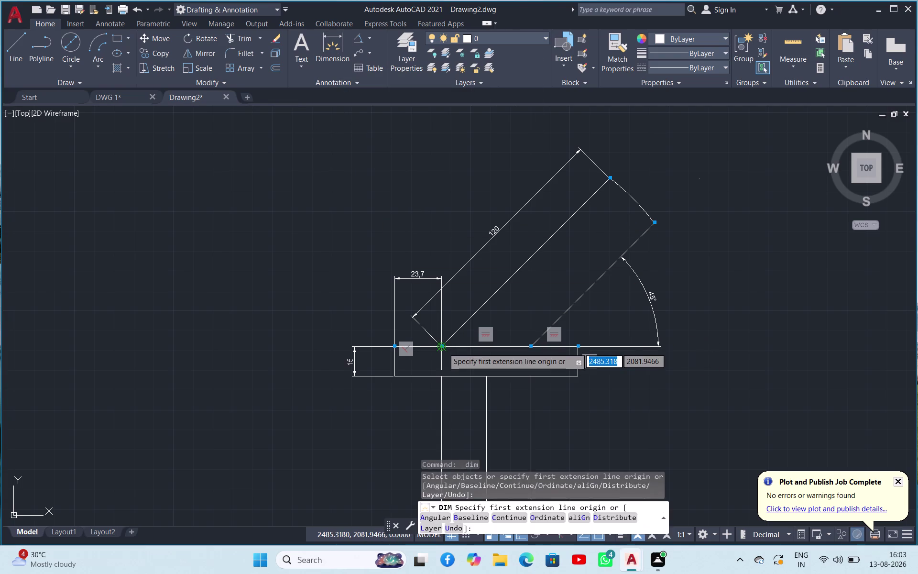
click(443, 348)
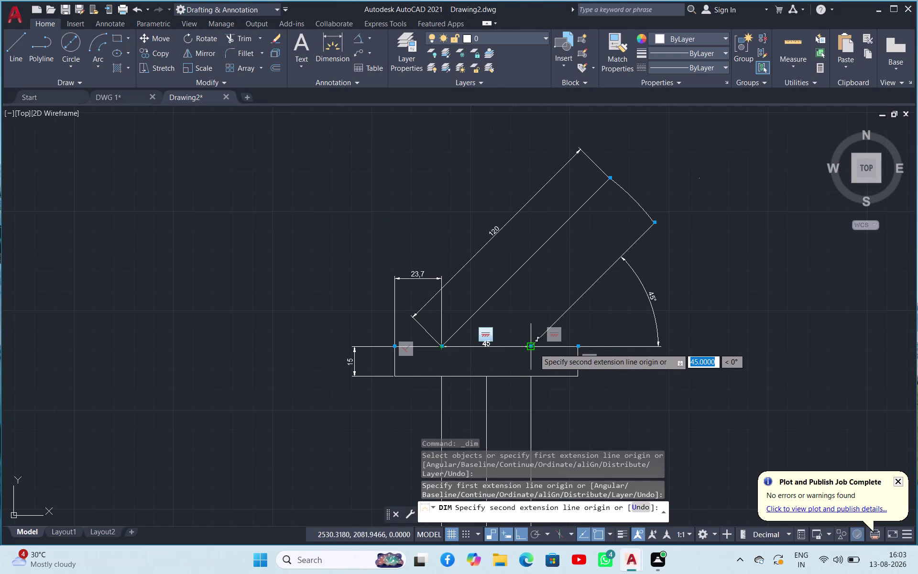
key(Escape)
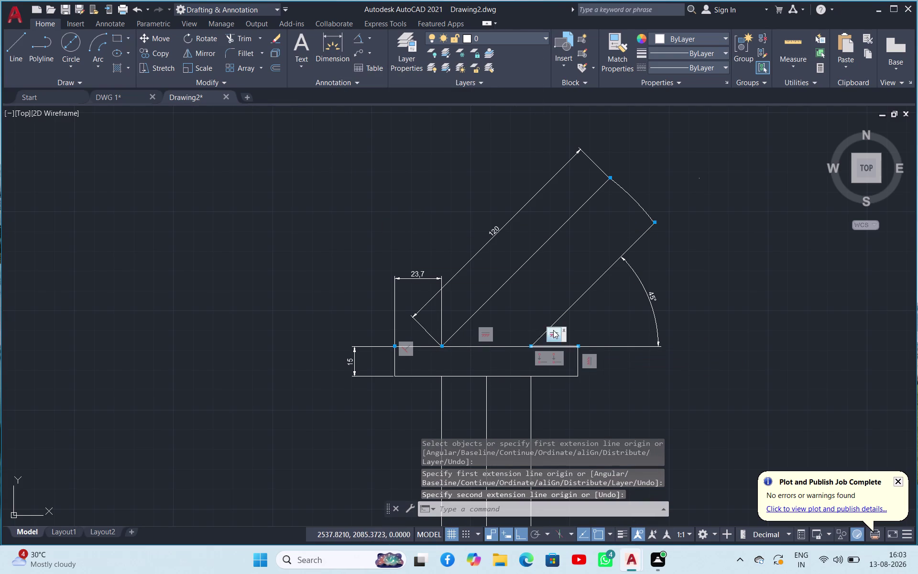
Erase the right inclined line, keeping its 45° dimension.
click(576, 303)
key(Delete)
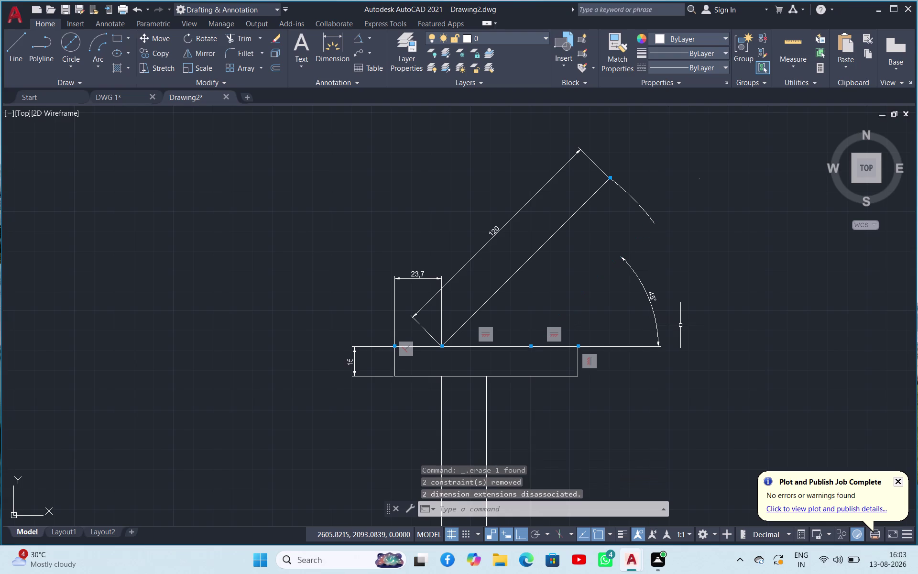
click(361, 37)
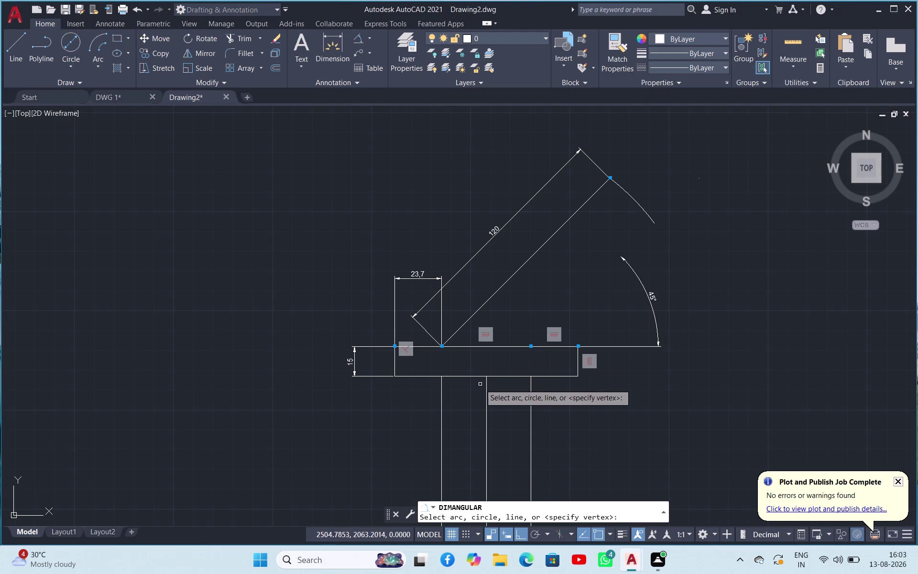
Cancel the new angular dimension and erase the 45° angle dimension.
click(460, 347)
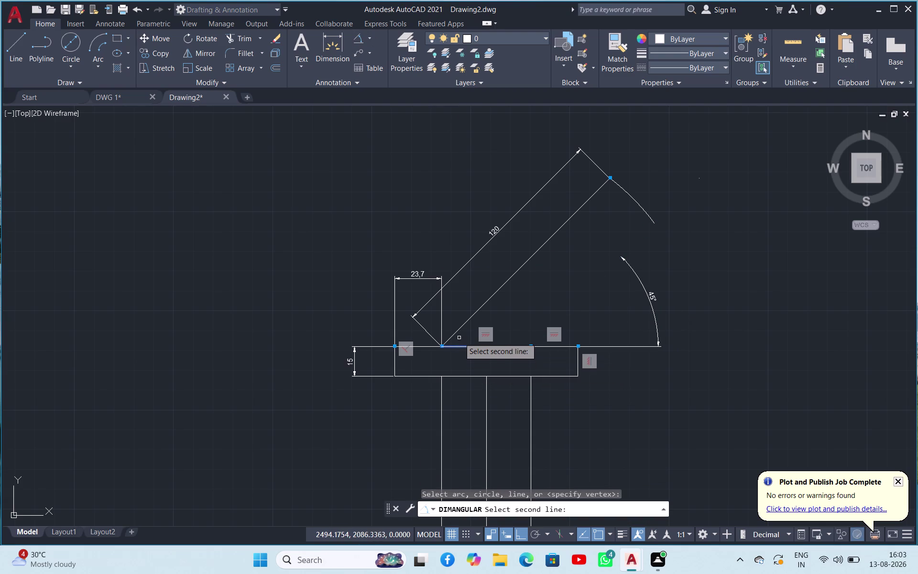
click(459, 331)
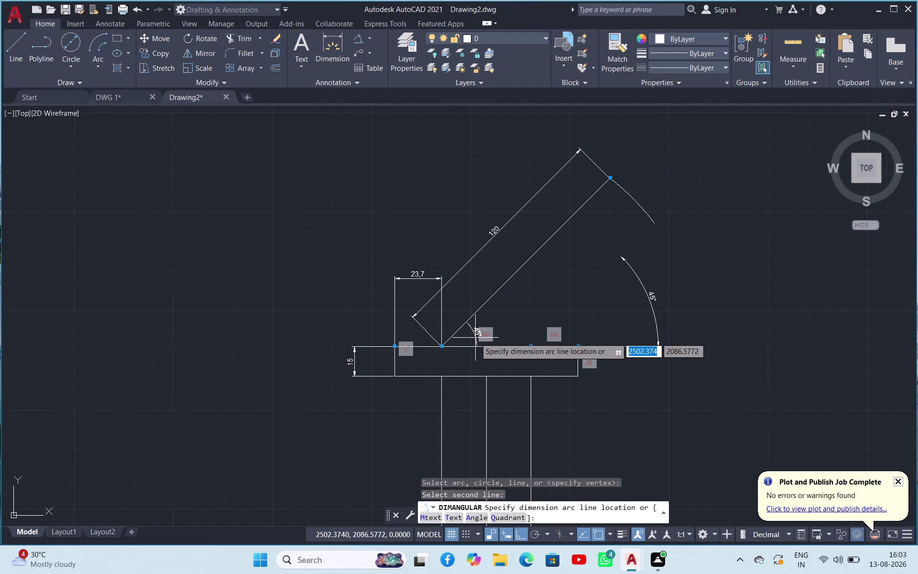
key(Escape)
click(648, 299)
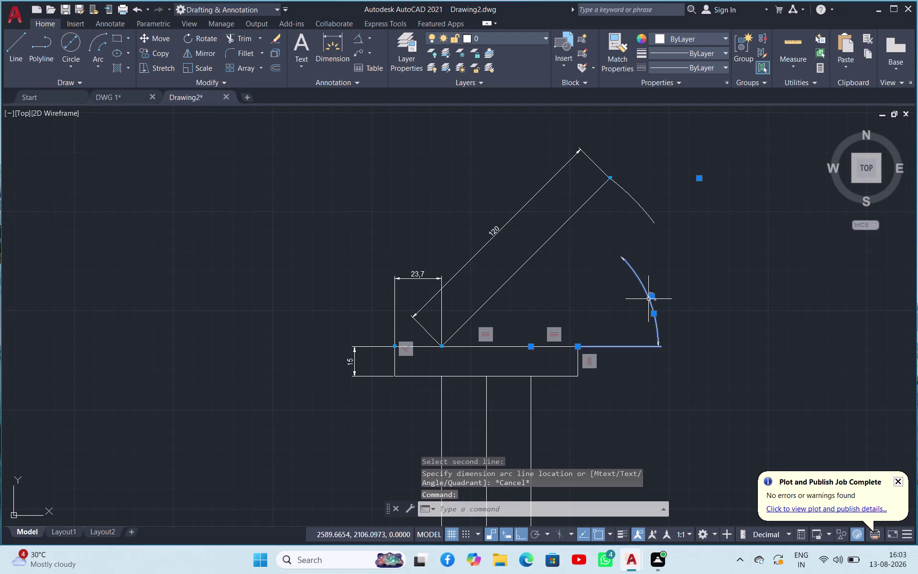
key(Delete)
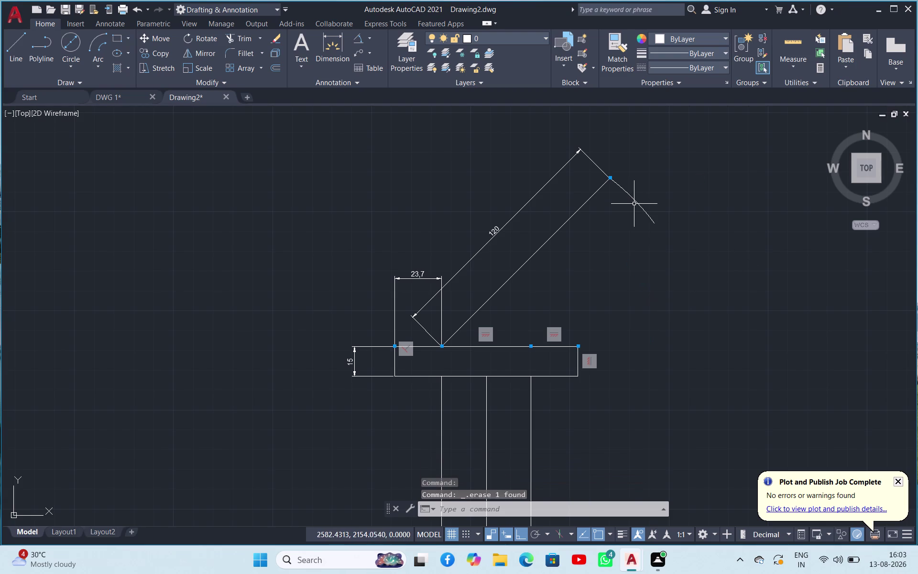
Erase the arc capping the arm's top and select the remaining inclined line.
click(635, 204)
key(Delete)
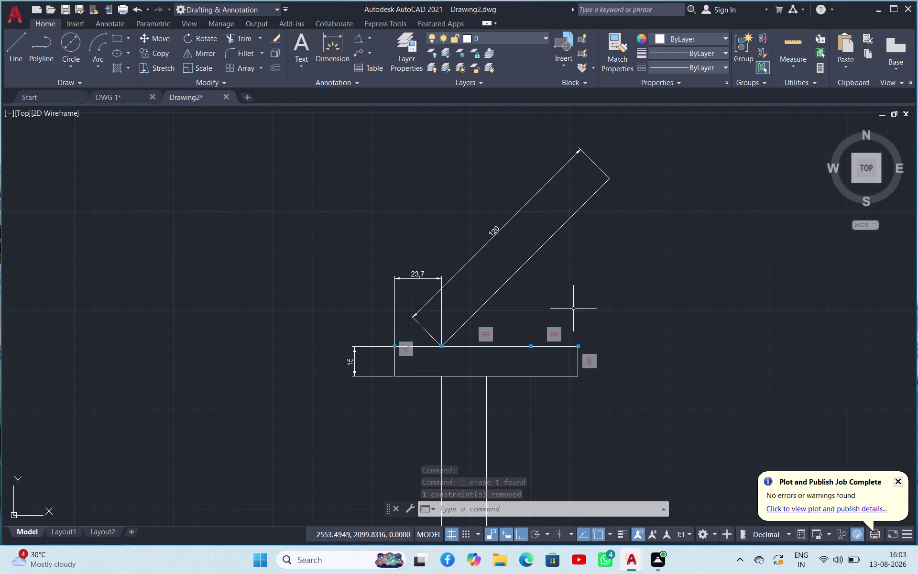
click(505, 284)
right_click(505, 284)
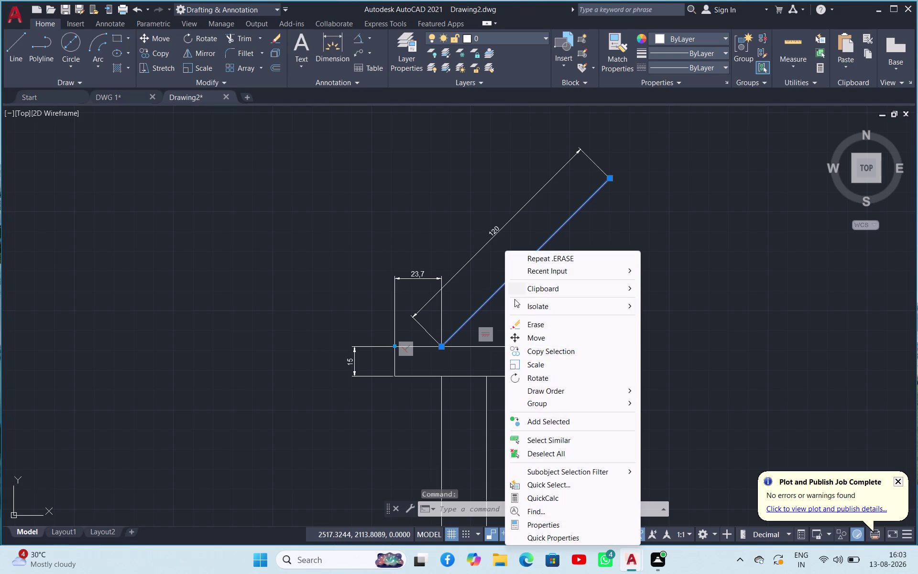
Copy the inclined arm line 30 units along the base's top edge from its lower end.
click(531, 348)
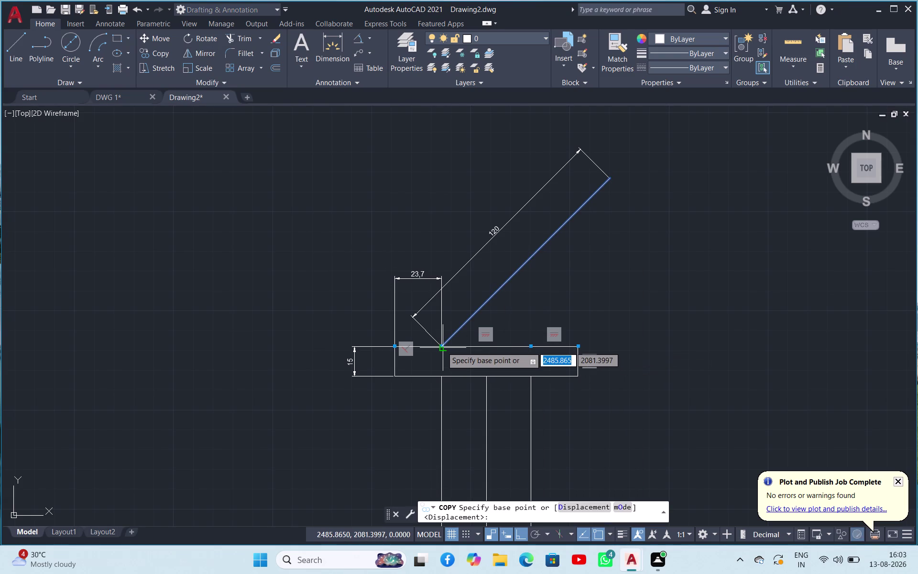
click(442, 346)
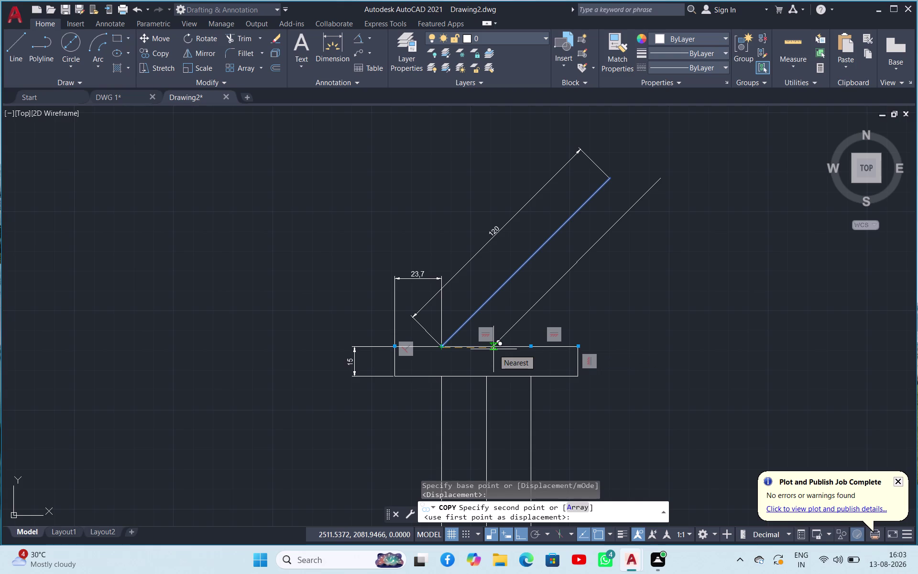
text(30)
key(Return)
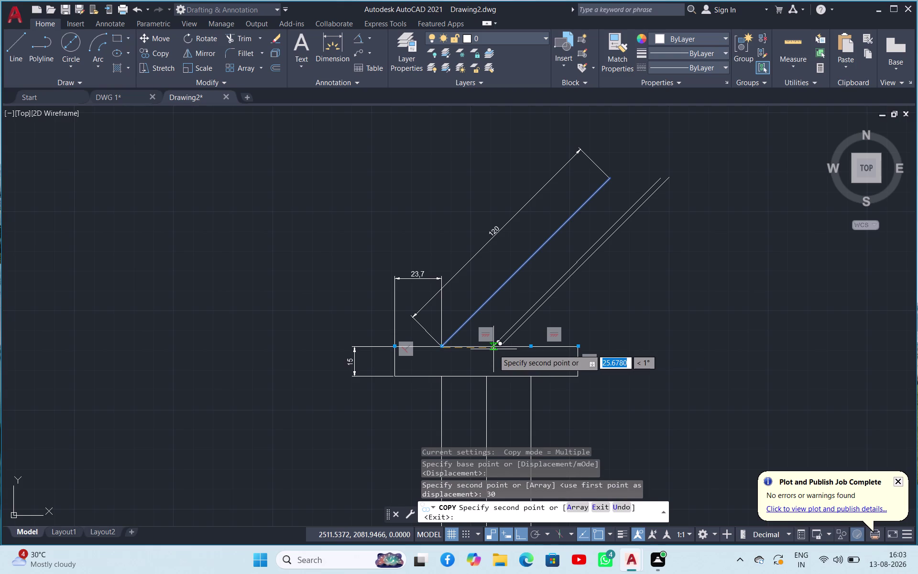
key(Escape)
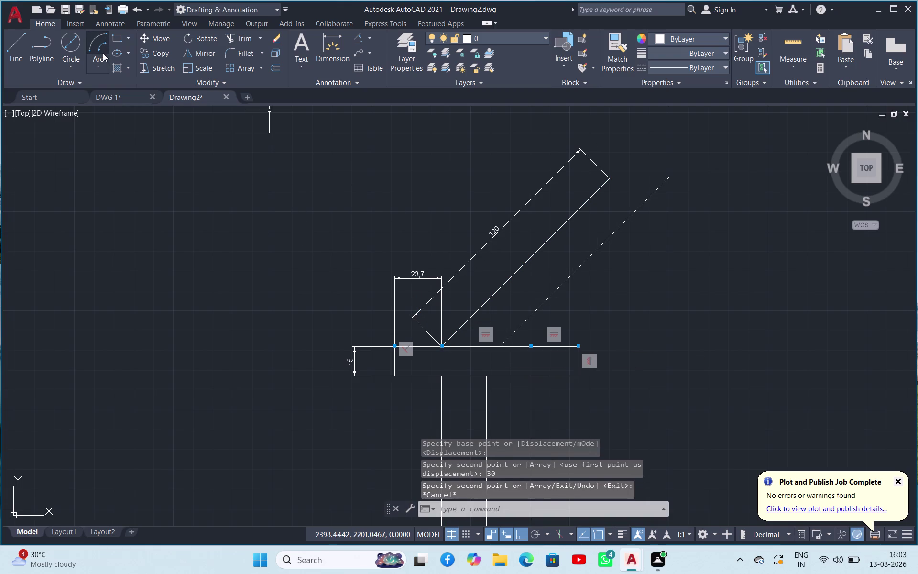
click(103, 47)
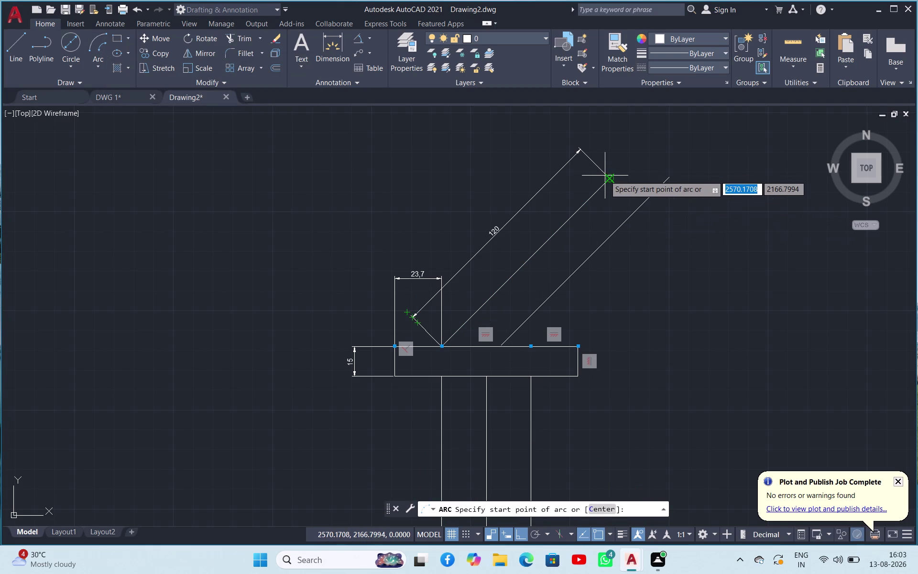
Attempt two arcs between the inclined lines' upper ends, the second with angle 15, and cancel both.
click(606, 176)
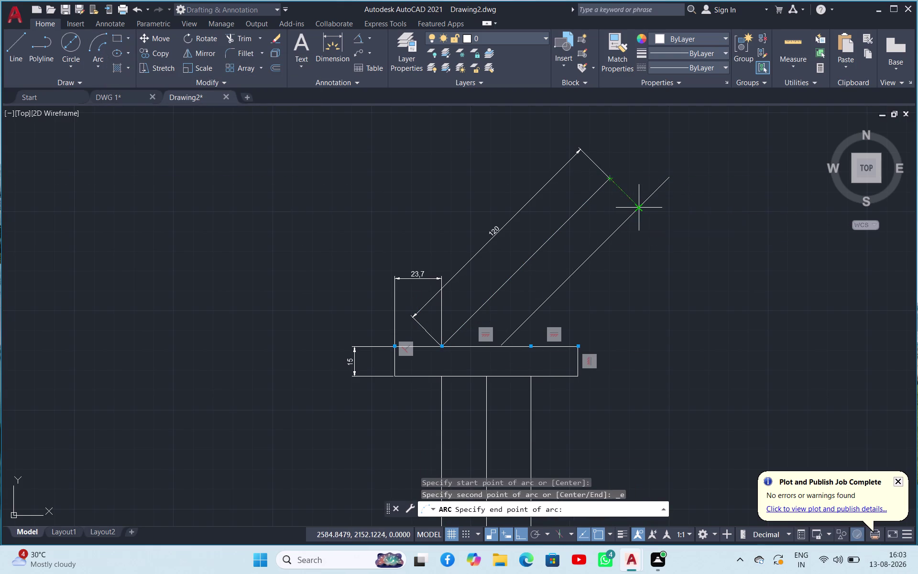
click(641, 211)
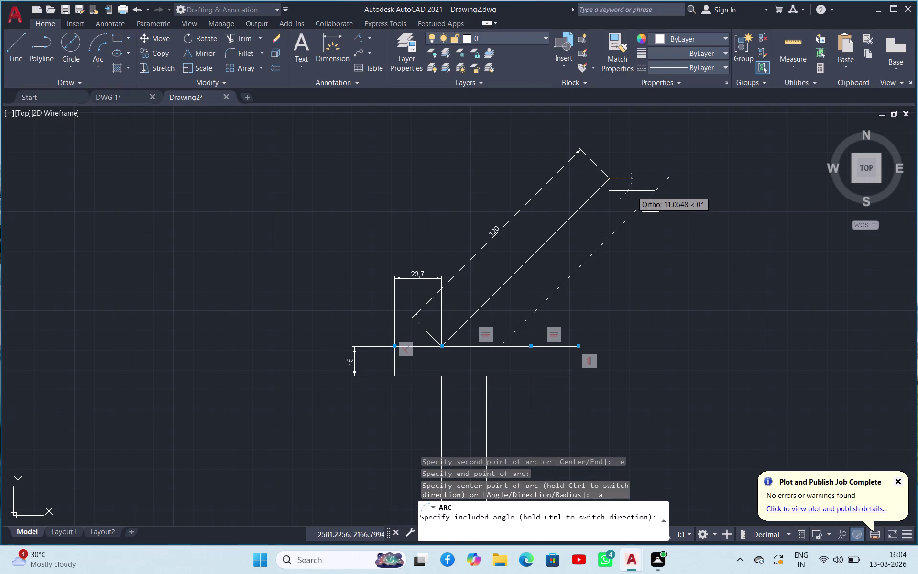
key(Escape)
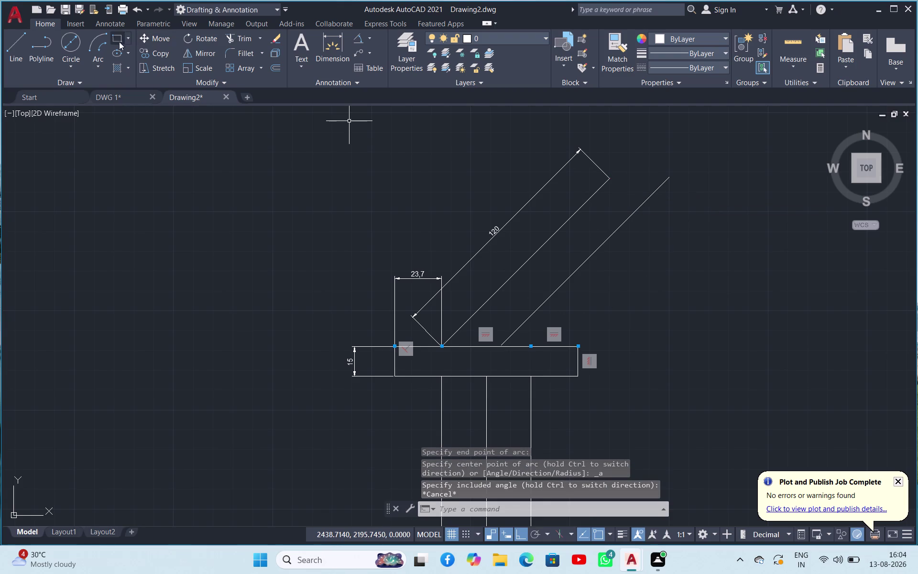
click(97, 44)
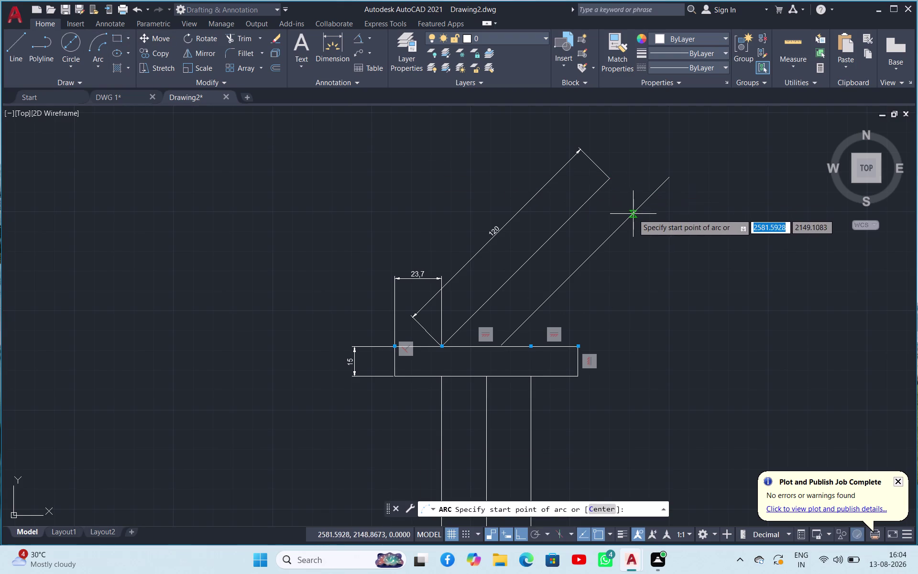
click(637, 210)
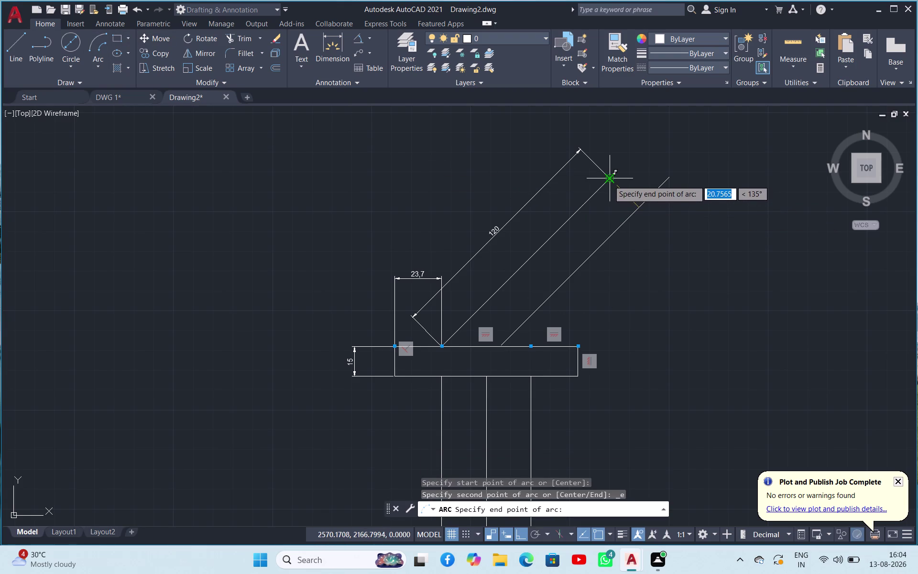
click(609, 180)
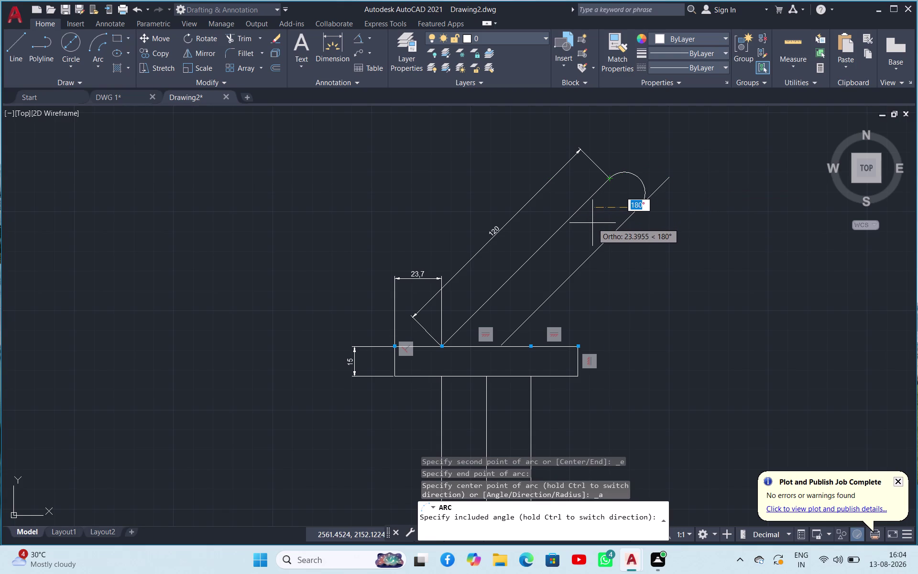
text(15)
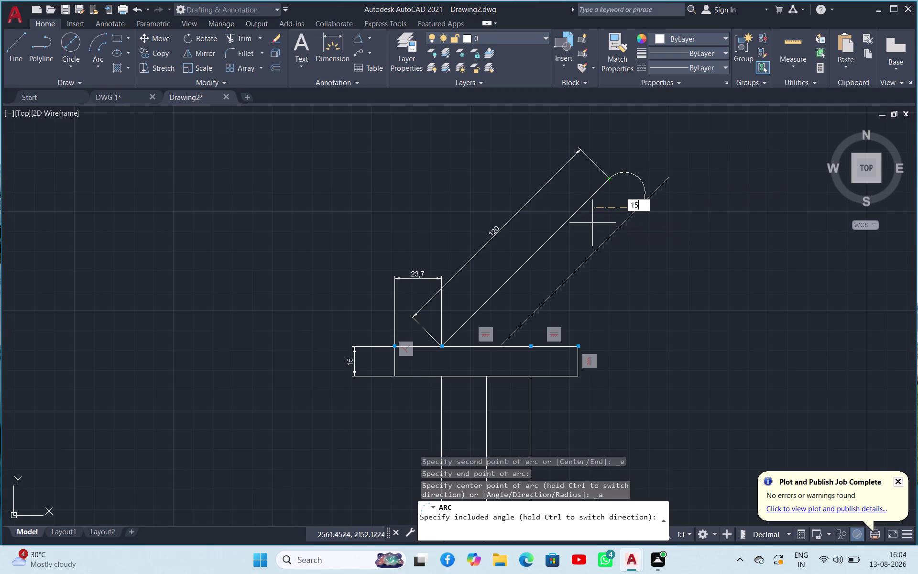
key(Escape)
key(Escape)
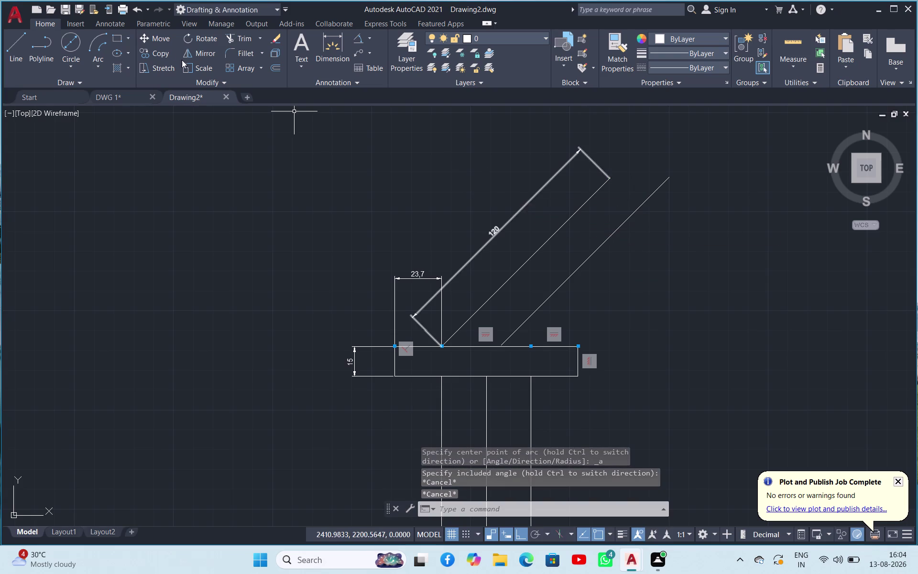
click(104, 59)
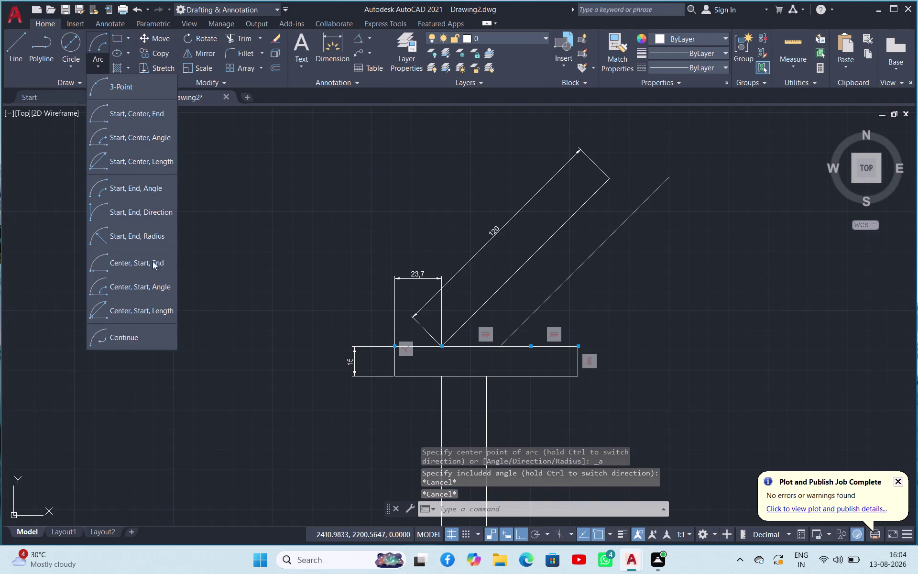
Draw a radius 15 Start-End-Radius arc from the lower edge end to the upper edge end.
click(141, 242)
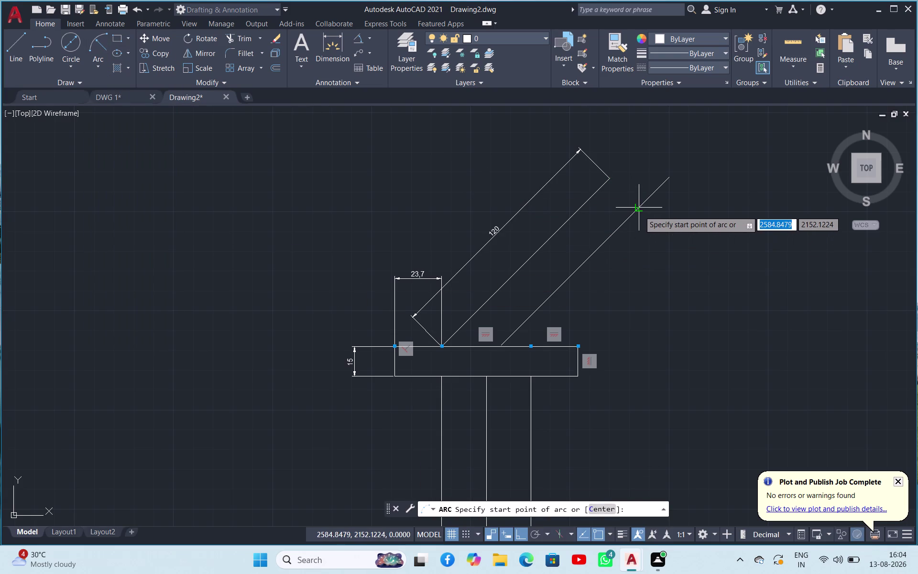
click(639, 211)
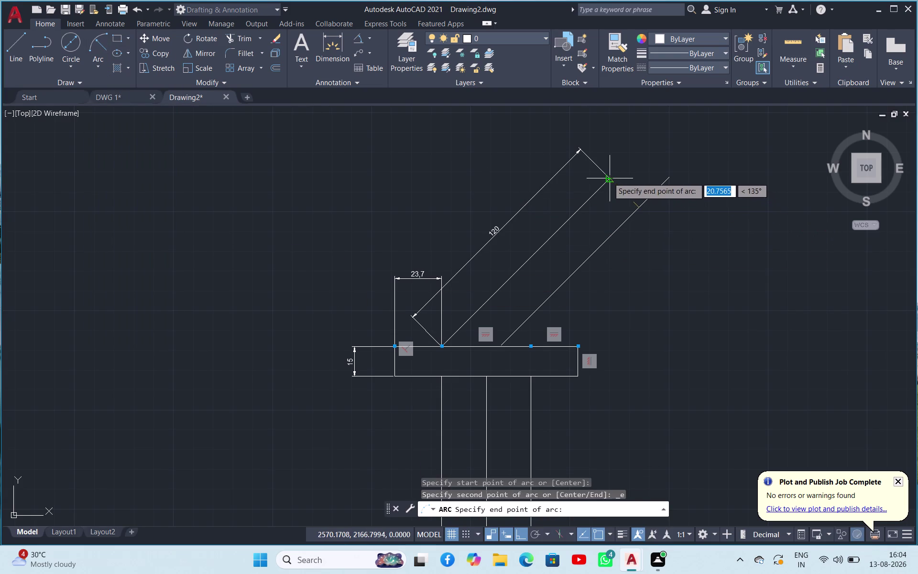
click(609, 177)
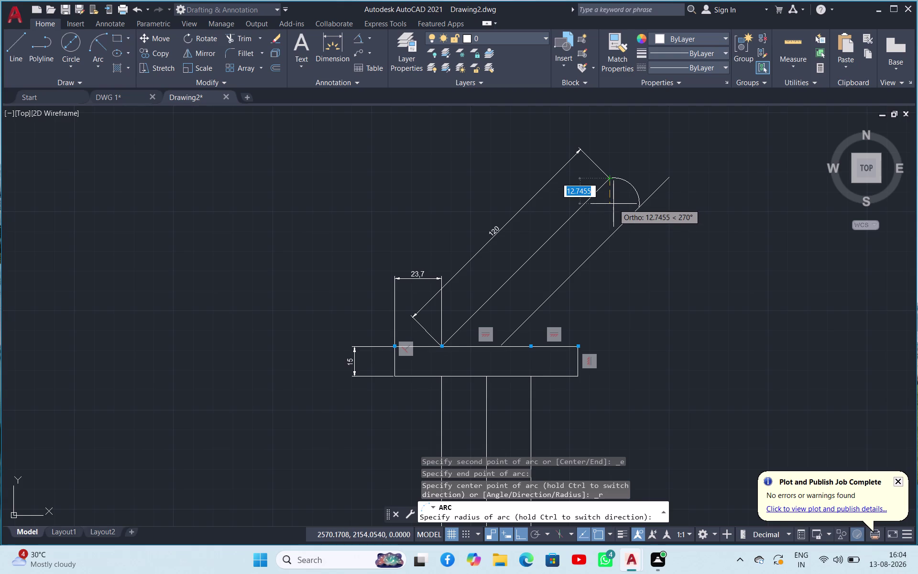
text(15)
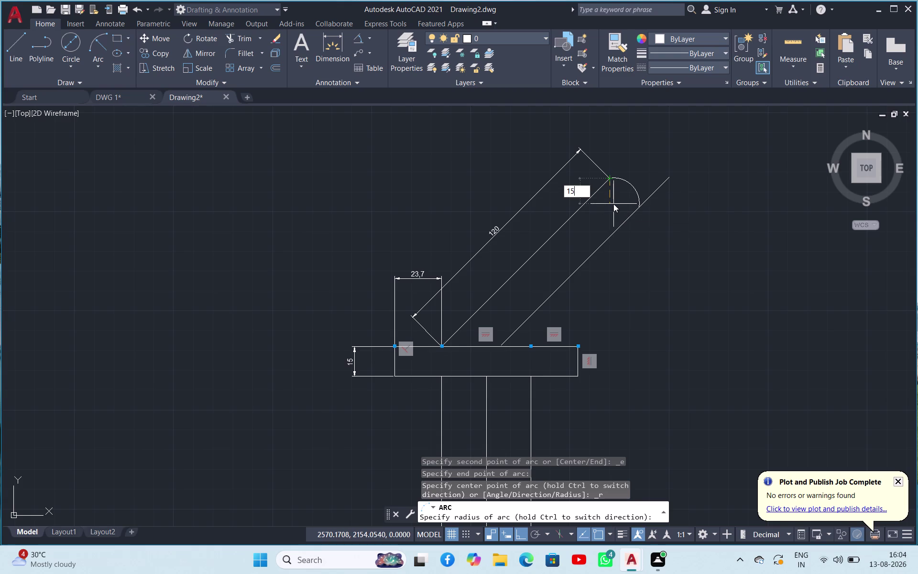
key(Return)
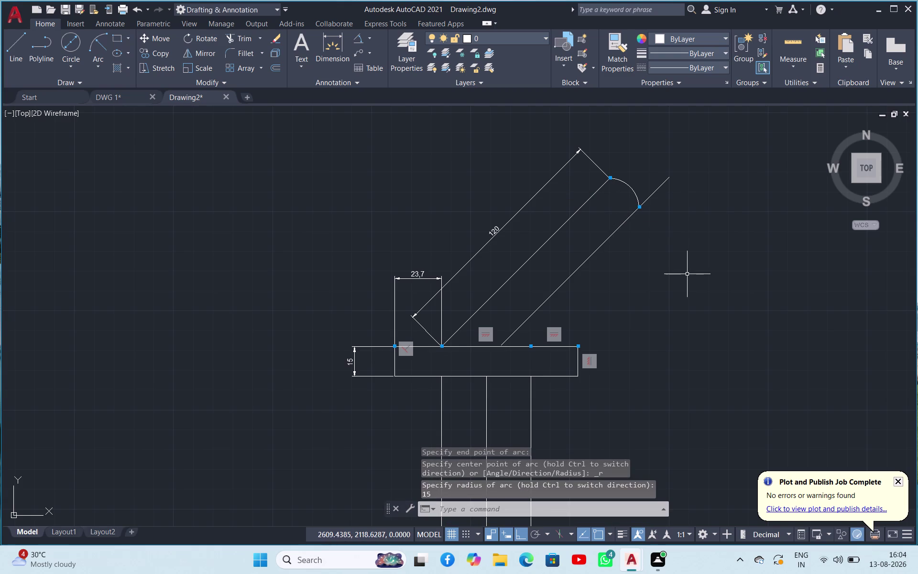
key(Escape)
Erase the newly drawn radius 15 capping arc.
scroll(down, 3)
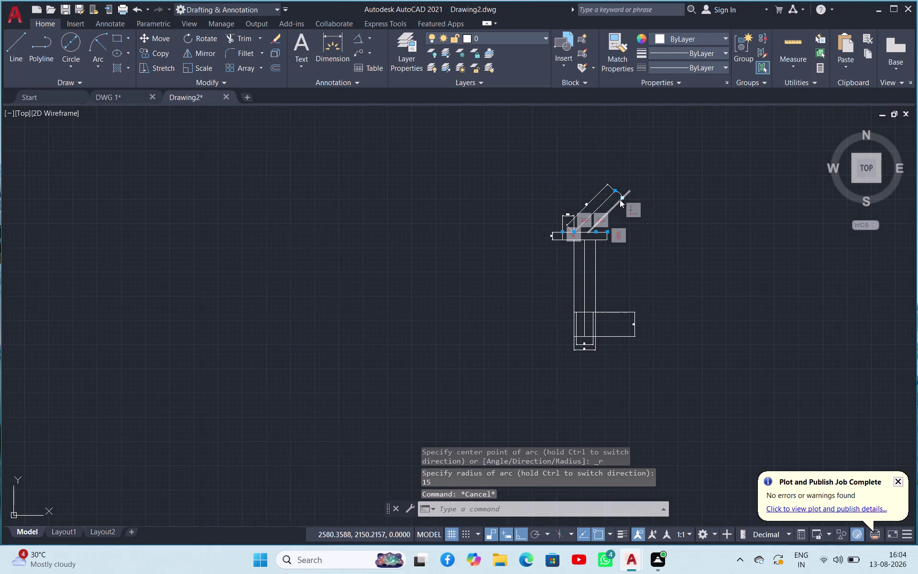
scroll(up, 3)
scroll(up, 3)
scroll(down, 3)
scroll(up, 3)
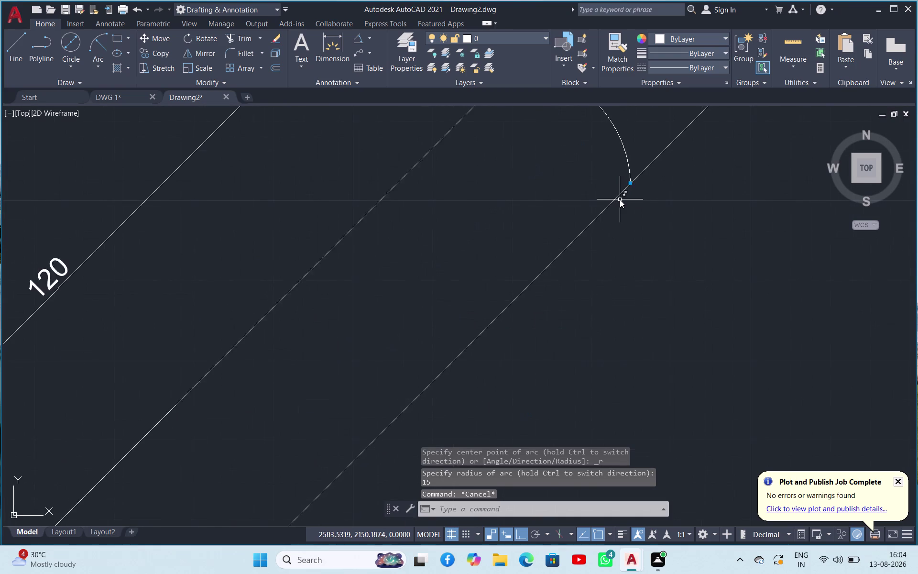
scroll(down, 3)
click(620, 184)
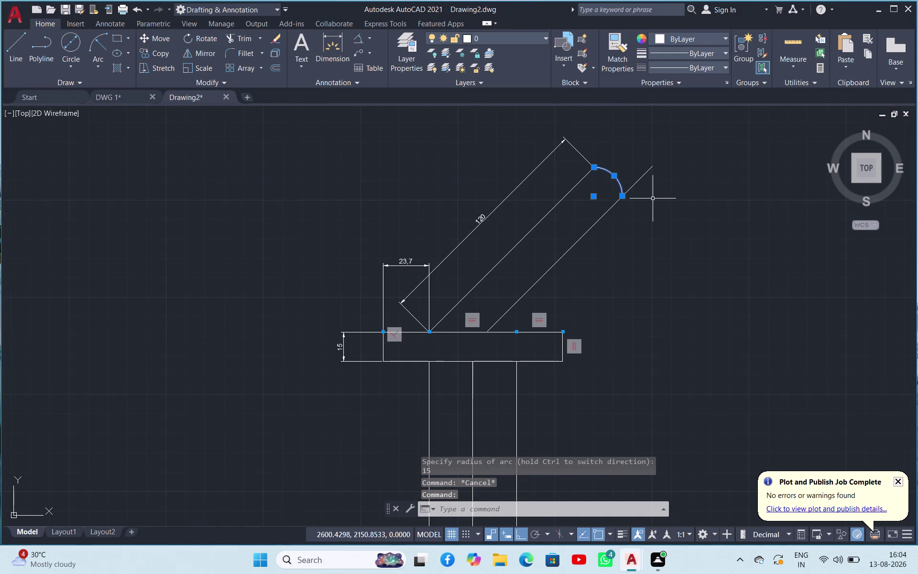
key(Delete)
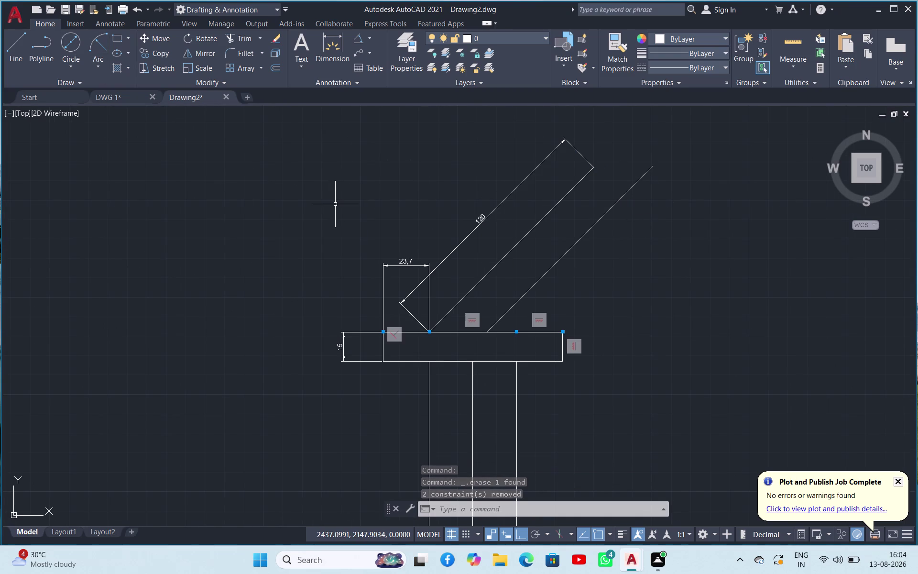
Try filleting the arm's lower edge three times, cancelling each attempt.
text(FILL)
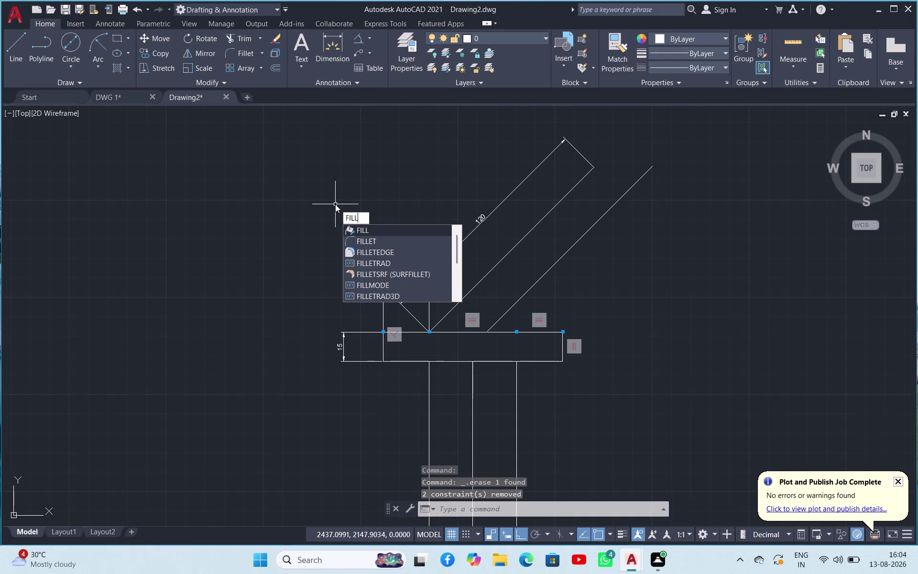
click(367, 238)
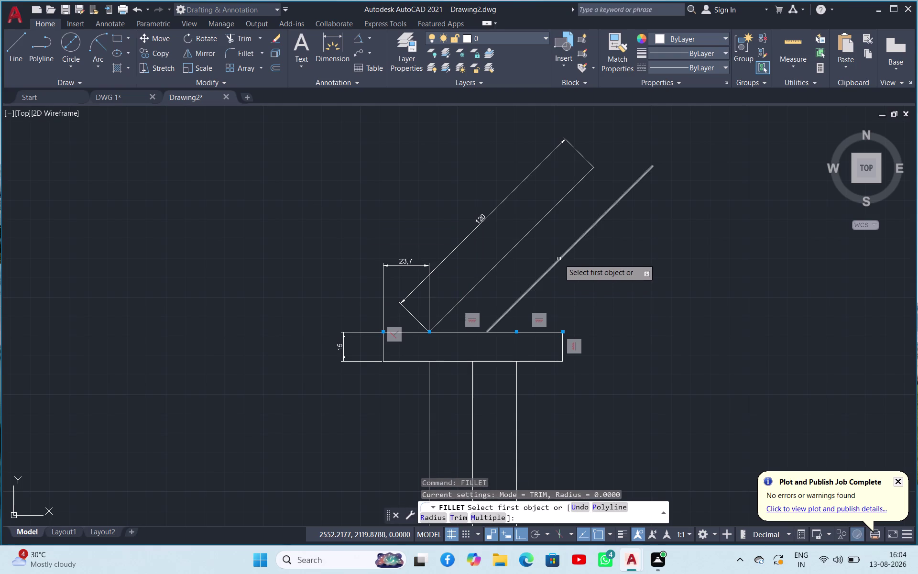
click(559, 259)
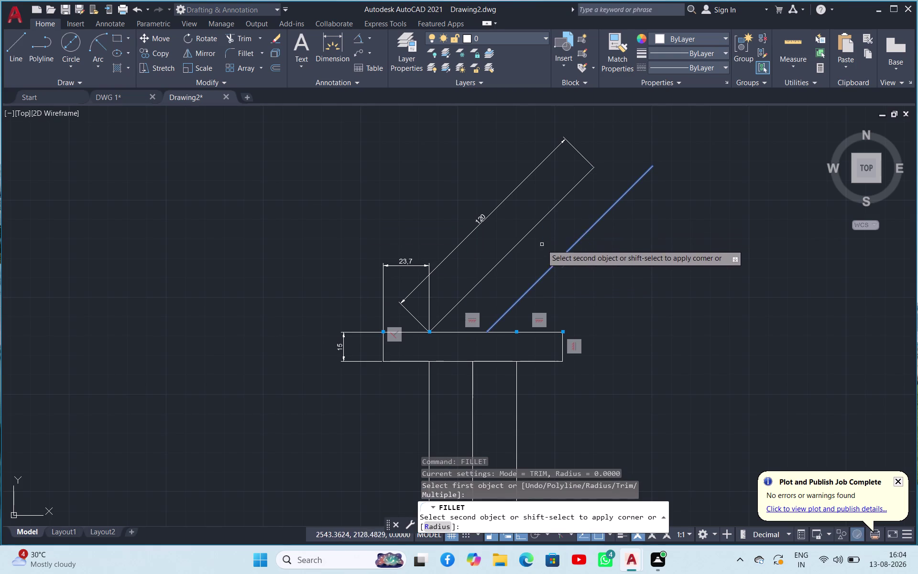
key(Escape)
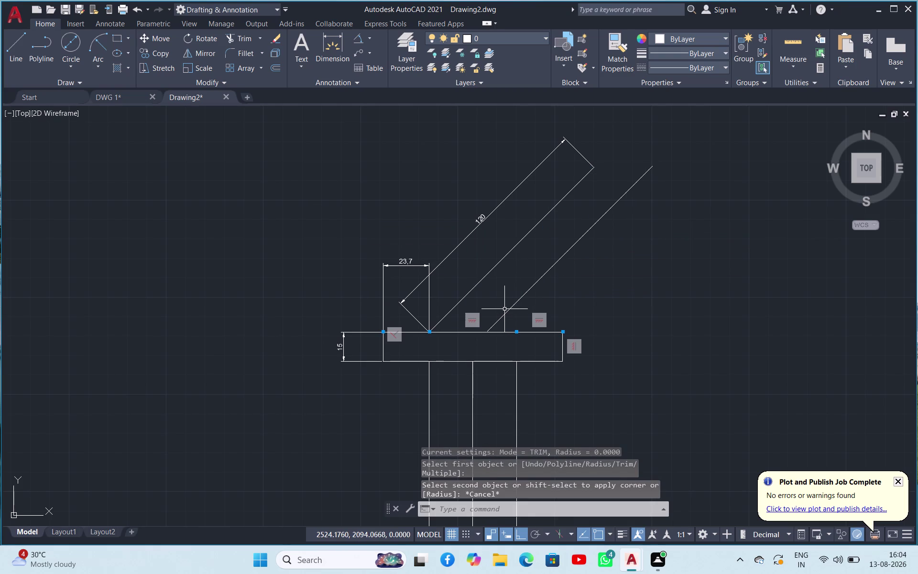
key(space)
click(504, 315)
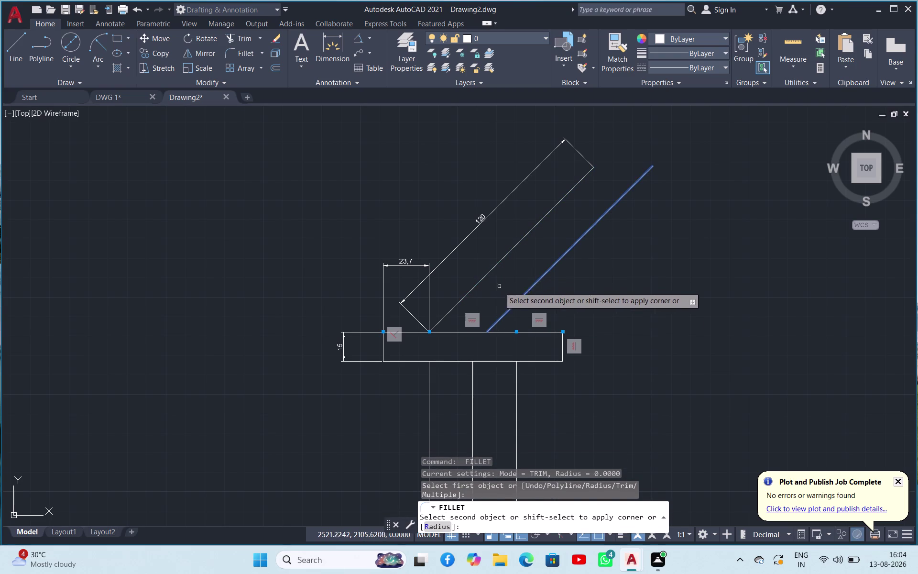
key(Escape)
key(space)
click(603, 216)
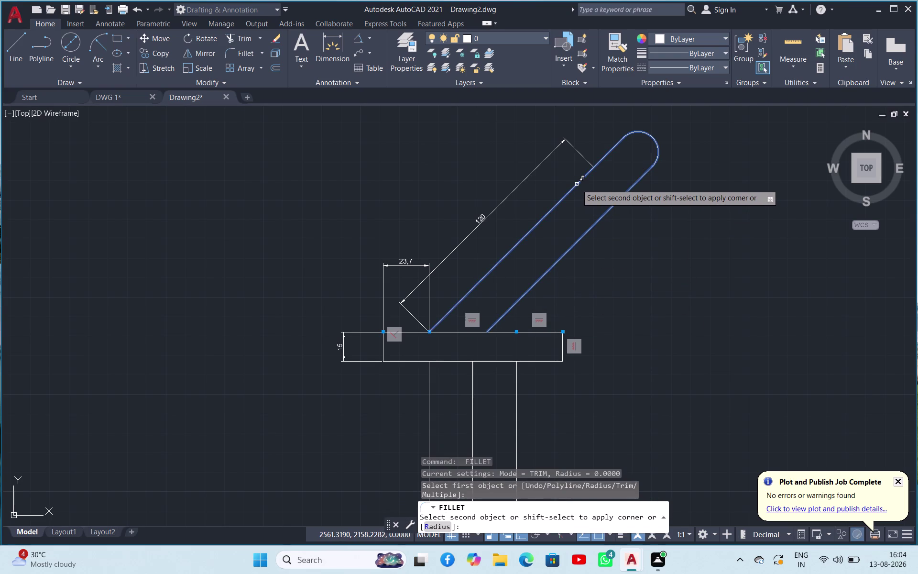
key(Escape)
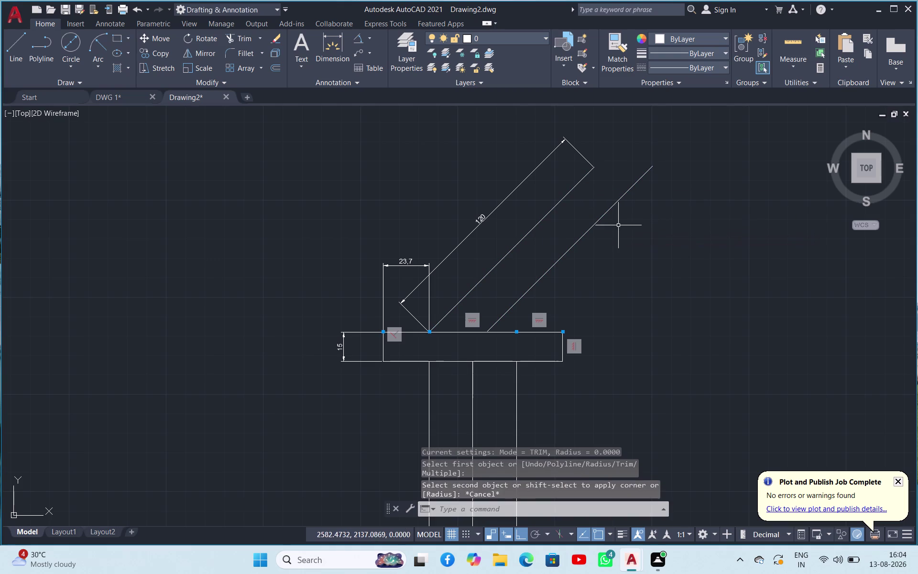
click(14, 58)
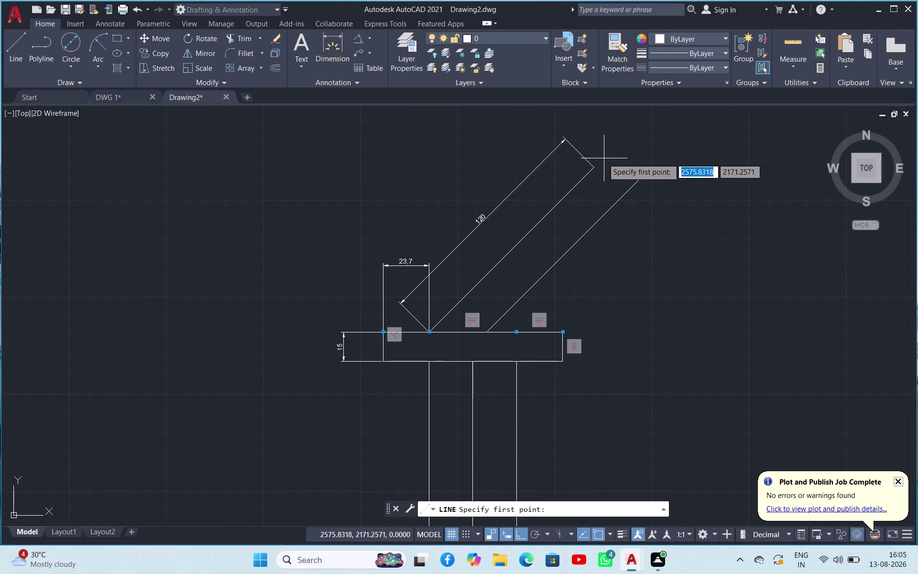
Draw a temporary line from the upper edge's end to the lower edge.
click(595, 171)
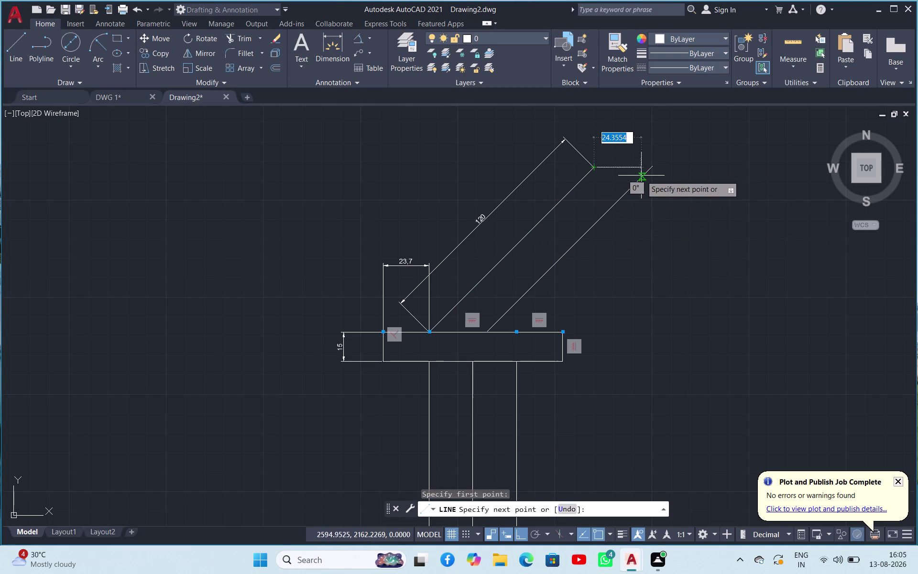
click(621, 198)
key(Escape)
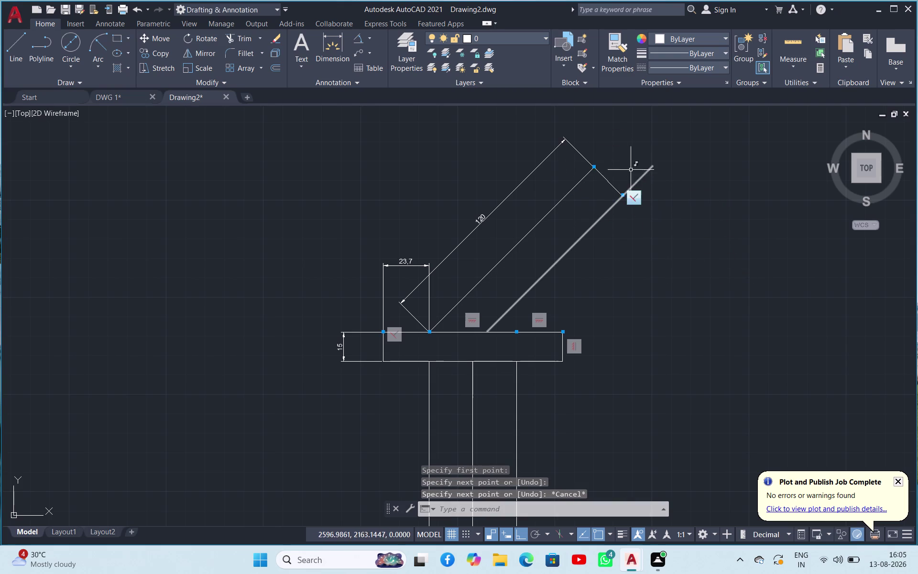
Trim the lower edge's overhang against the helper line, then erase the helper line.
click(233, 40)
key(space)
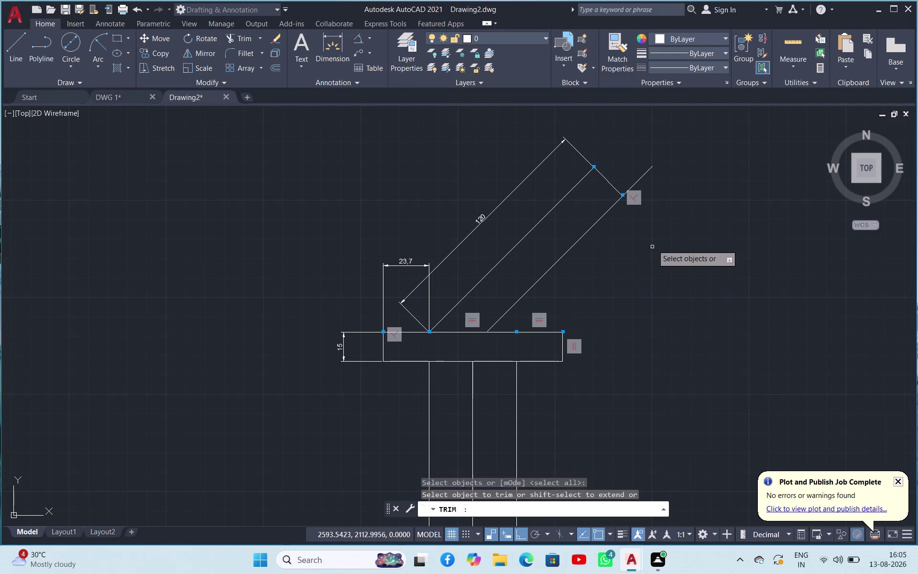
click(646, 173)
key(Escape)
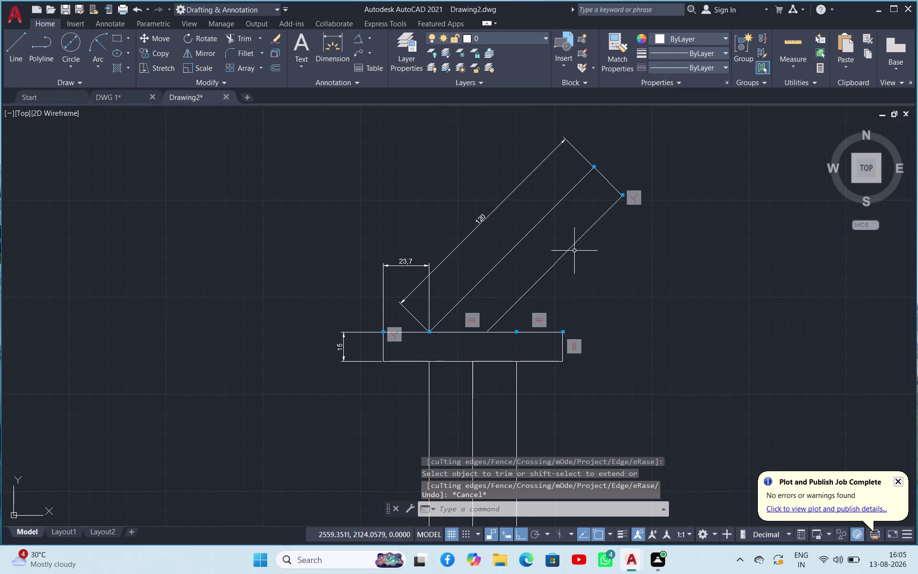
click(612, 184)
key(Delete)
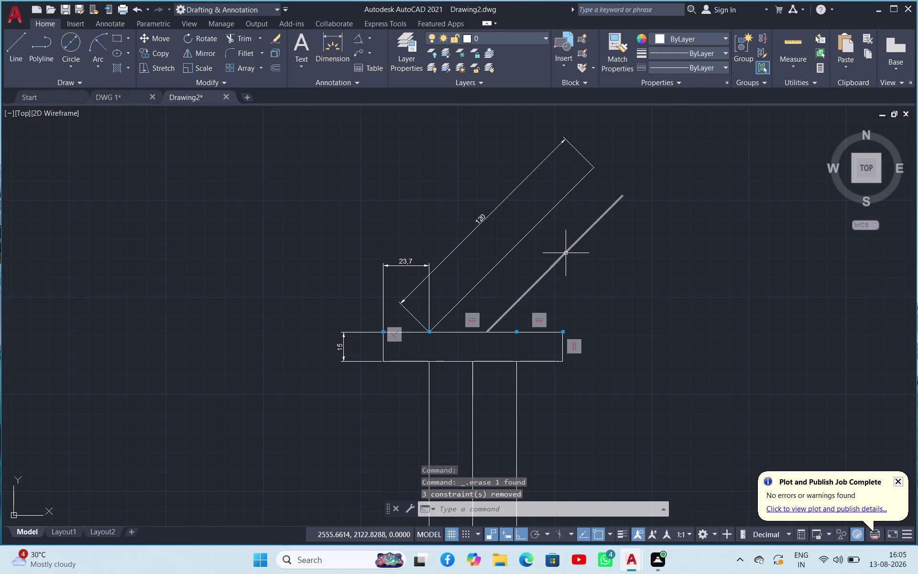
Fillet the arm's two long edges so an arc rounds its top end.
text(FI)
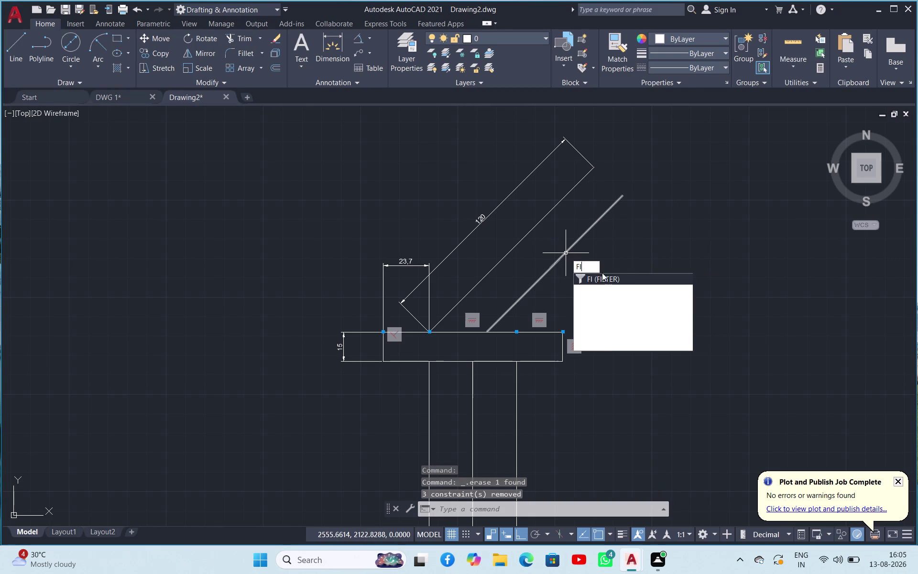
click(618, 289)
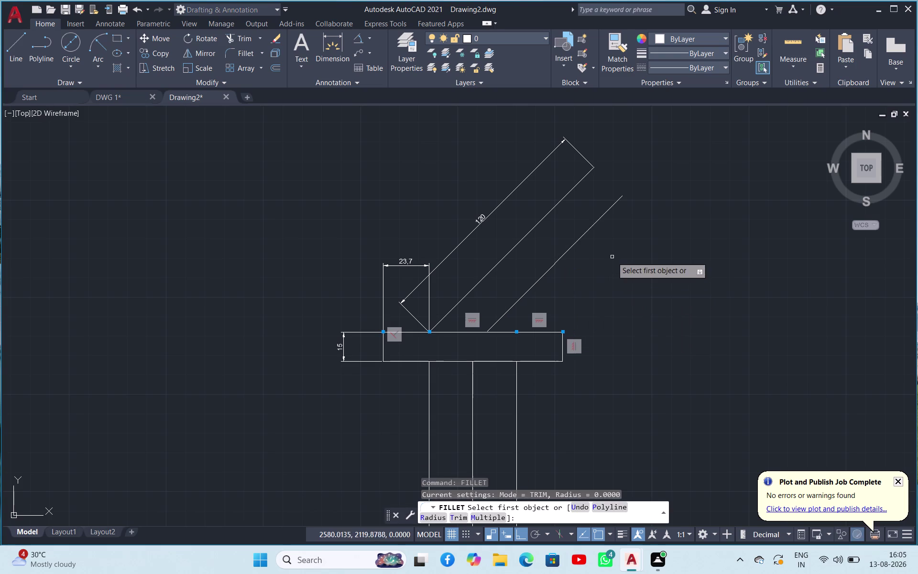
click(593, 228)
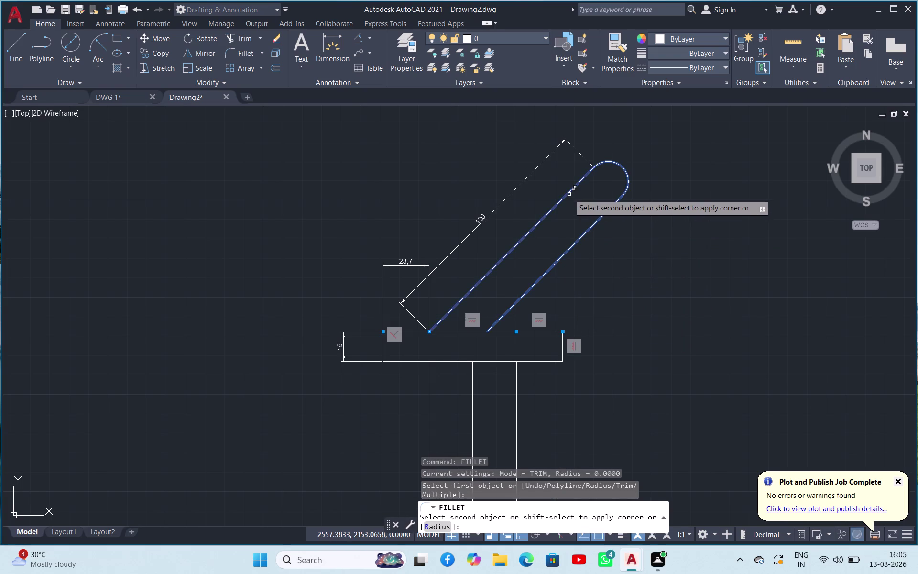
click(569, 195)
key(Escape)
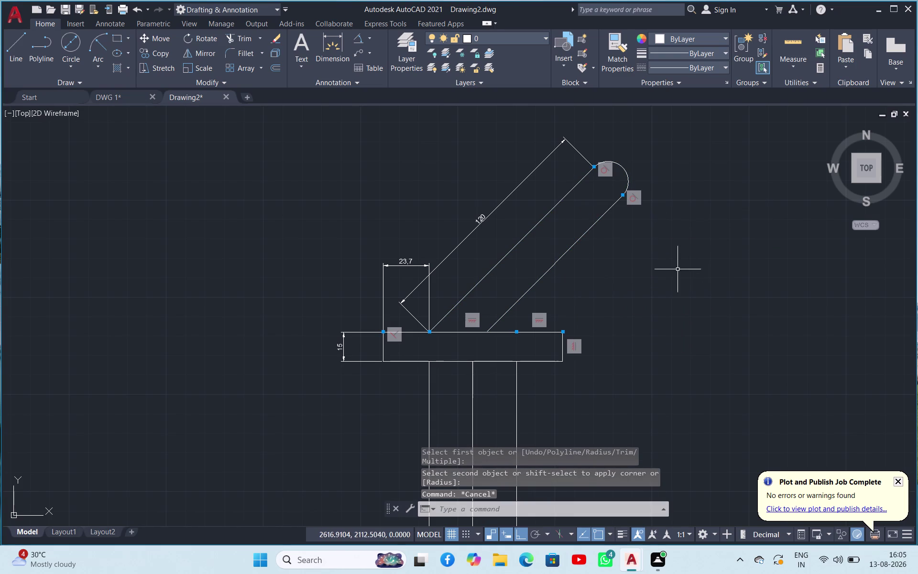
click(367, 39)
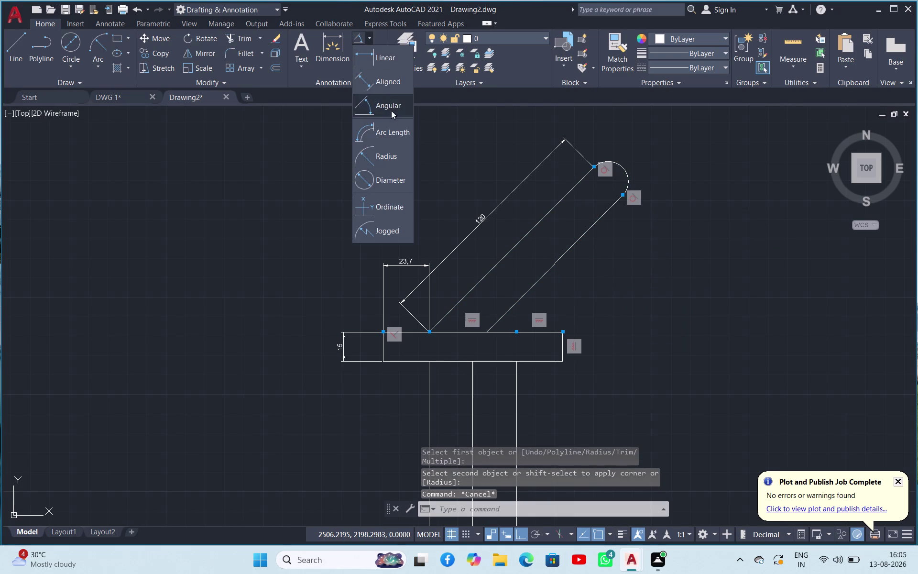
Start a radius dimension on the end arc, cancel it, then erase the arc.
click(388, 147)
click(624, 167)
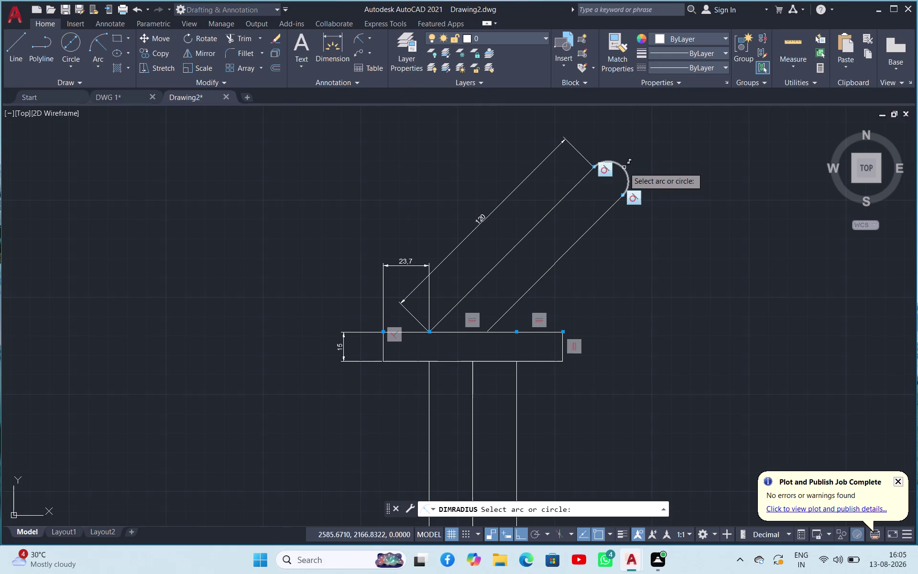
scroll(up, 3)
scroll(down, 3)
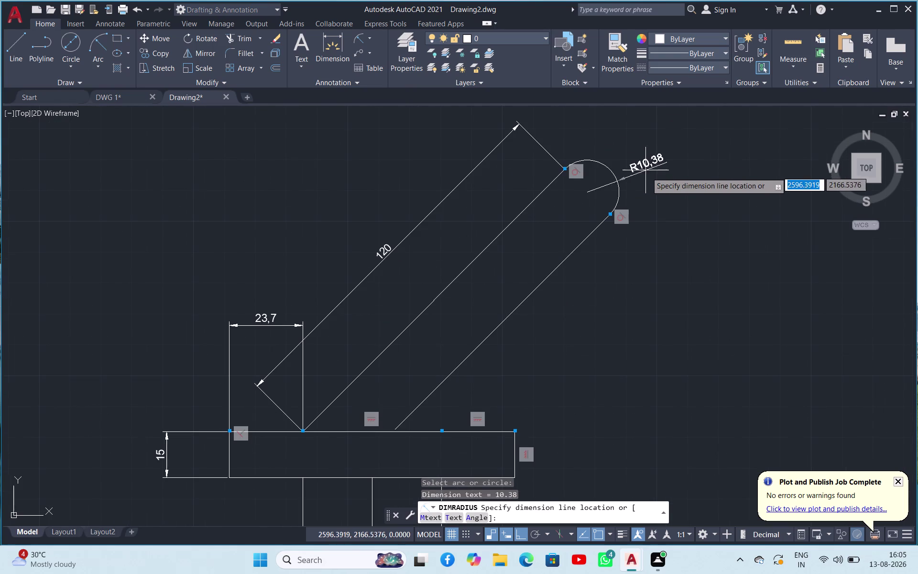
key(Escape)
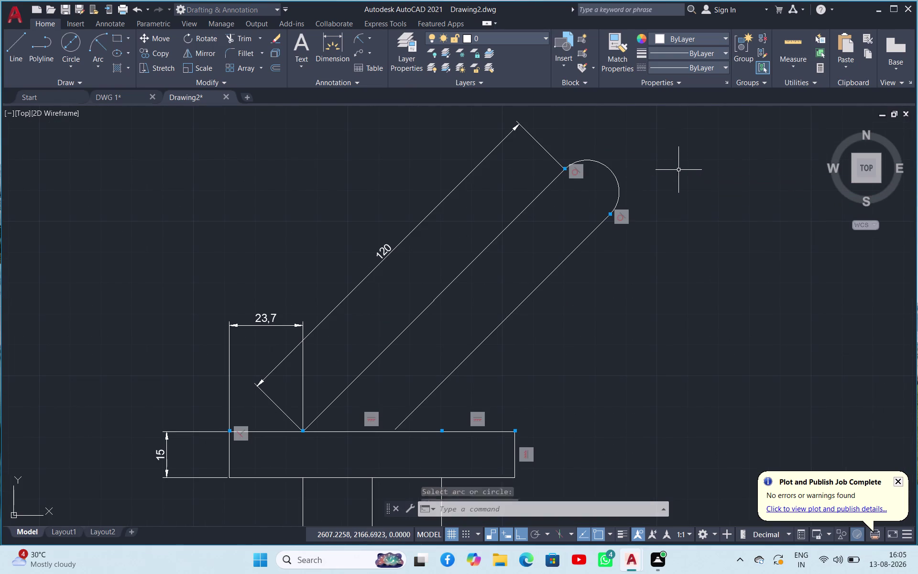
click(617, 179)
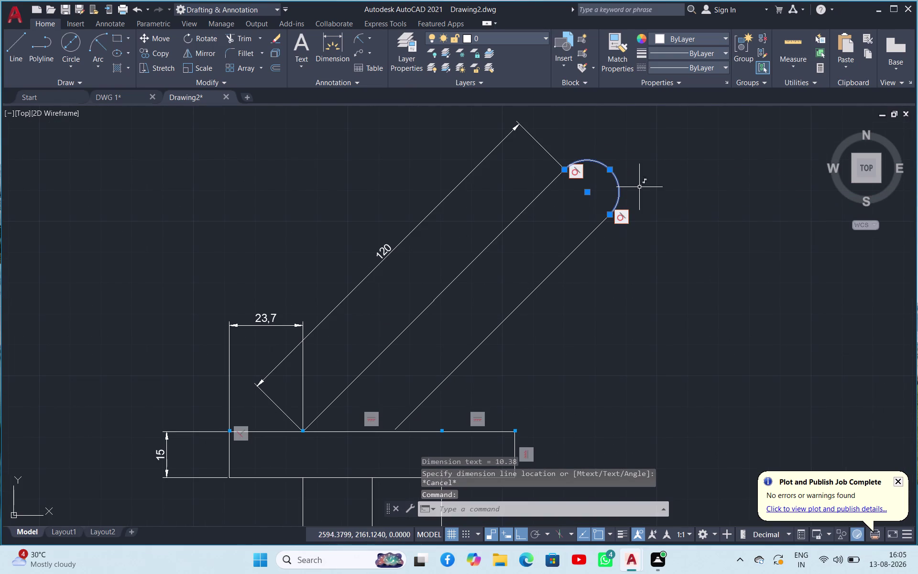
key(Delete)
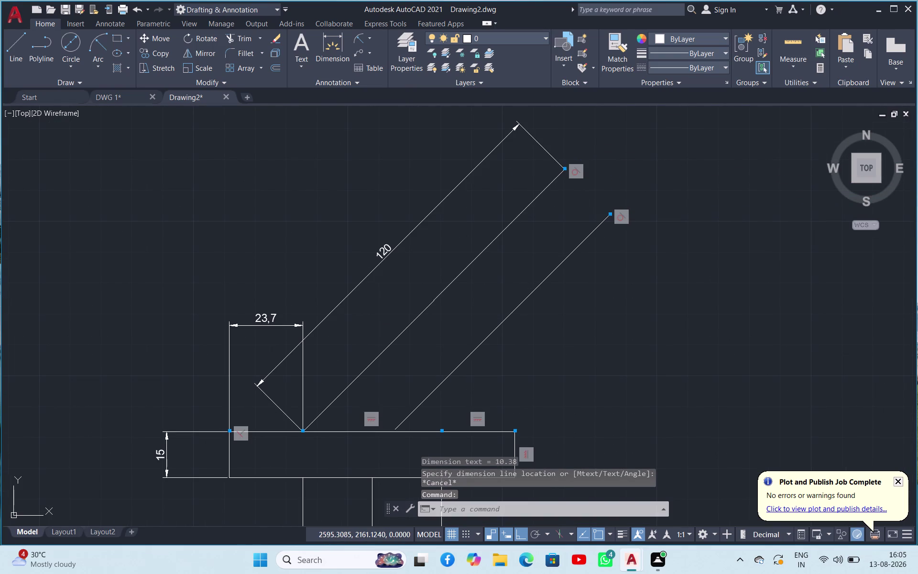
Delete the arm's right edge and copy the left edge 23.7 units to the right.
click(541, 282)
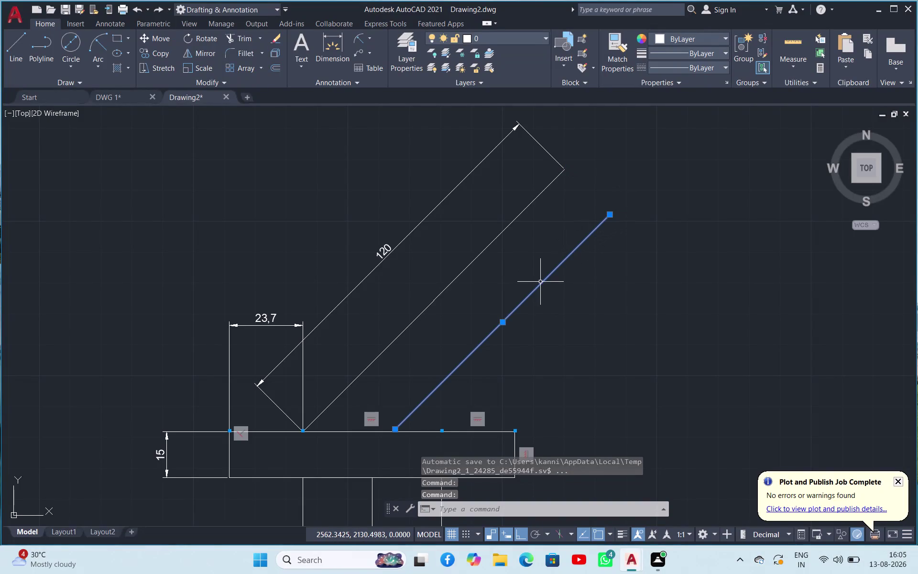
key(Delete)
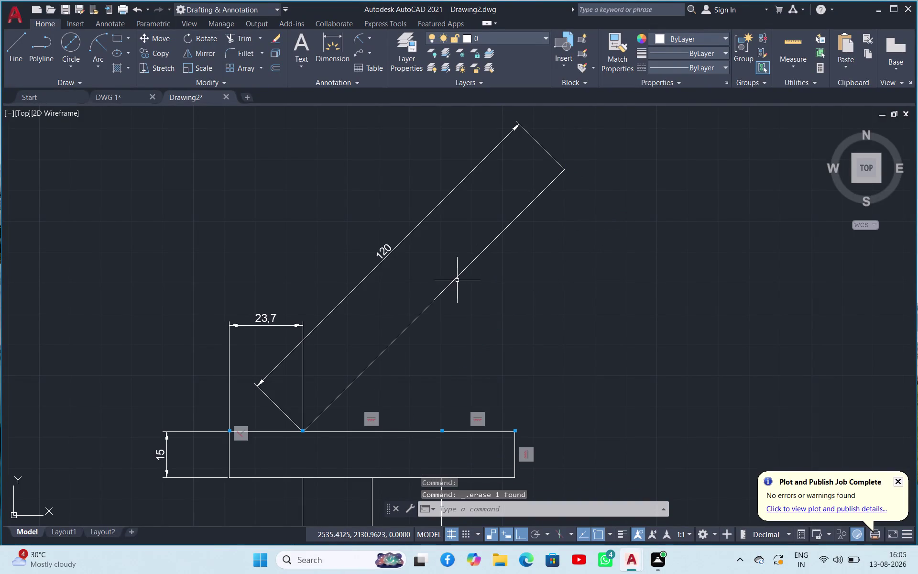
click(454, 283)
right_click(455, 282)
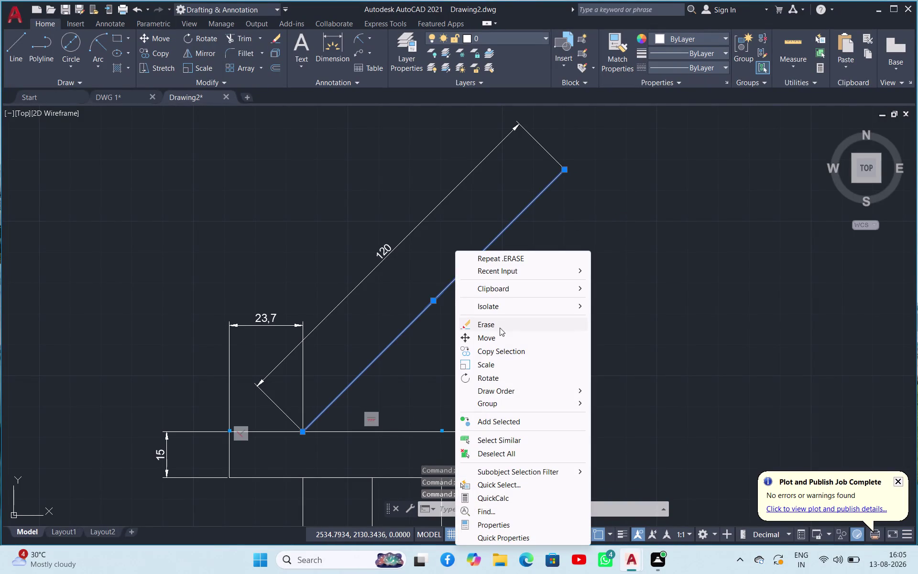
click(498, 352)
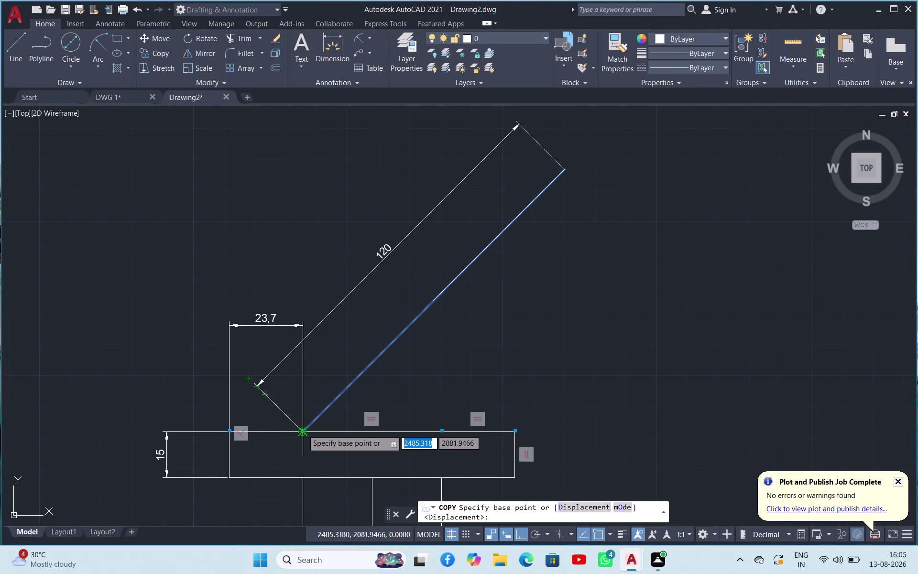
click(303, 430)
key(2)
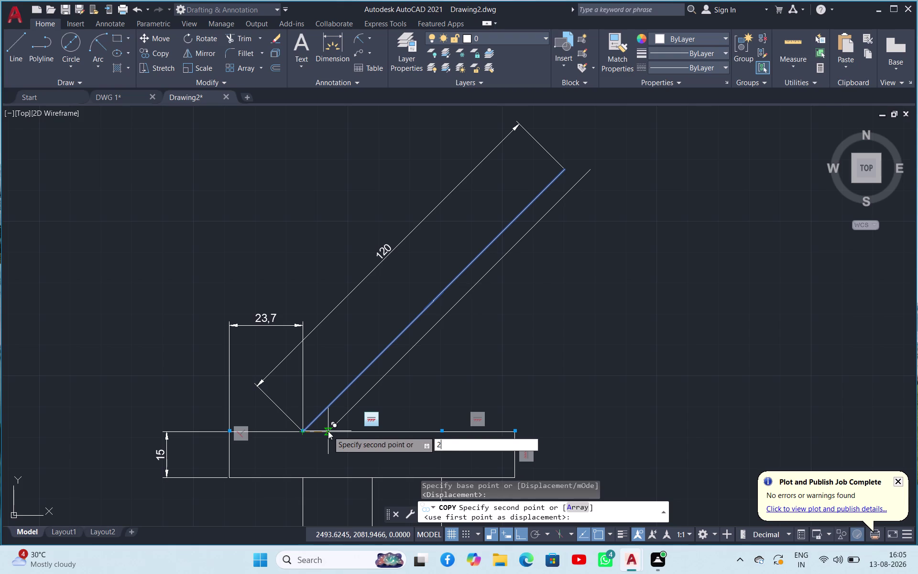
text(3.7)
key(Return)
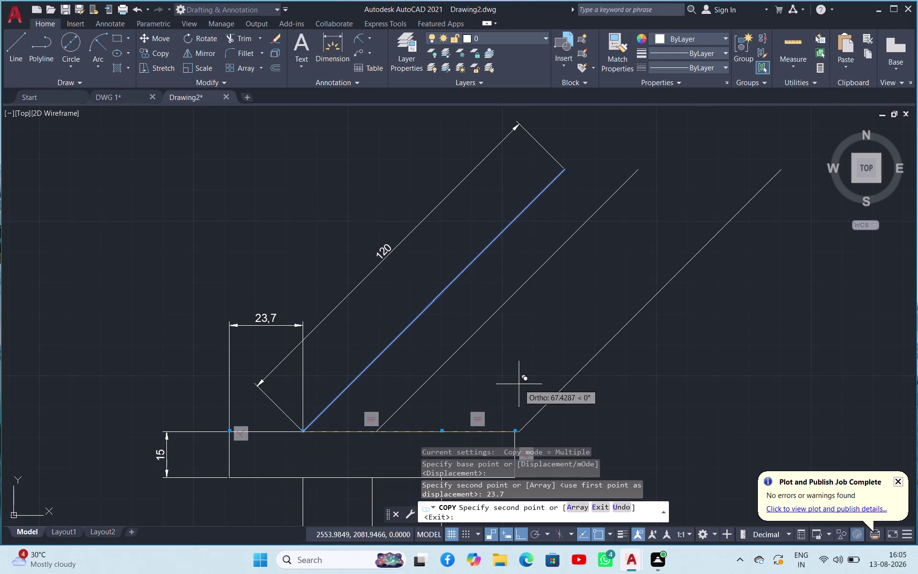
key(Escape)
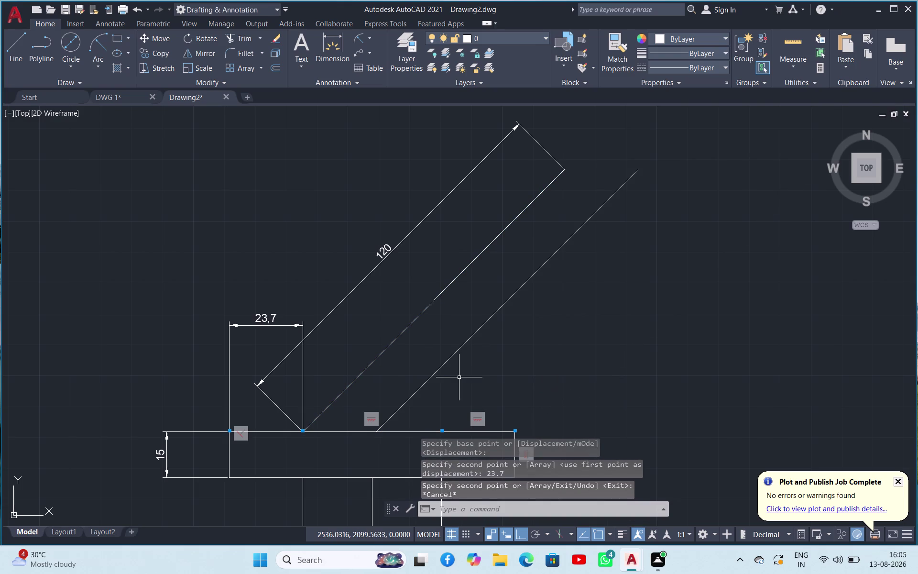
scroll(down, 3)
scroll(up, 3)
scroll(down, 3)
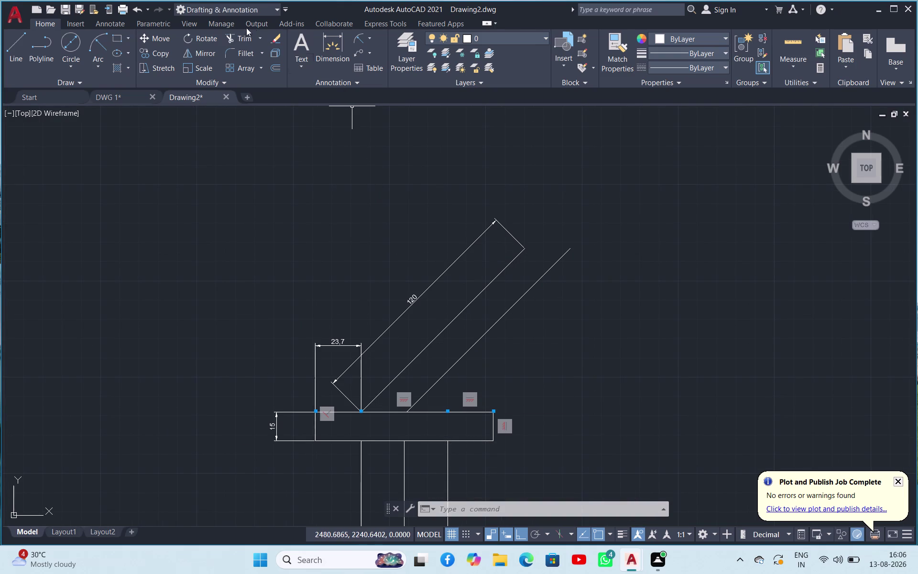
click(271, 68)
key(space)
click(535, 284)
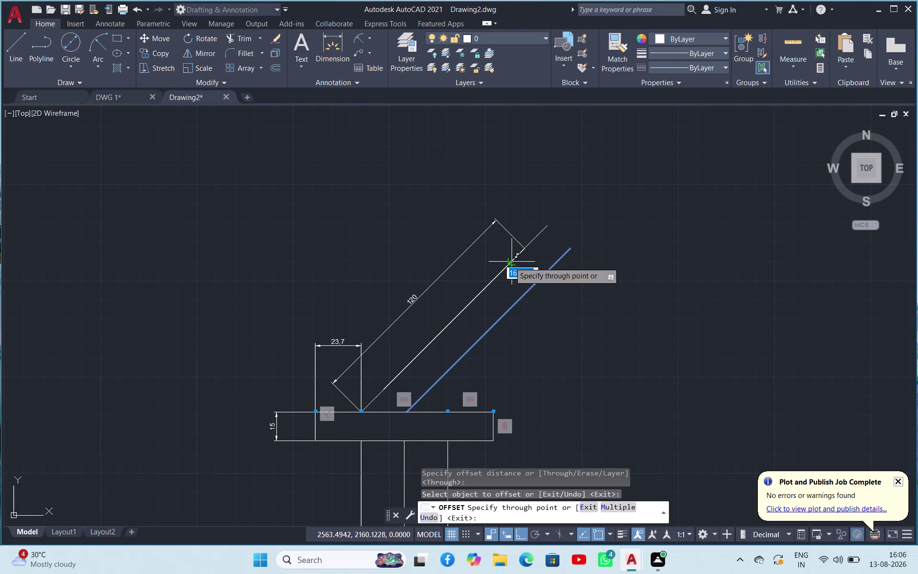
key(Escape)
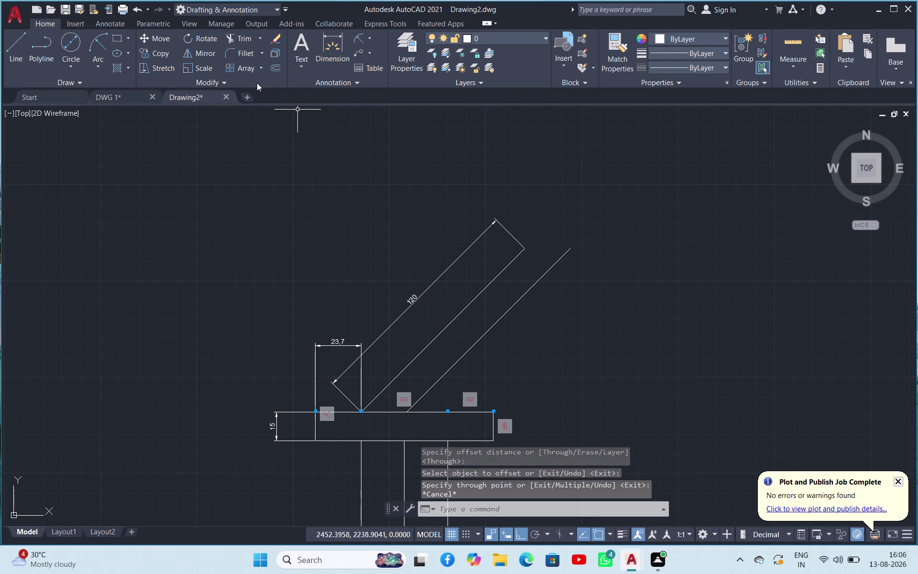
click(232, 54)
click(516, 302)
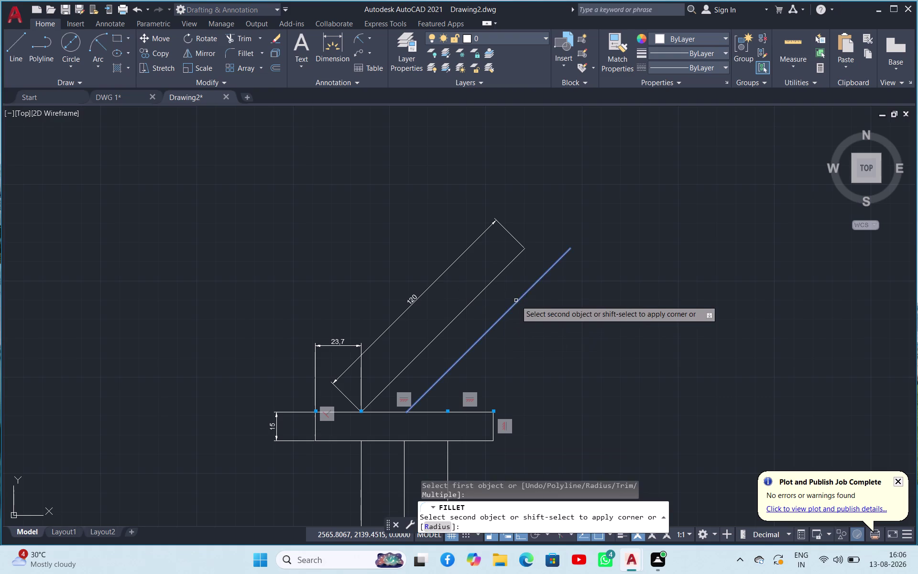
click(503, 271)
middle_click(628, 270)
middle_click(629, 269)
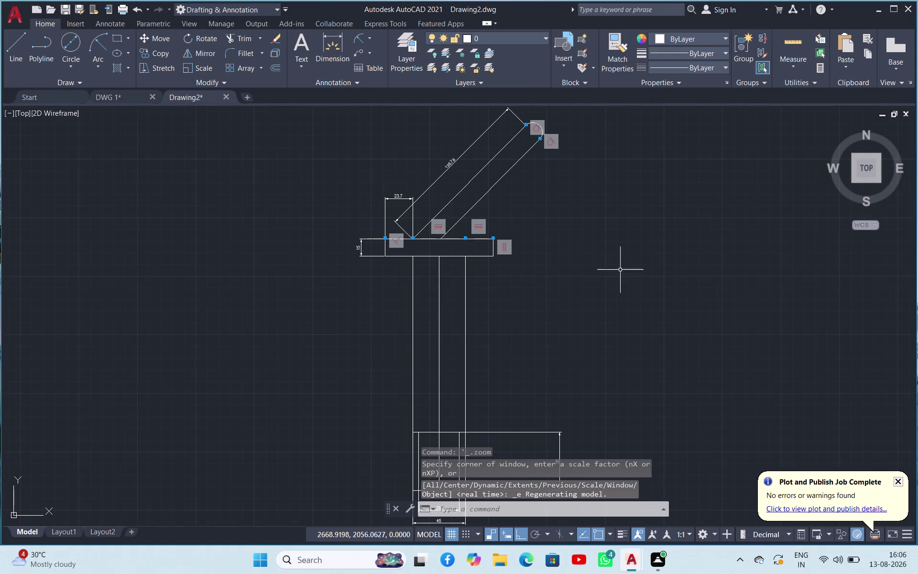
scroll(down, 3)
scroll(up, 3)
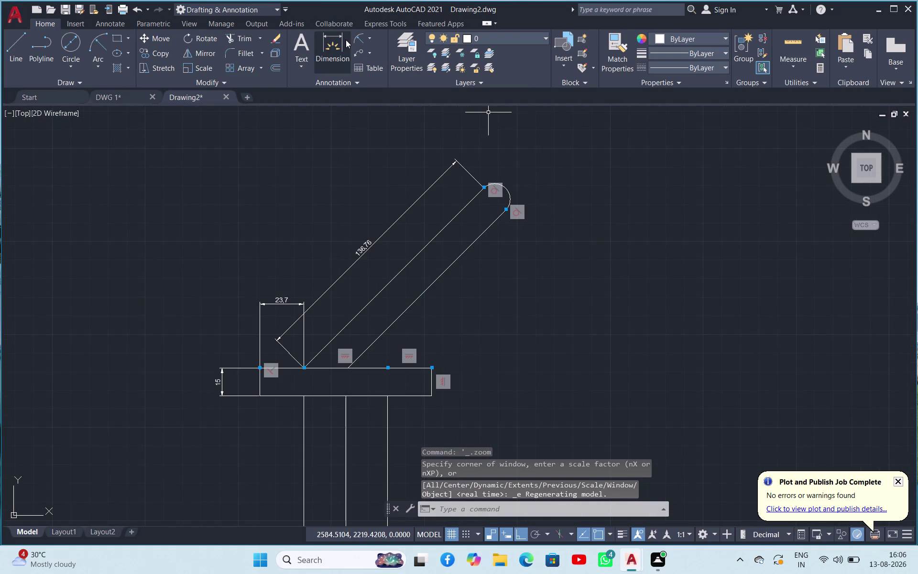
click(358, 42)
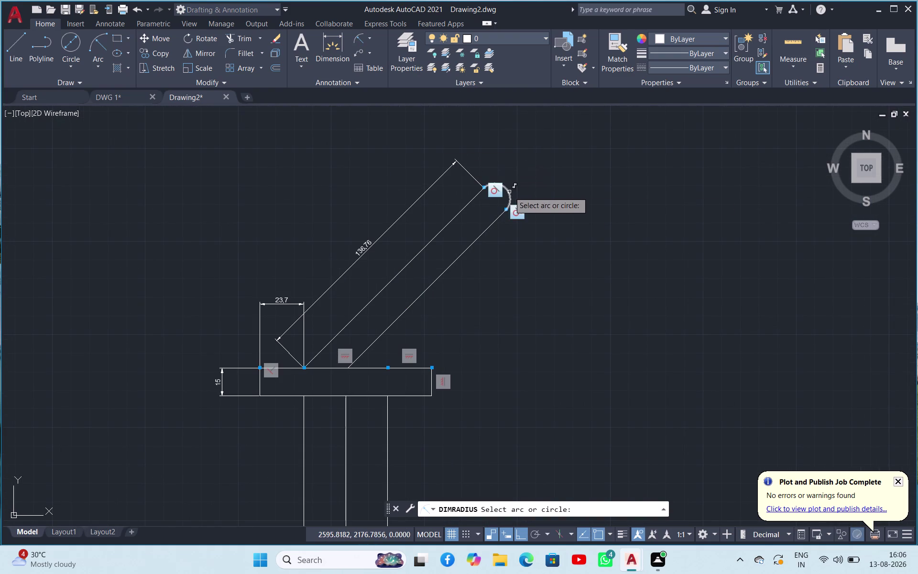
click(509, 192)
scroll(up, 3)
scroll(down, 3)
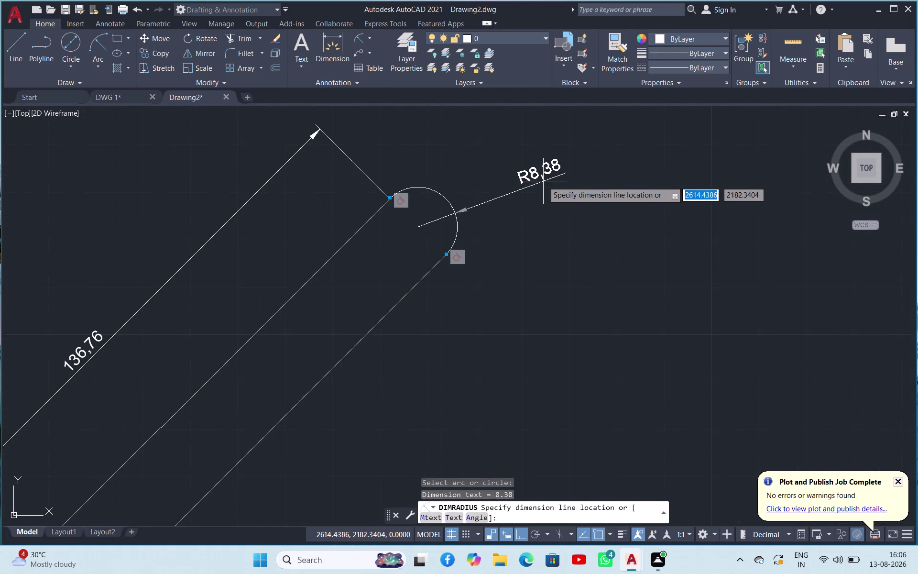
key(Escape)
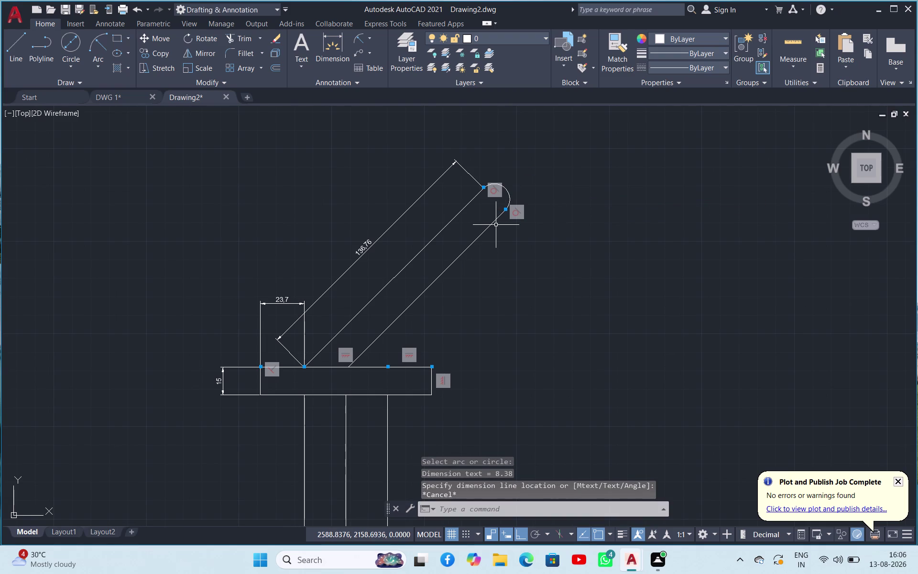
key(ctrl+z)
key(ctrl+z)
key(ctrl+z)
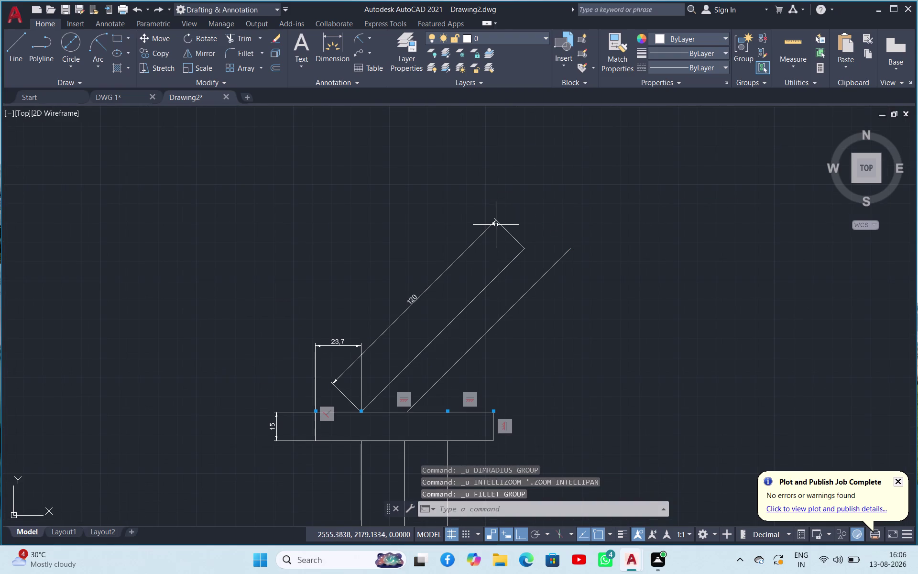
click(542, 280)
Delete the arm's right edge, then try a 100-long 45° line from the base and abandon it.
key(Delete)
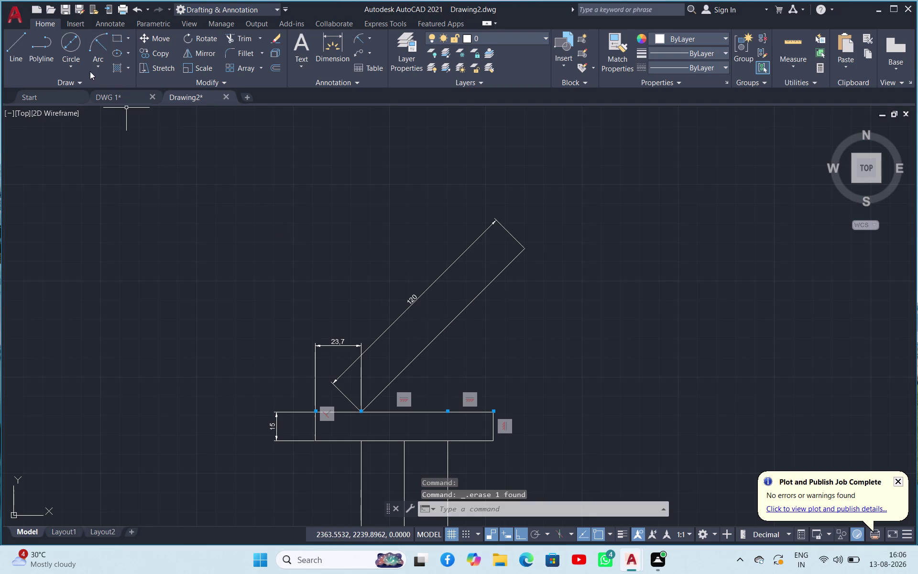
click(14, 49)
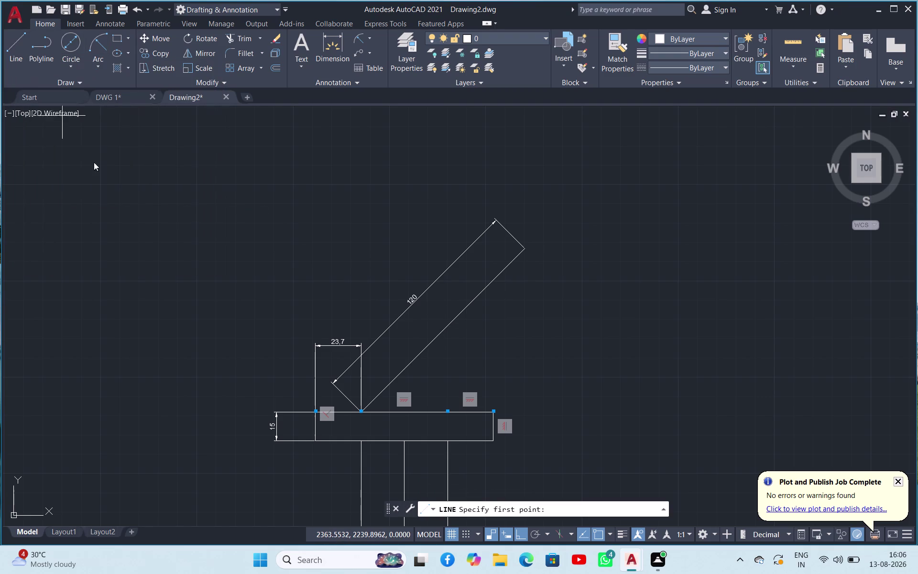
click(448, 412)
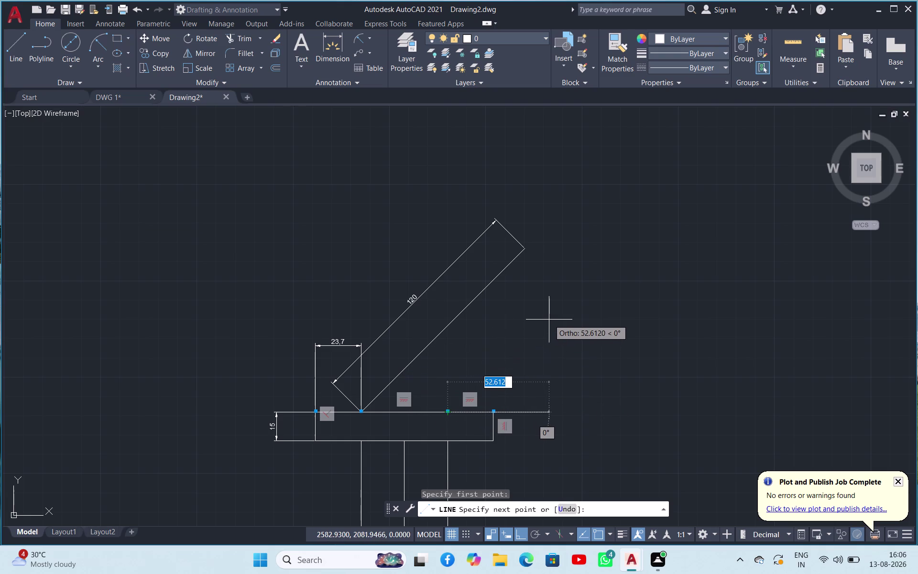
text(100)
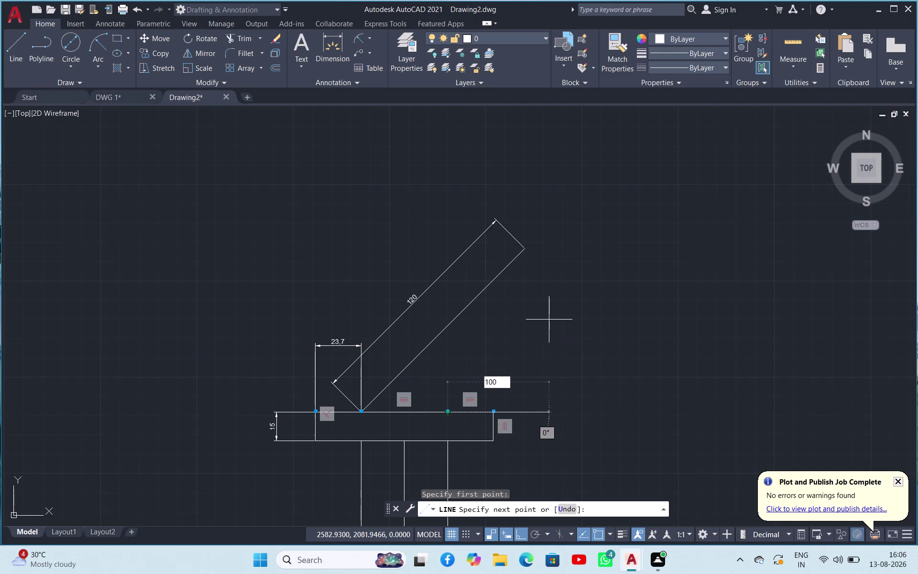
key(Tab)
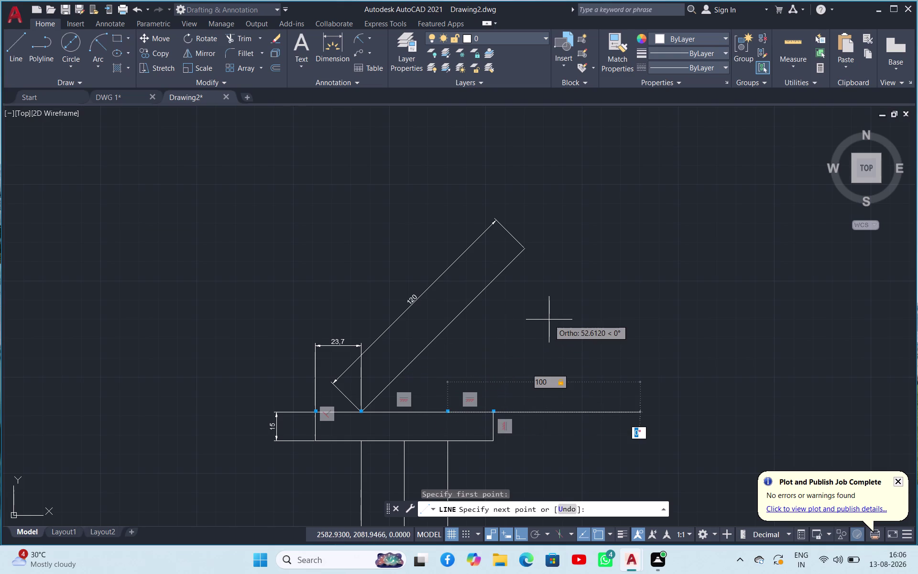
text(45)
key(Return)
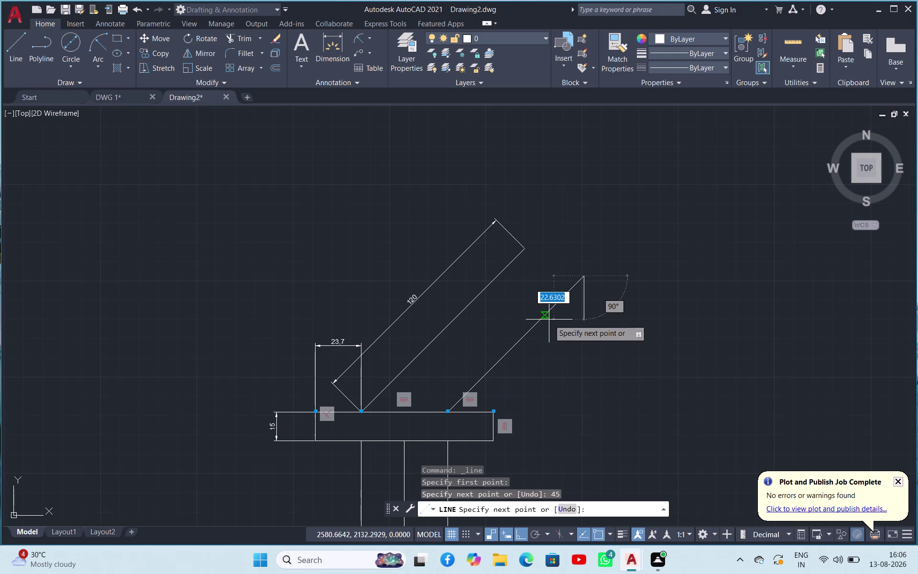
key(Escape)
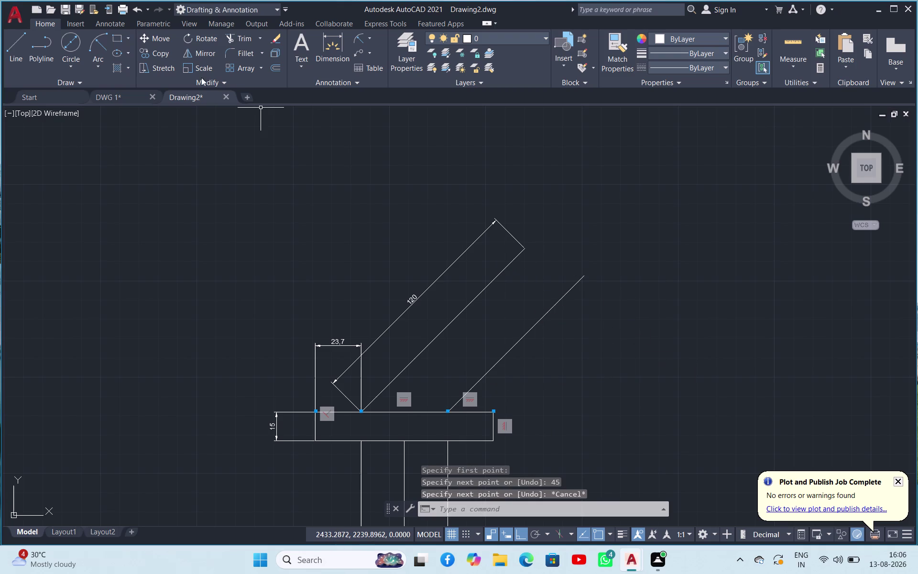
Draw a closing line from the arm's upper corner to the lower parallel line.
click(13, 41)
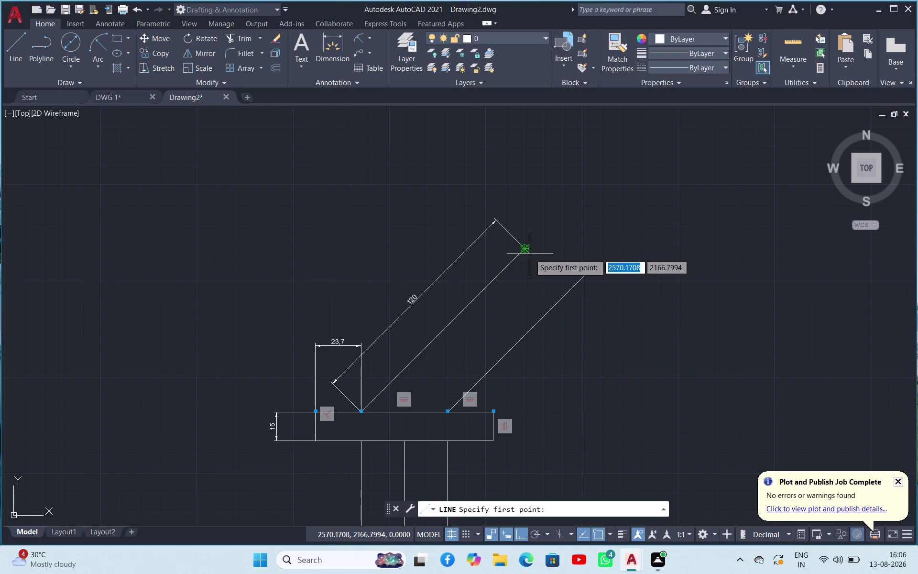
click(528, 251)
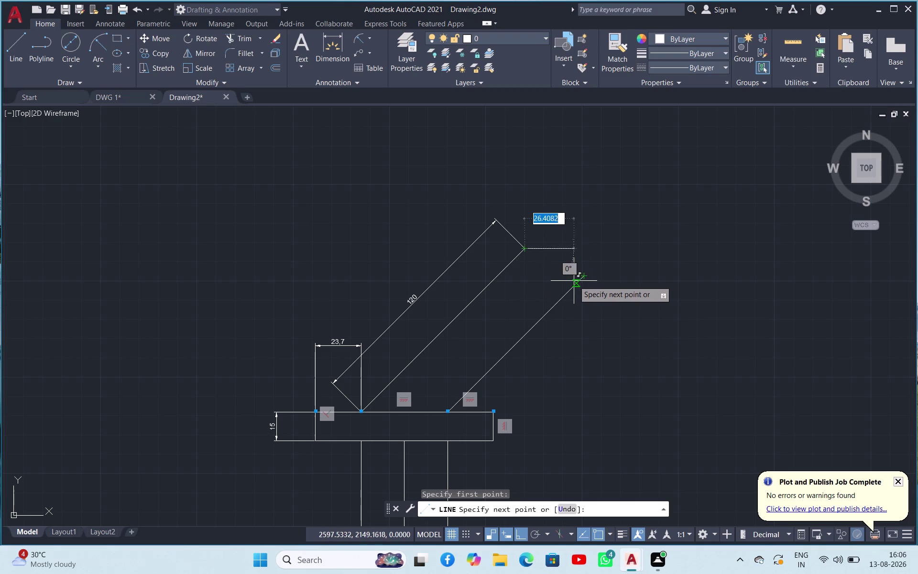
click(566, 292)
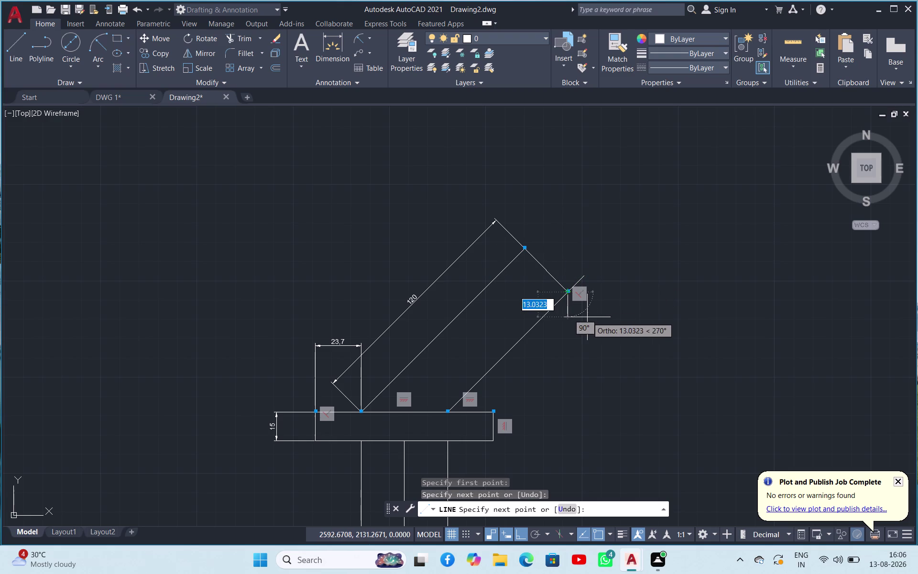
key(Escape)
Trim the lower parallel line's overhang and erase the temporary closing line.
click(237, 36)
key(space)
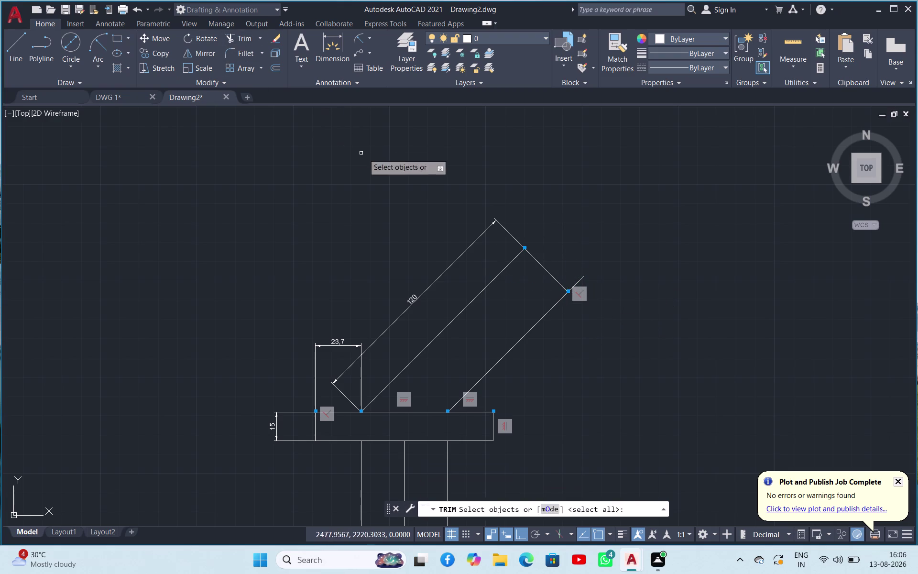
click(580, 281)
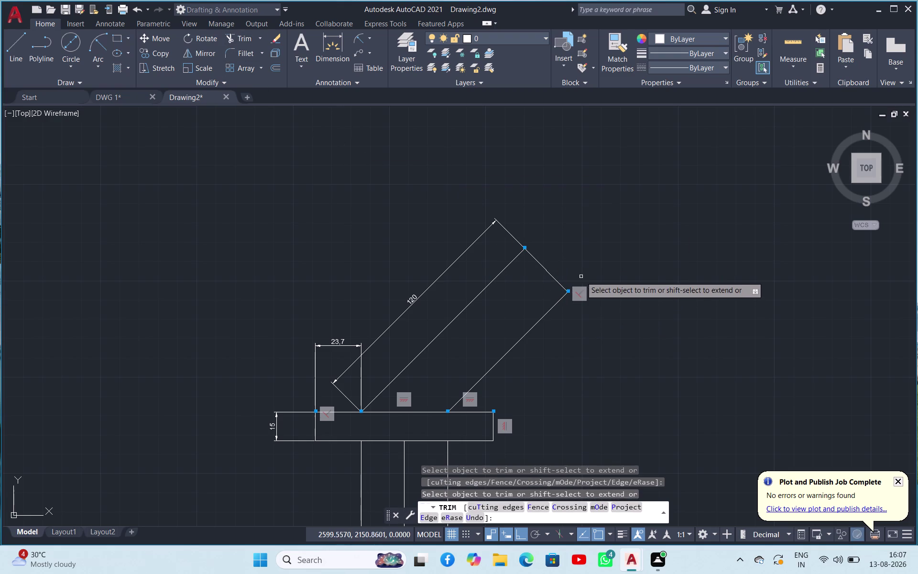
key(Escape)
click(551, 275)
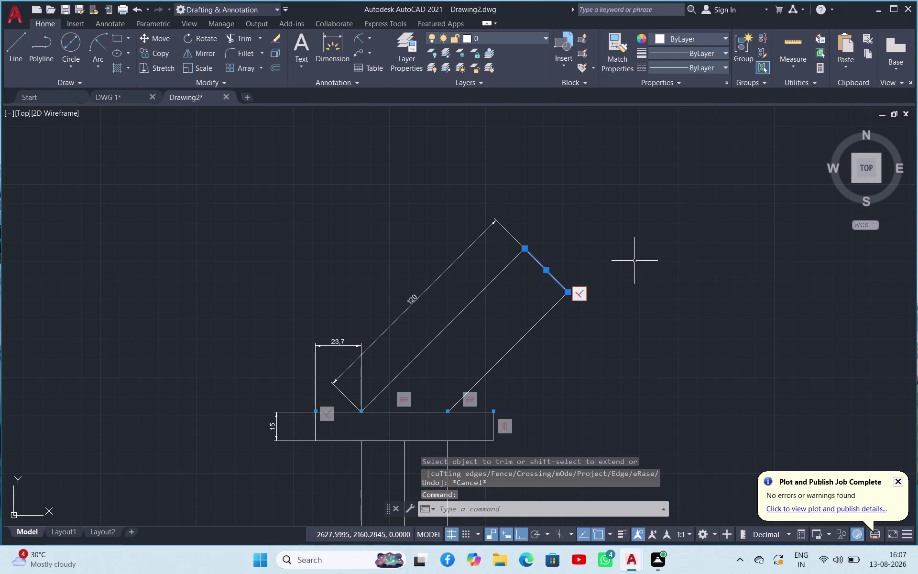
key(Delete)
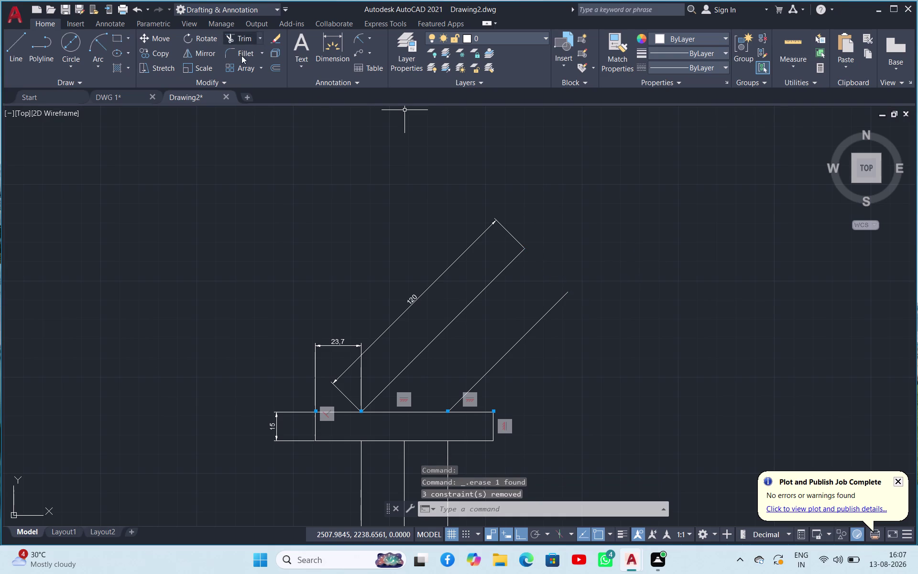
click(242, 55)
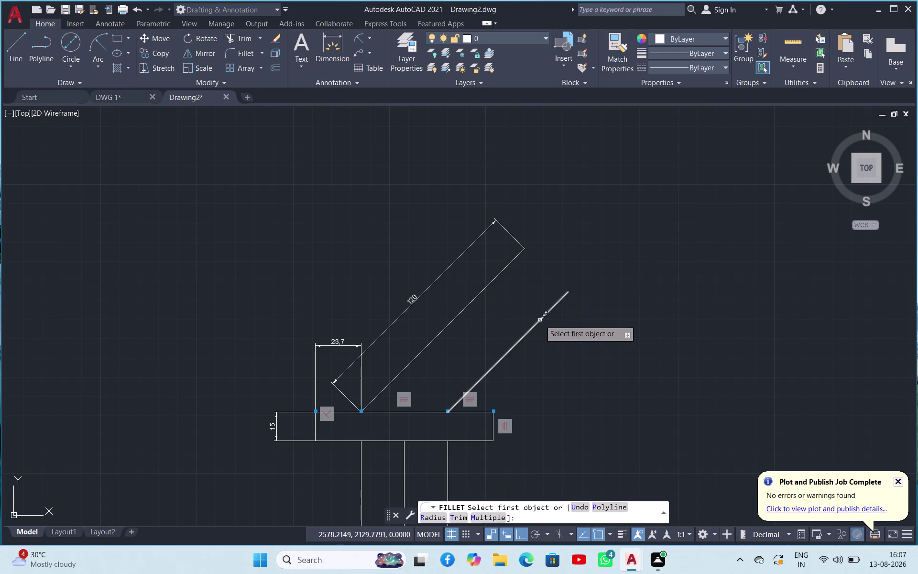
click(540, 319)
click(503, 270)
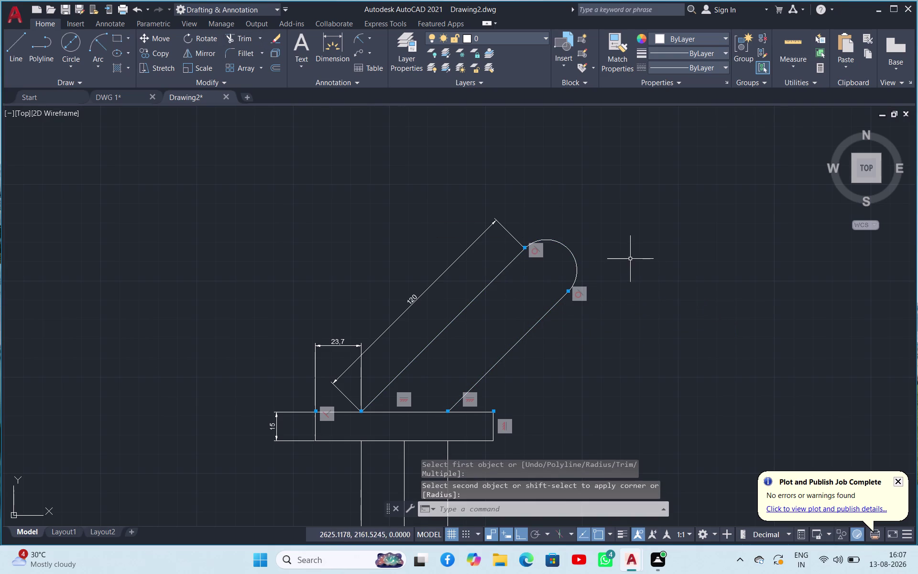
click(362, 41)
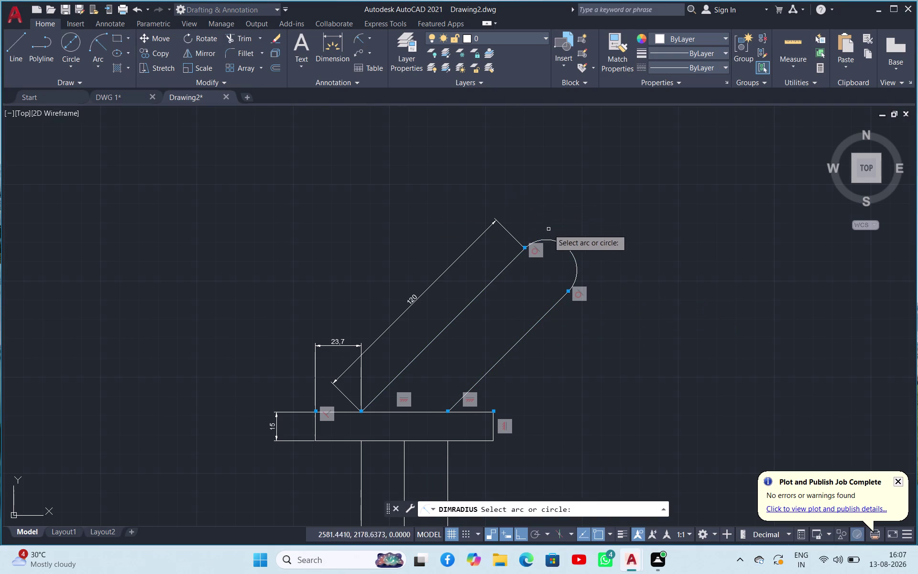
click(555, 239)
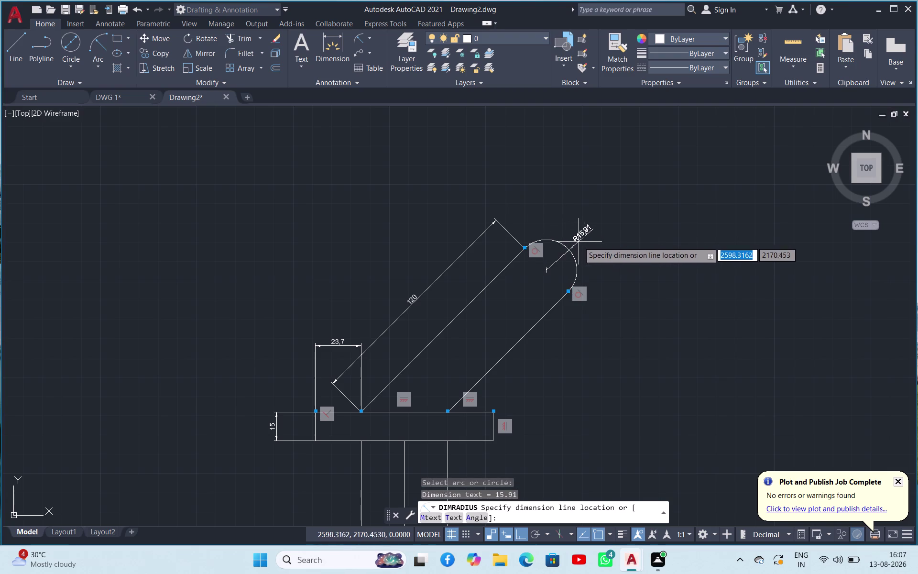
scroll(down, 3)
scroll(up, 3)
scroll(up, 3)
scroll(up, 3)
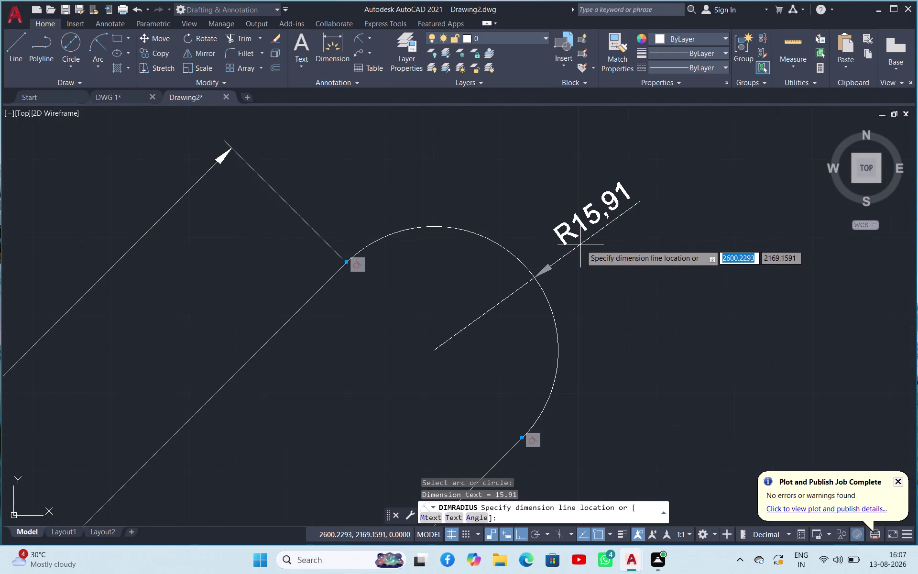
scroll(down, 3)
key(Escape)
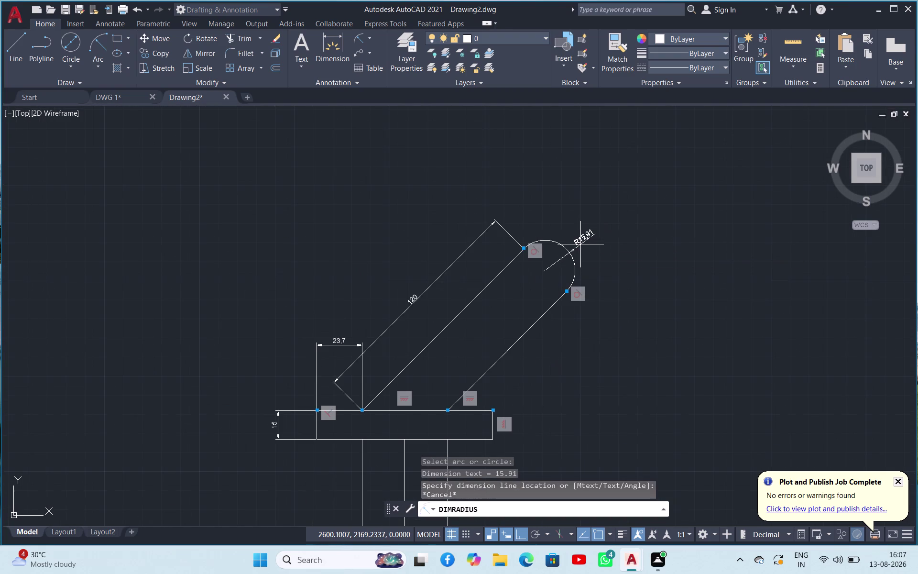
click(574, 257)
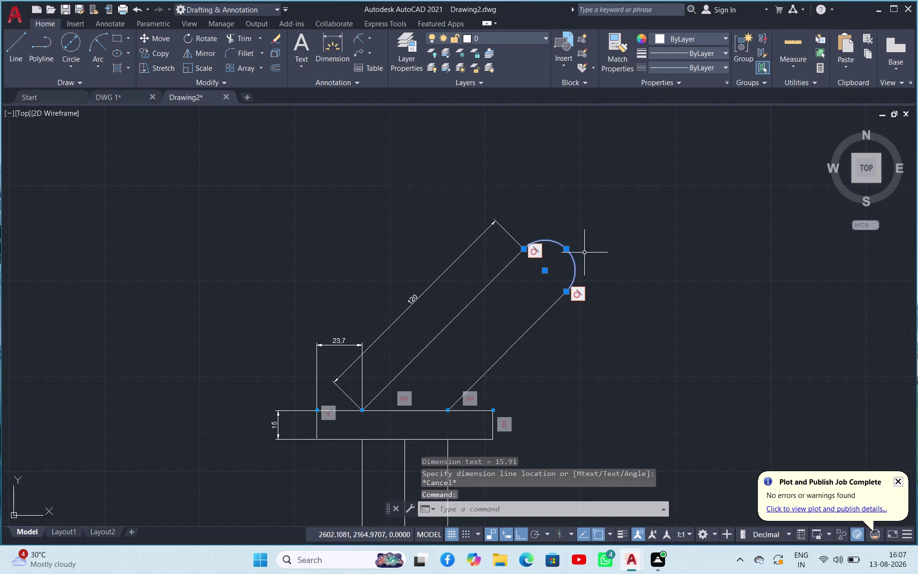
key(Delete)
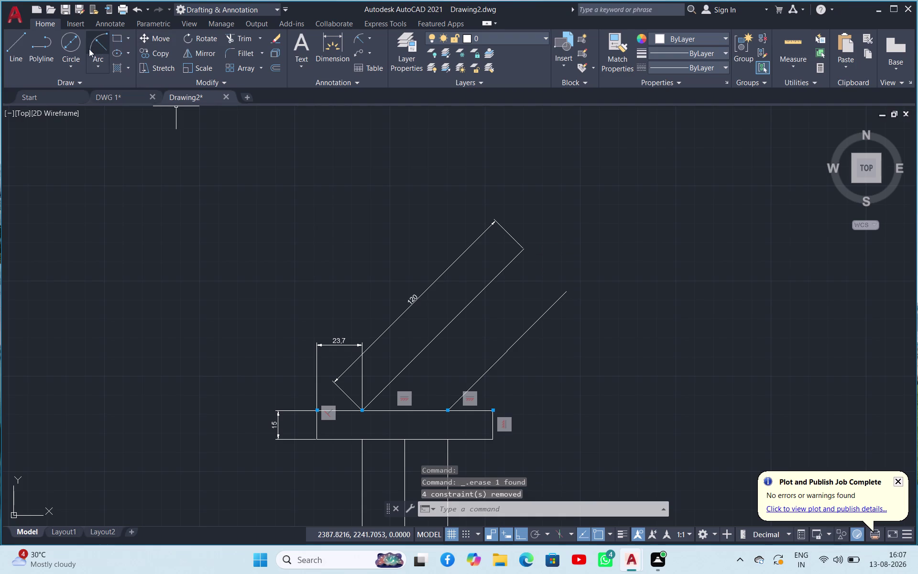
Twice start a Start-End-Radius arc from the arm's upper corner to the lower line, cancelling both.
click(98, 59)
click(98, 59)
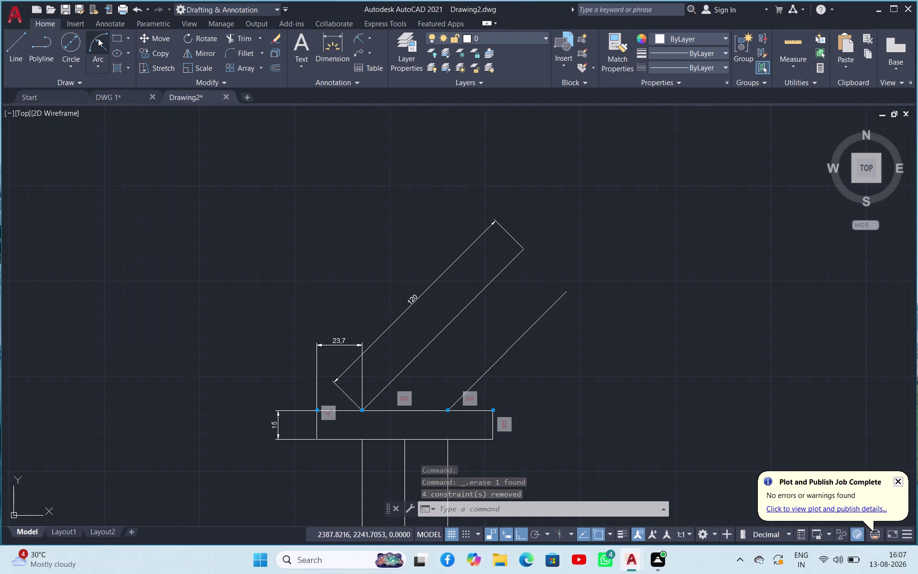
click(98, 38)
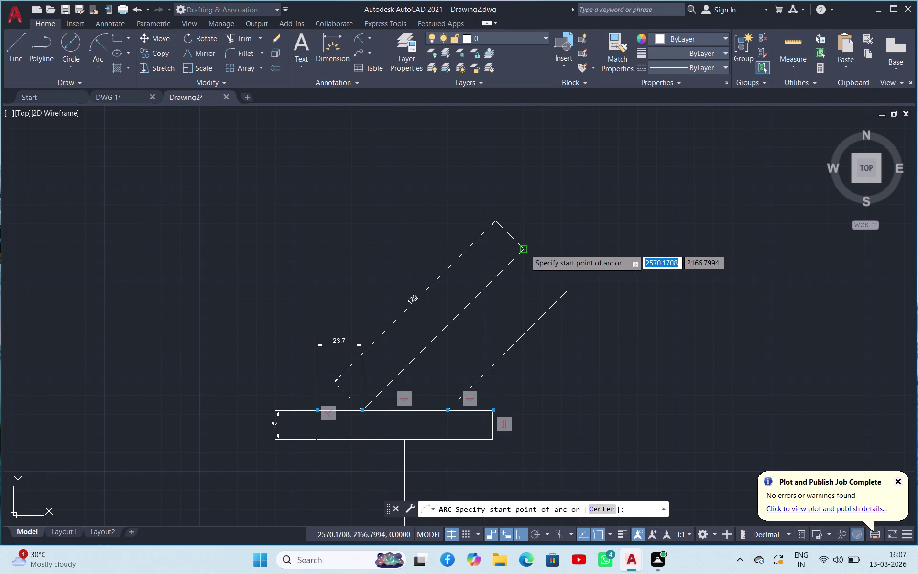
click(523, 249)
click(566, 291)
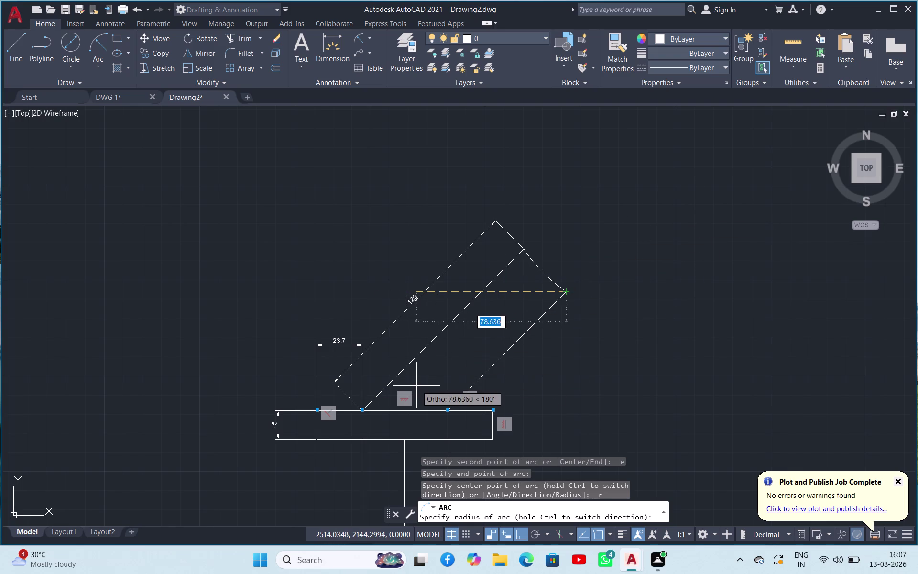
key(Escape)
click(95, 49)
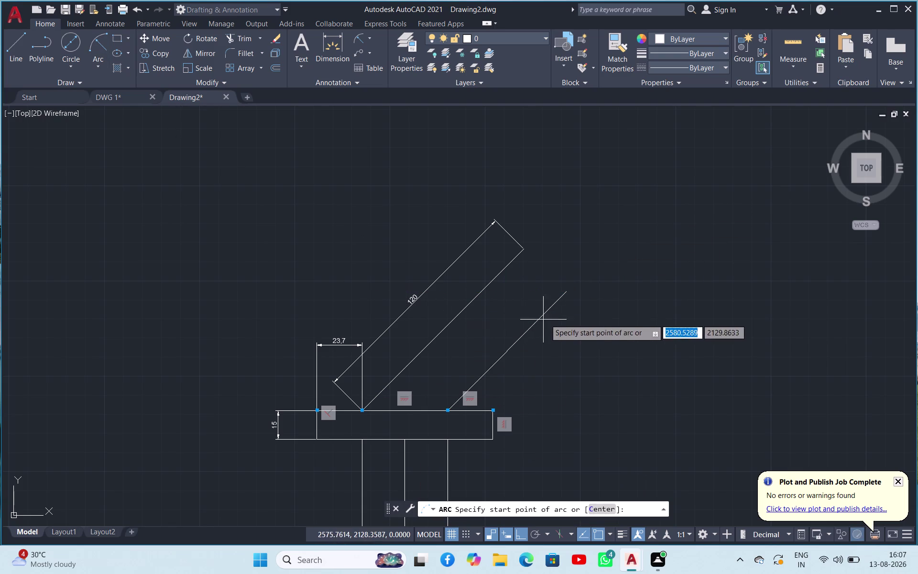
click(525, 249)
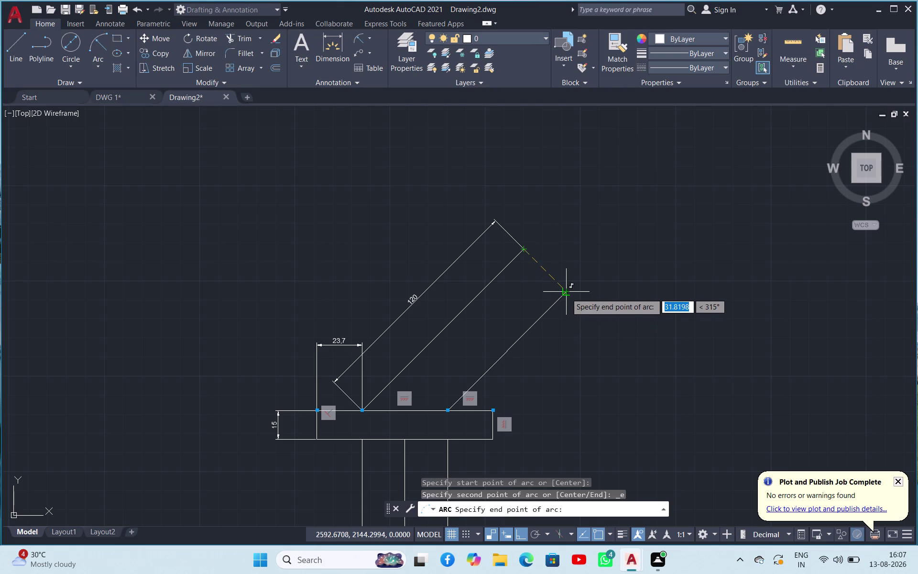
click(566, 293)
key(Escape)
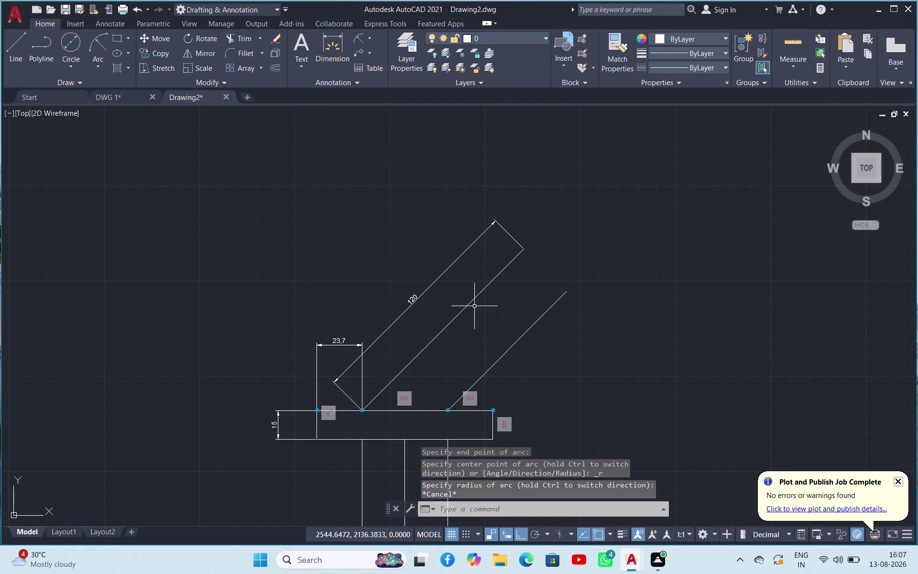
Draw a trial arc between the lower line's end and the arm corner with value 15, then erase it.
key(space)
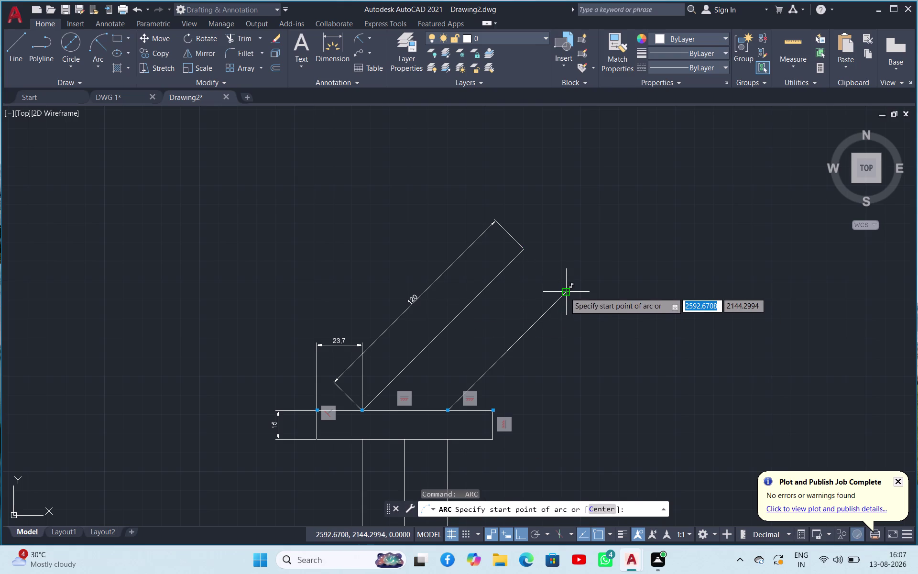
click(565, 292)
click(520, 251)
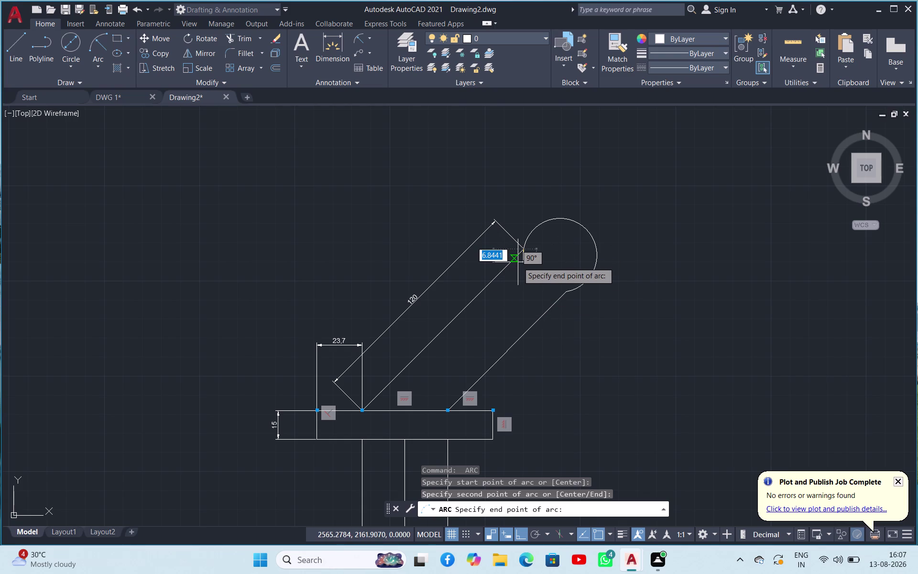
text(15)
key(Return)
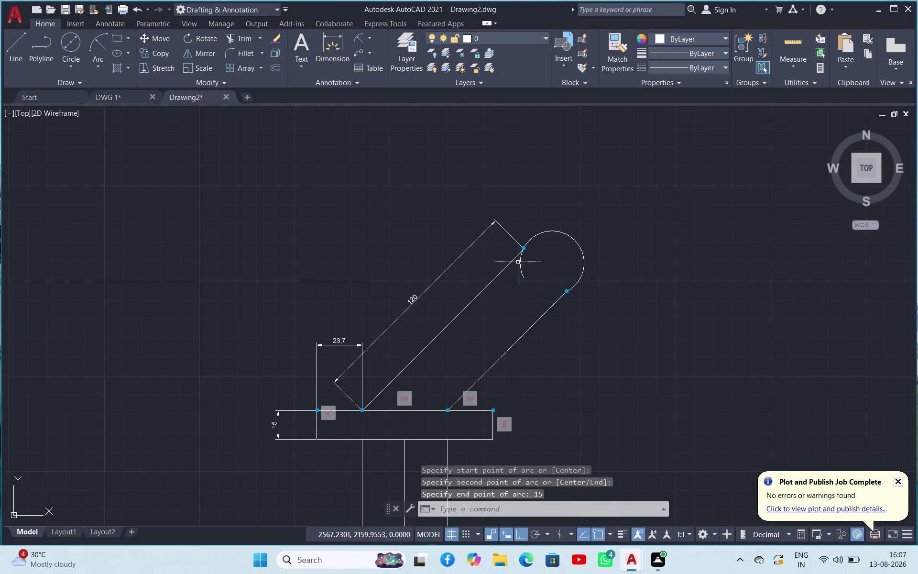
key(Escape)
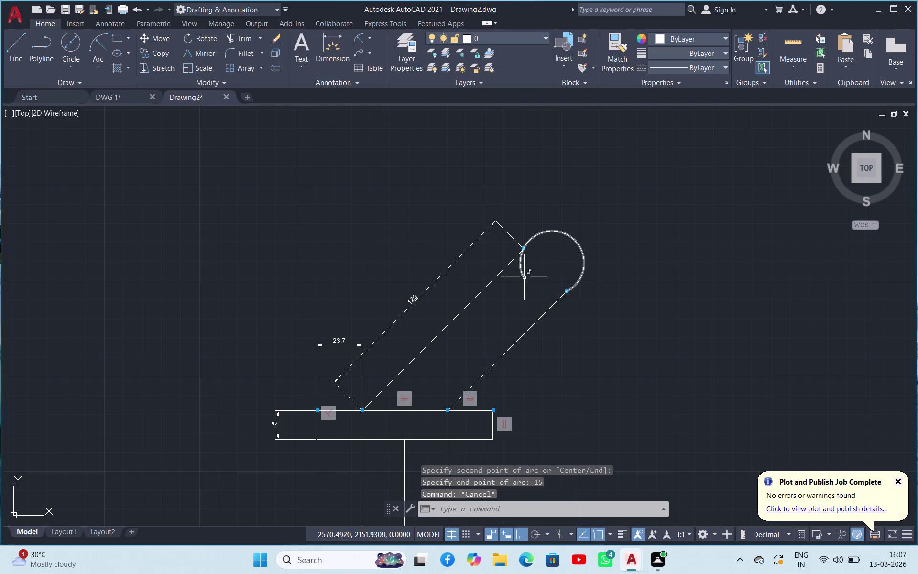
click(572, 239)
key(Delete)
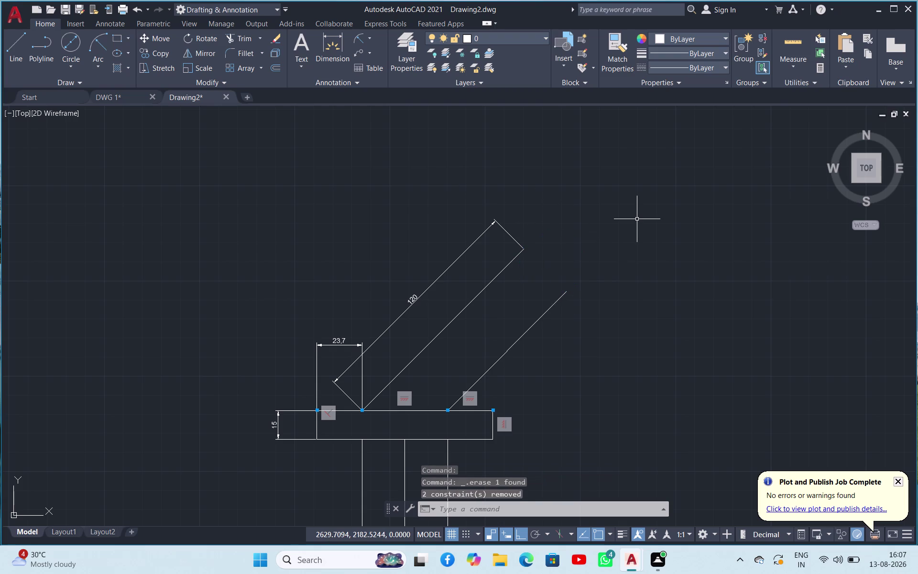
click(102, 64)
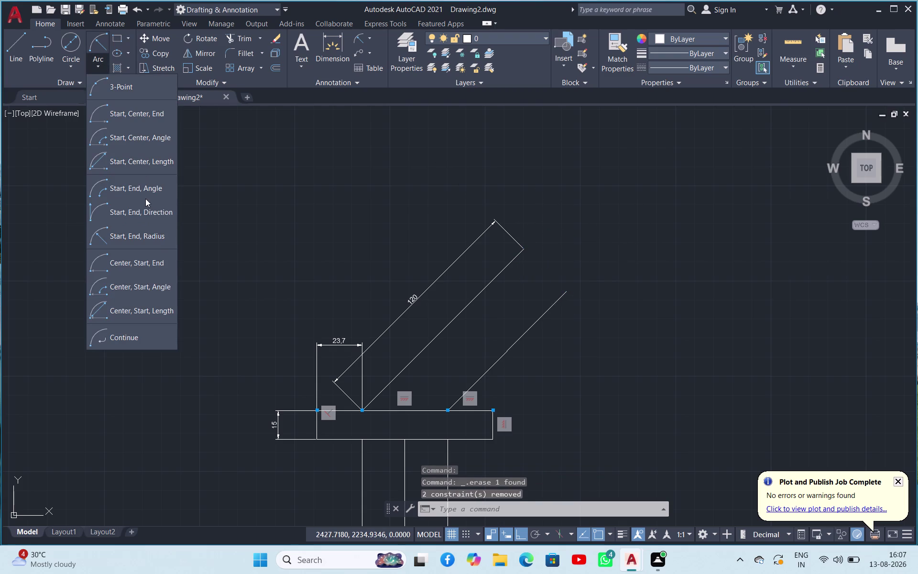
click(149, 232)
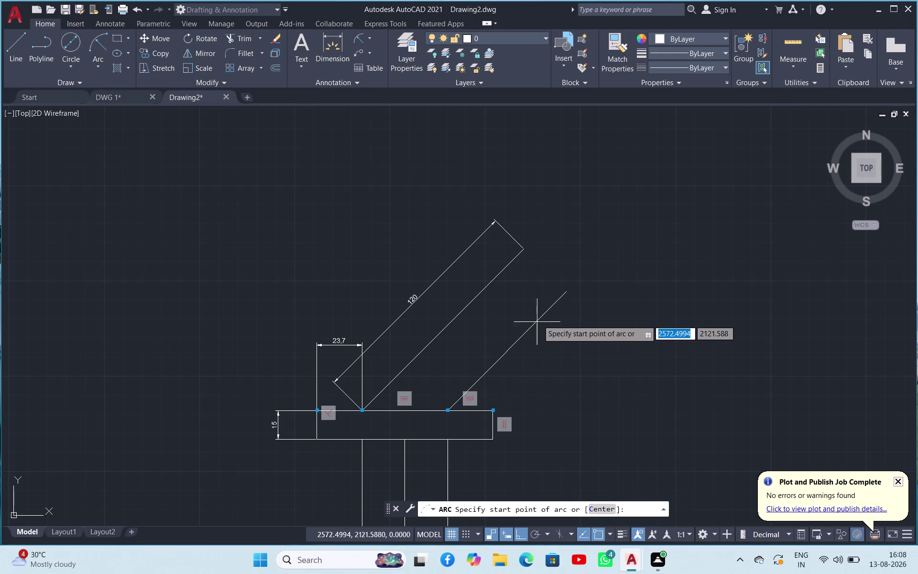
click(566, 293)
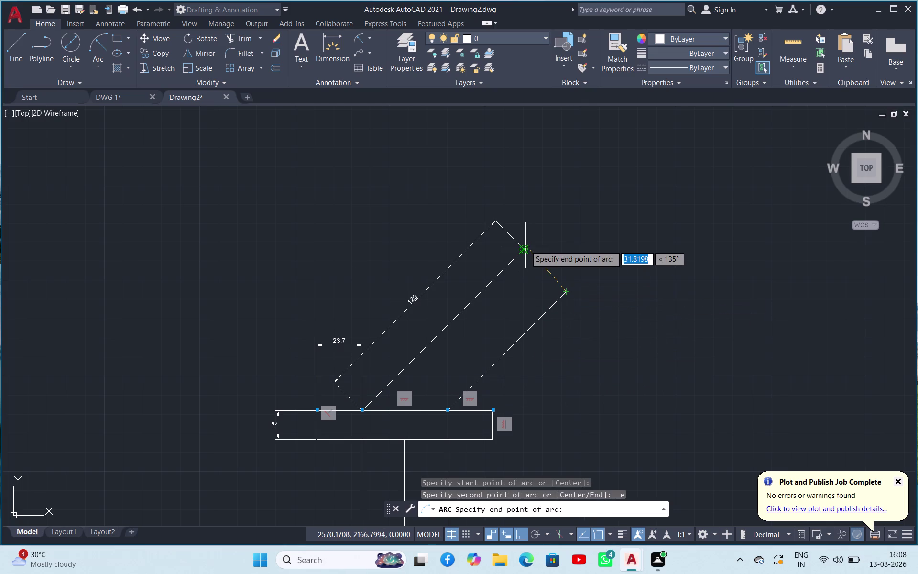
click(525, 250)
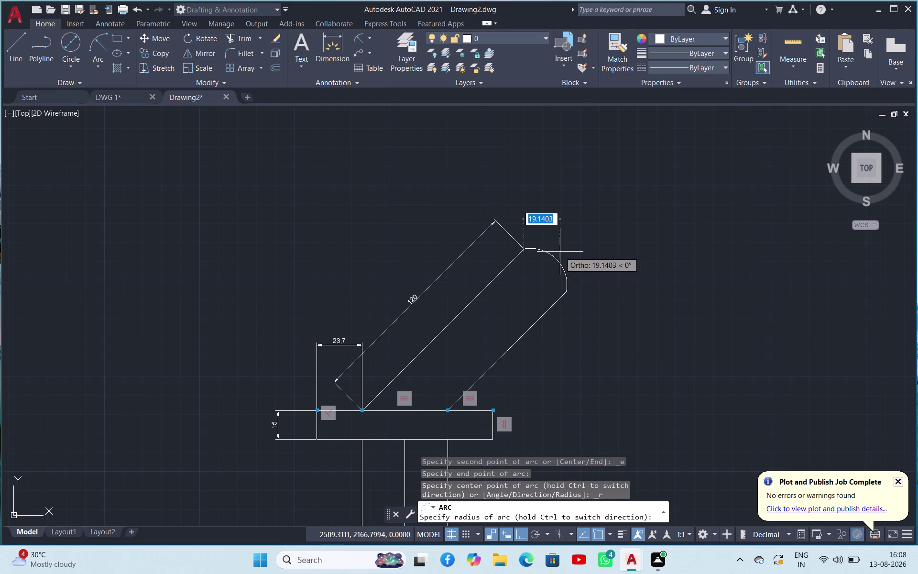
text(15)
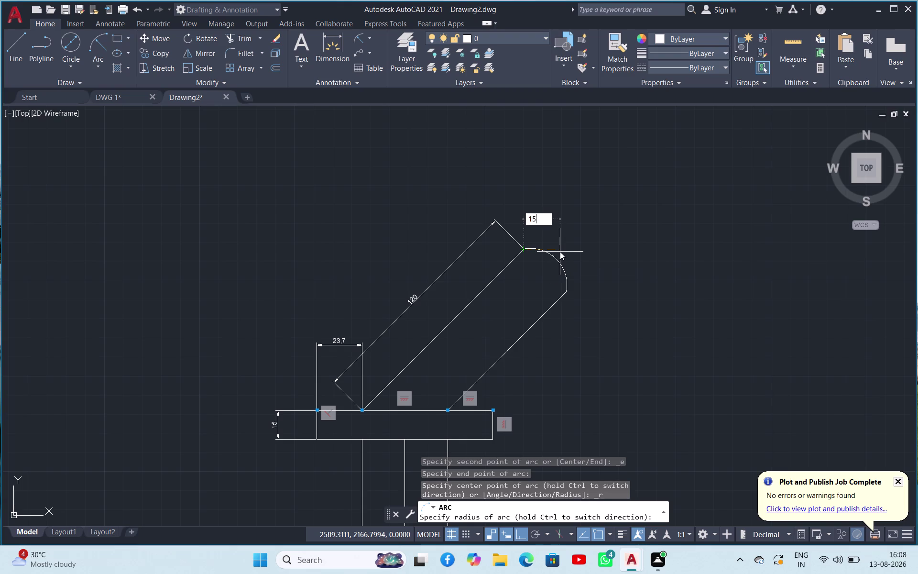
key(Return)
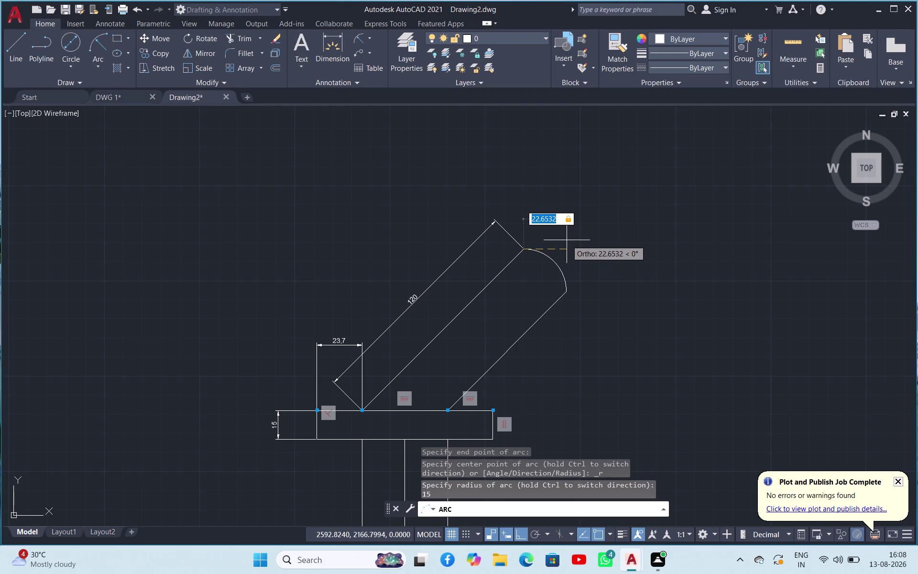
text(15)
key(Return)
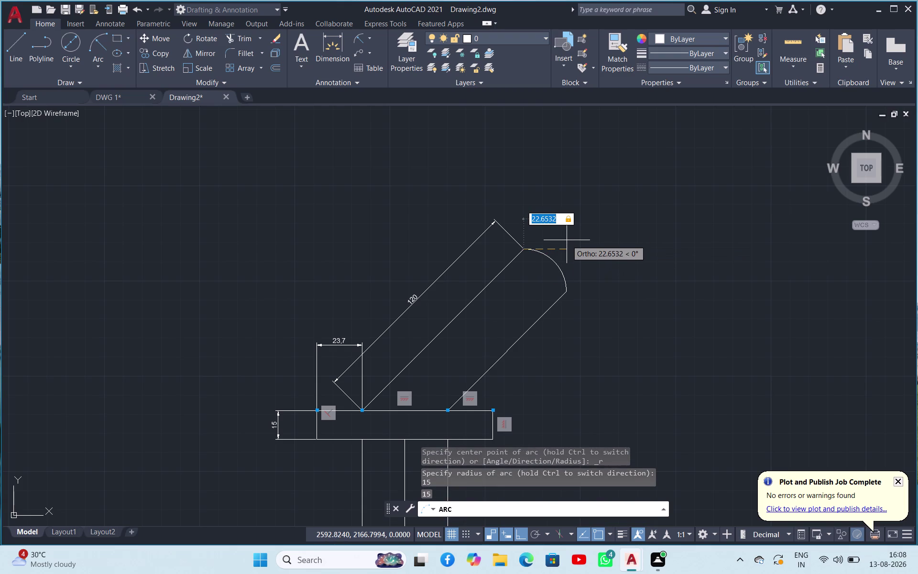
text(15)
key(Return)
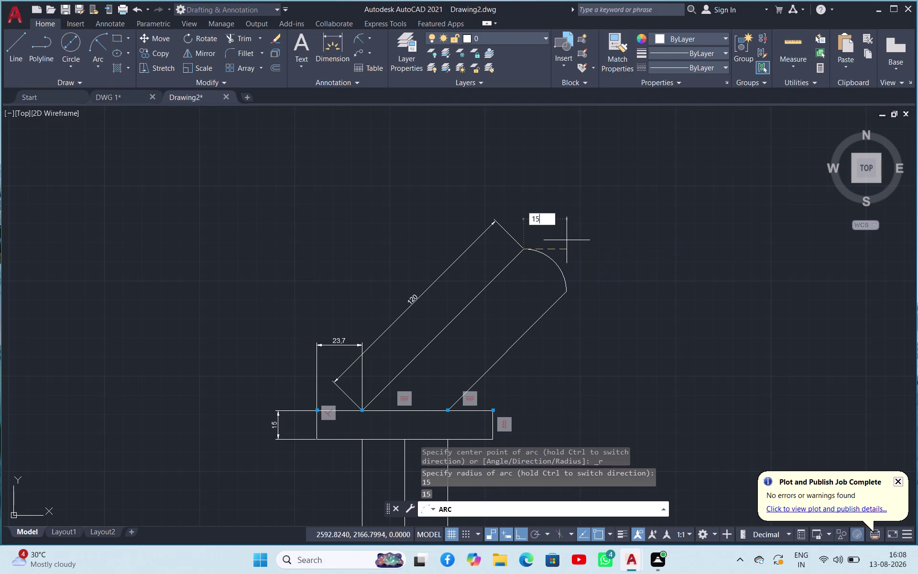
key(Escape)
key(Escape)
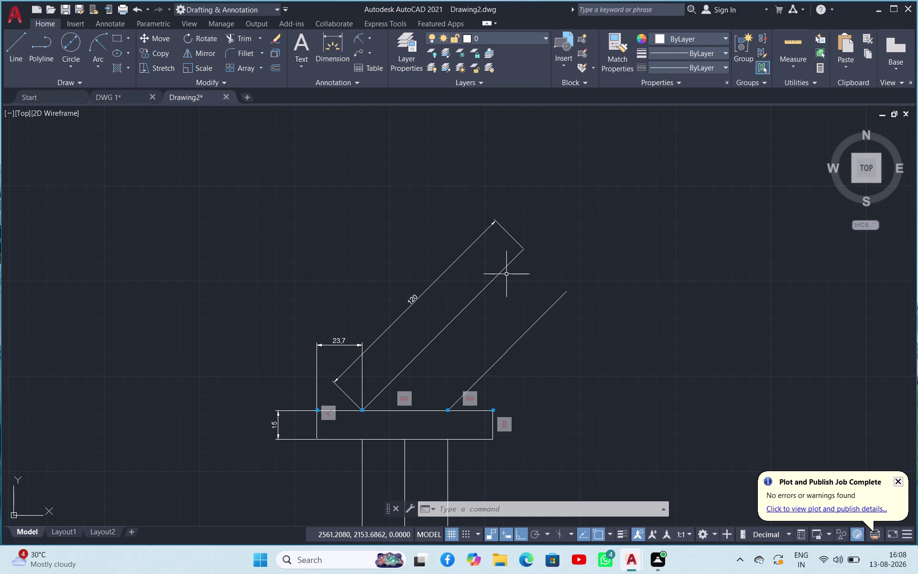
click(540, 318)
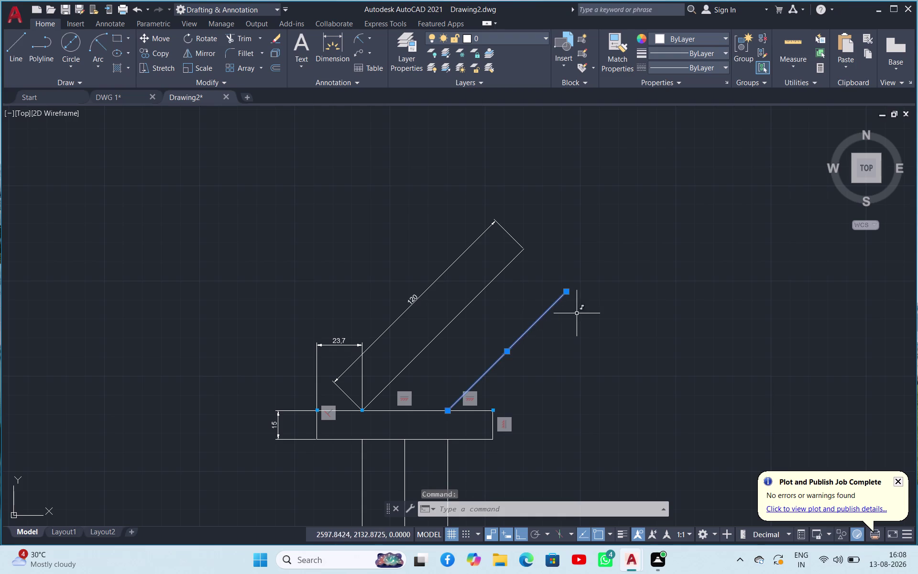
Erase the second inclined line, leaving only the 120 arm, and list the circle drawing methods.
key(Delete)
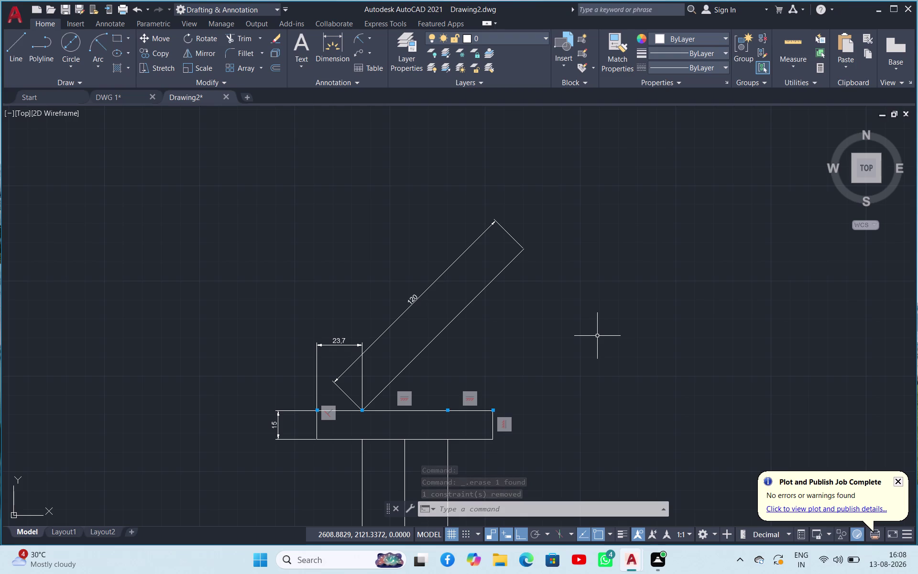
click(71, 59)
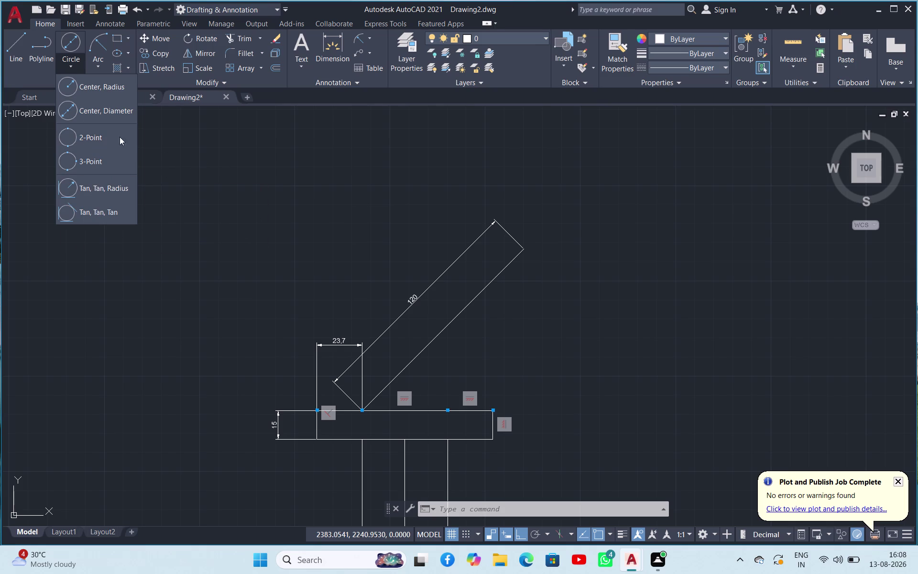
click(75, 90)
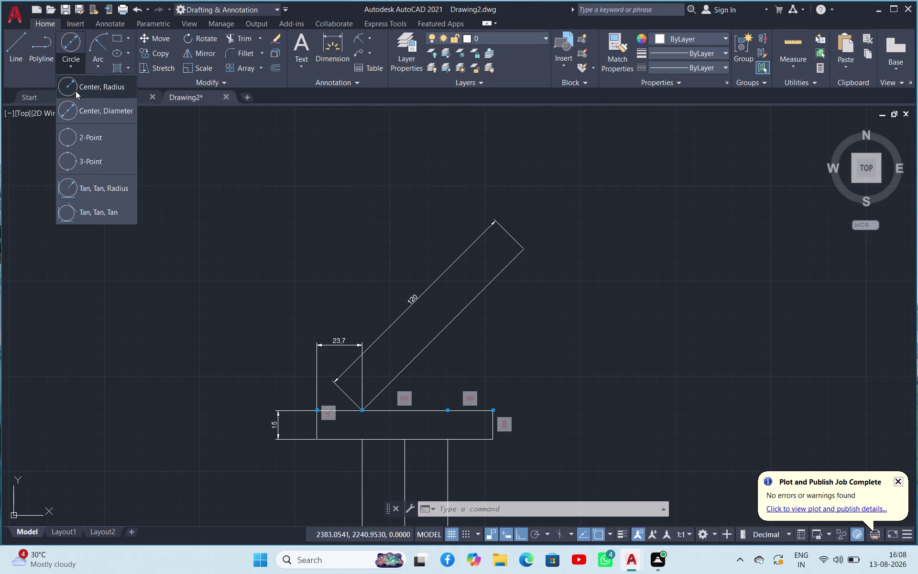
Draw a Center-Radius circle with radius 15.
click(538, 274)
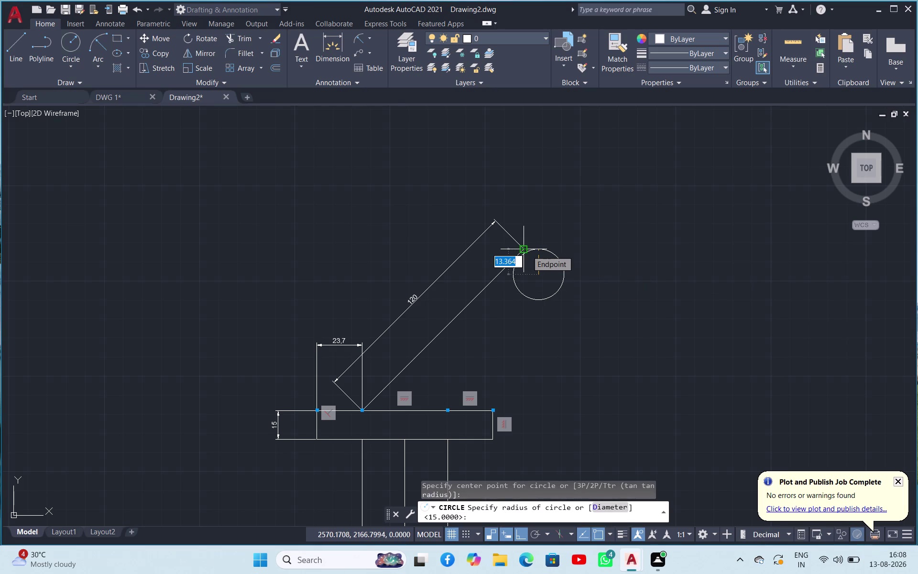
text(1)
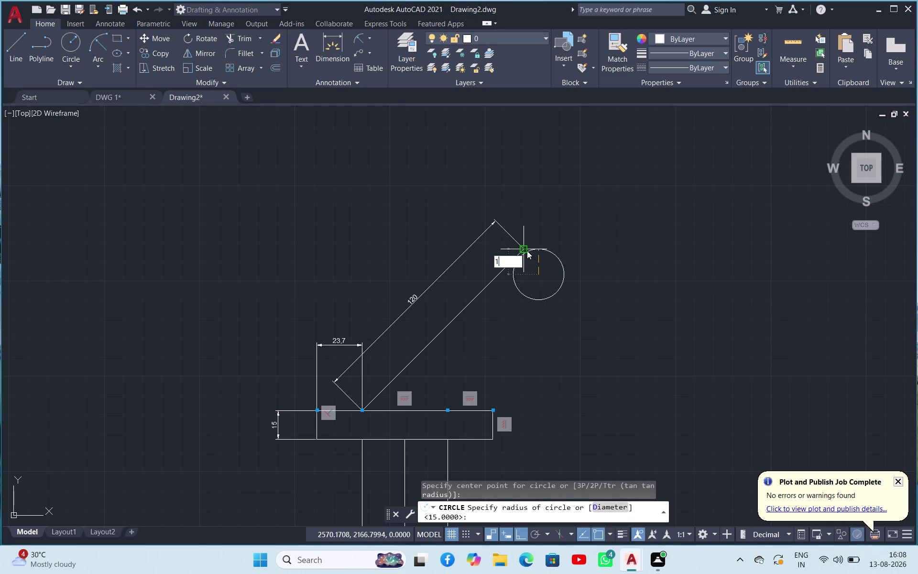
text(5)
key(Return)
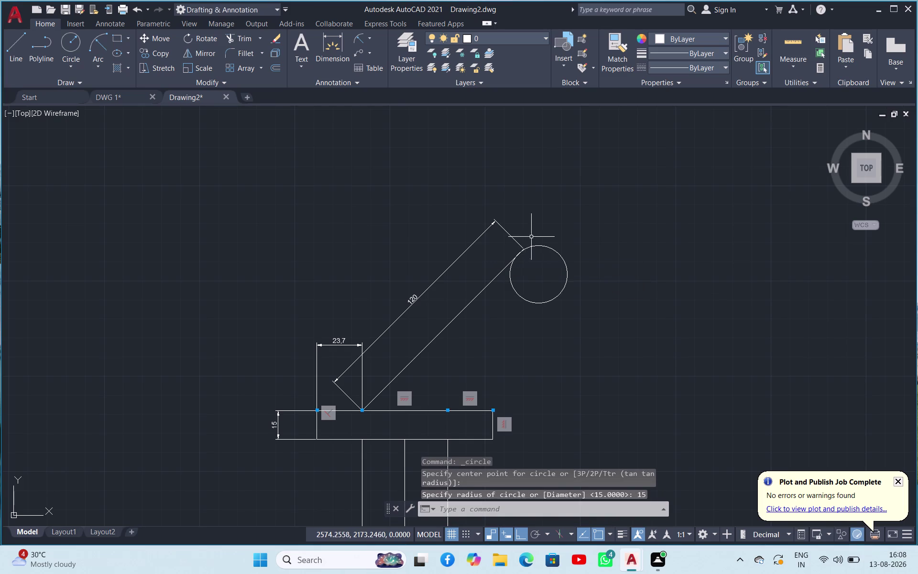
scroll(up, 3)
scroll(up, 3)
scroll(down, 3)
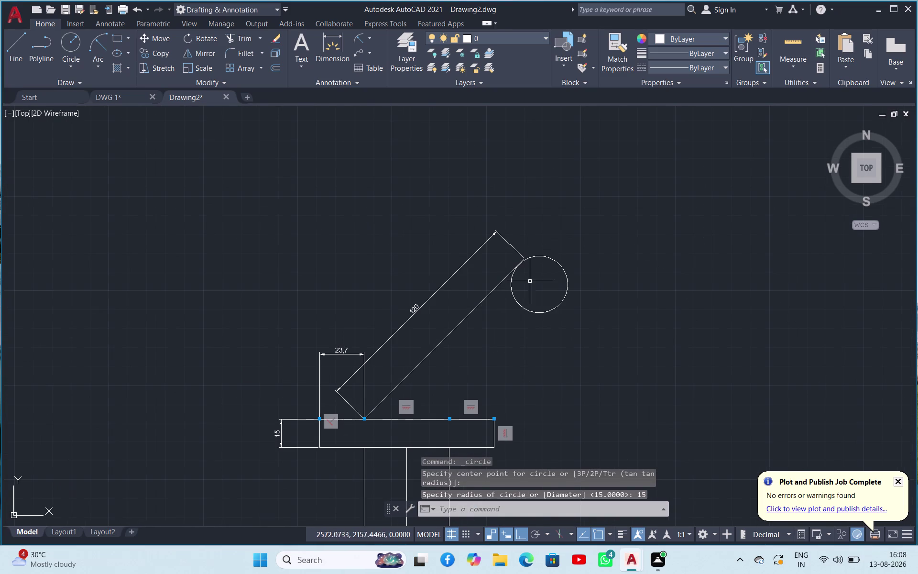
Move the circle's centre grip onto the arm's upper endpoint.
click(566, 270)
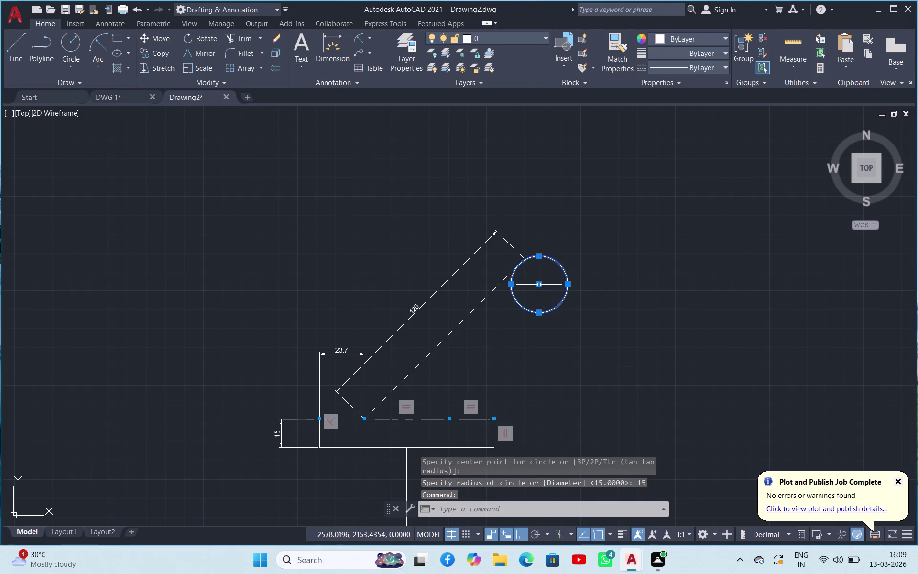
click(539, 286)
click(525, 262)
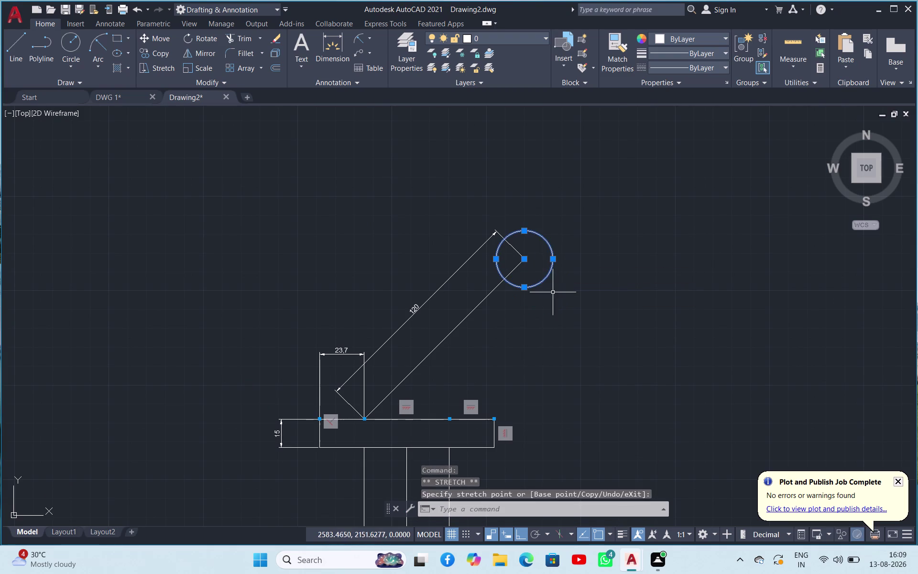
click(590, 309)
click(547, 334)
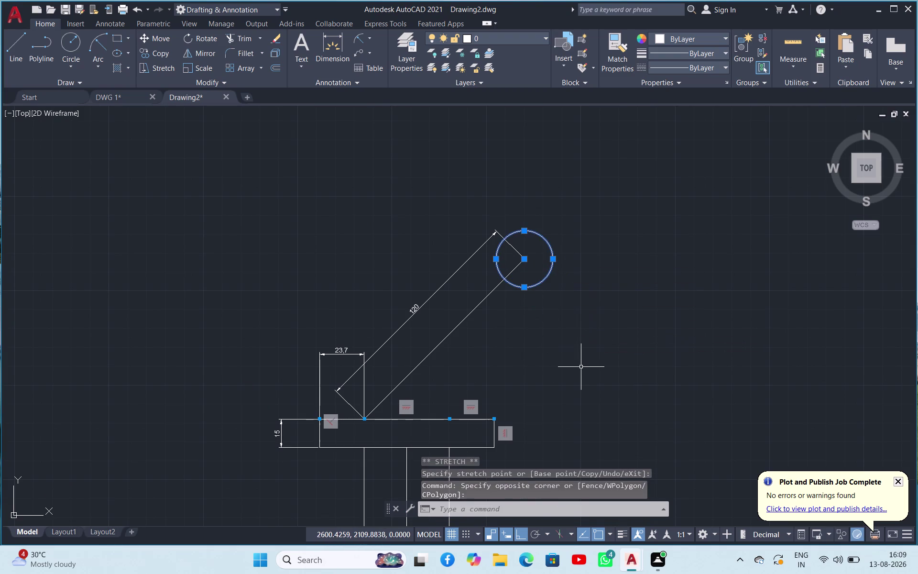
key(Escape)
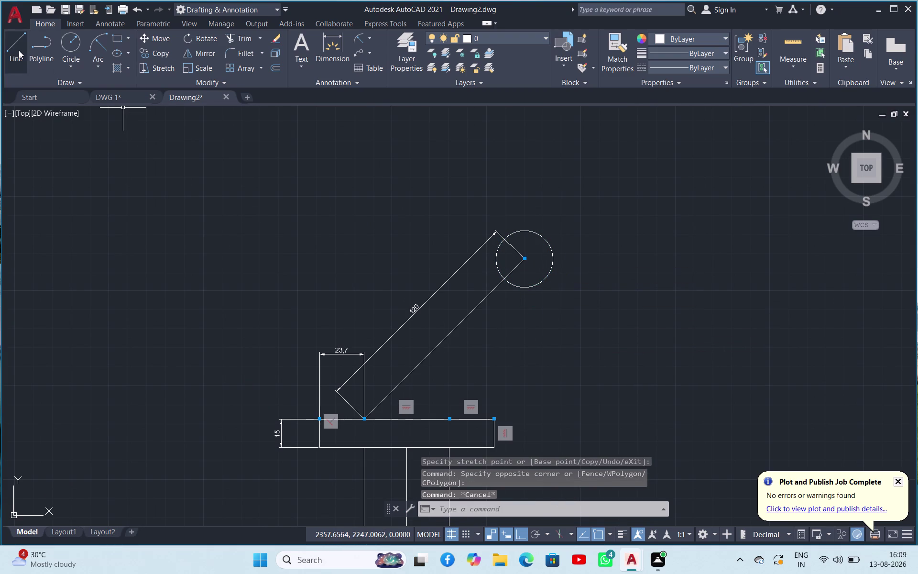
Draw a 45° line starting on the base block's top edge.
click(19, 50)
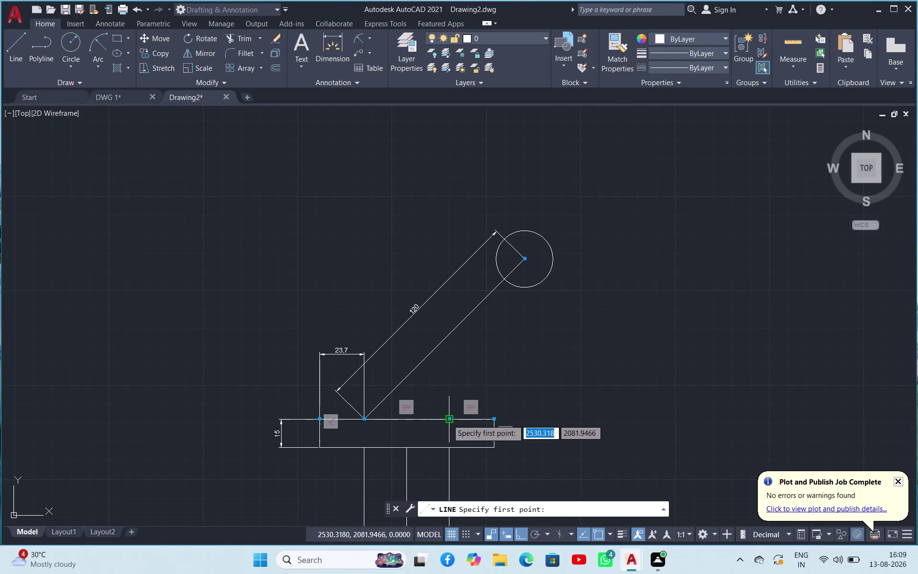
click(448, 419)
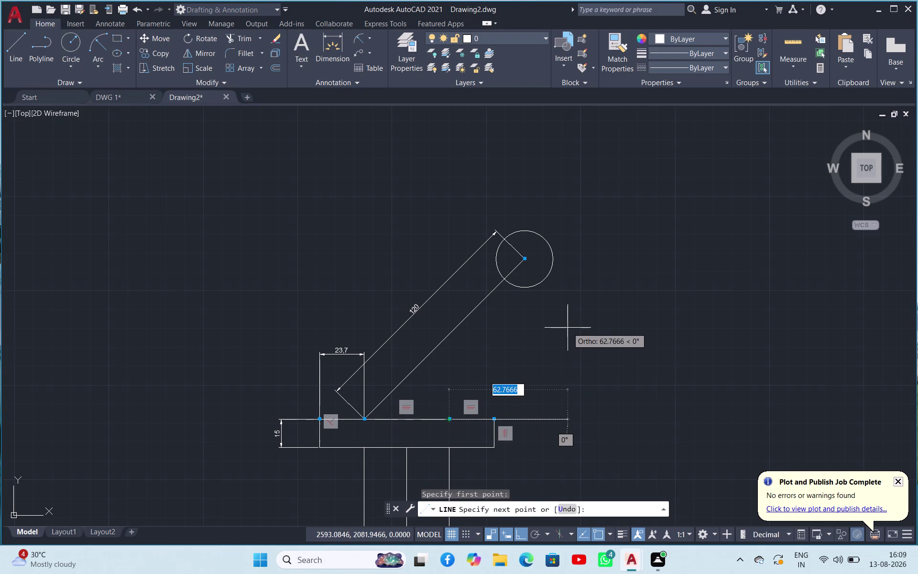
key(Tab)
text(45)
key(Return)
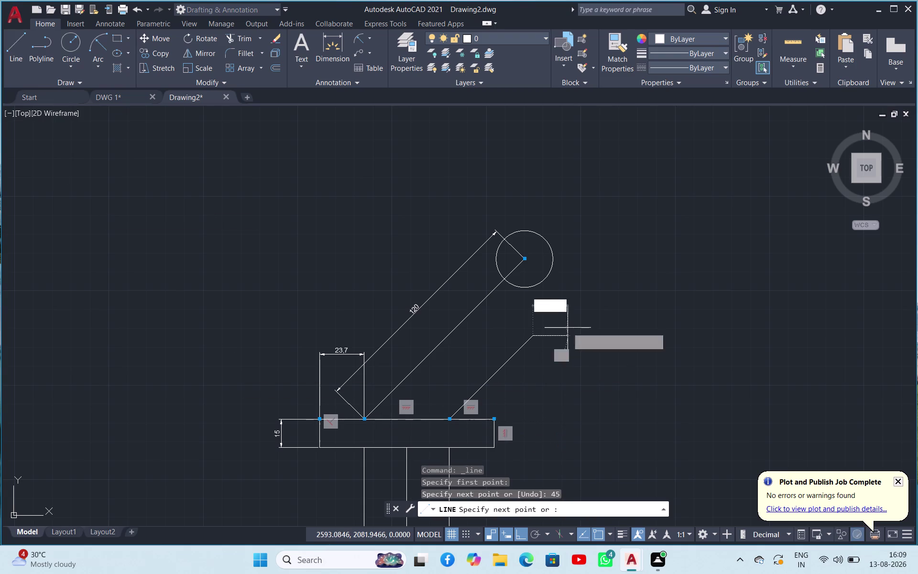
key(Escape)
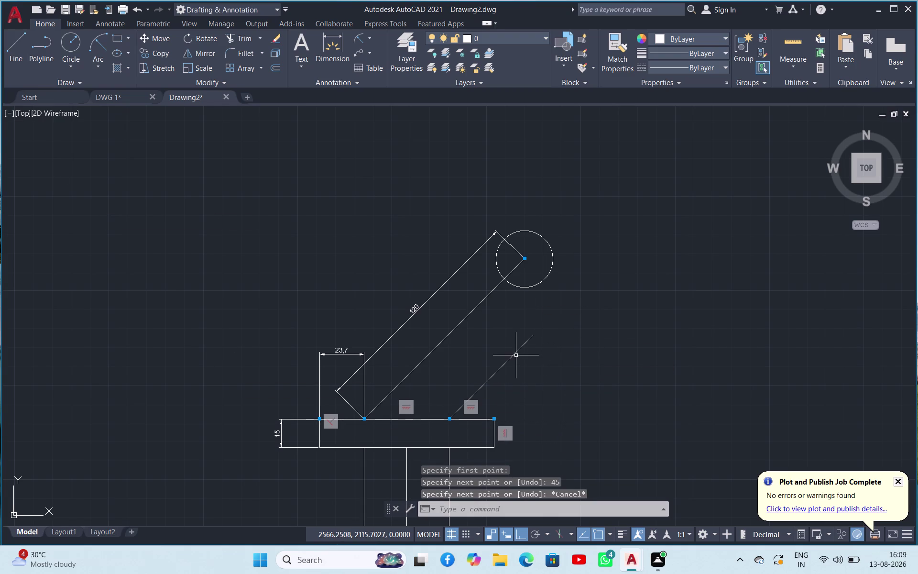
Lengthen the new 45° line from its end up beside the circle.
click(514, 352)
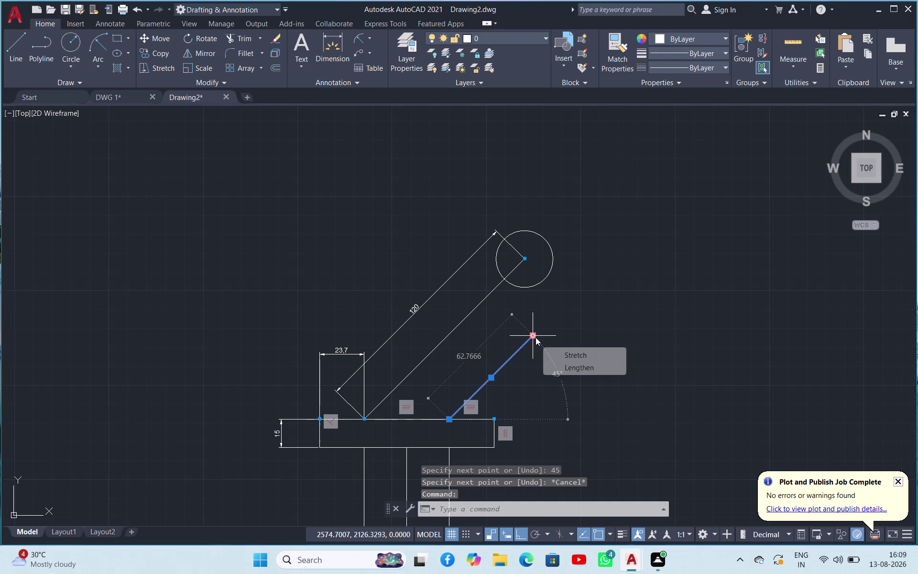
click(558, 365)
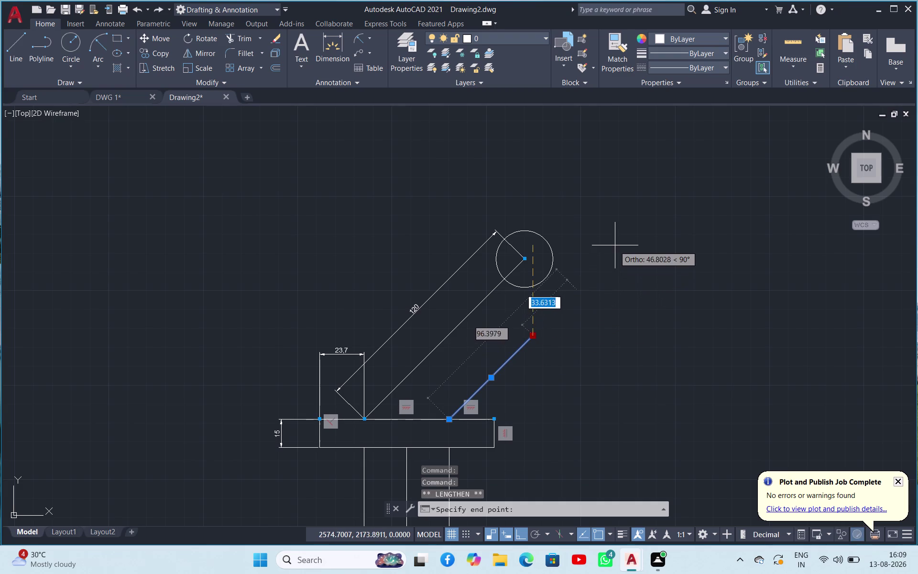
click(620, 244)
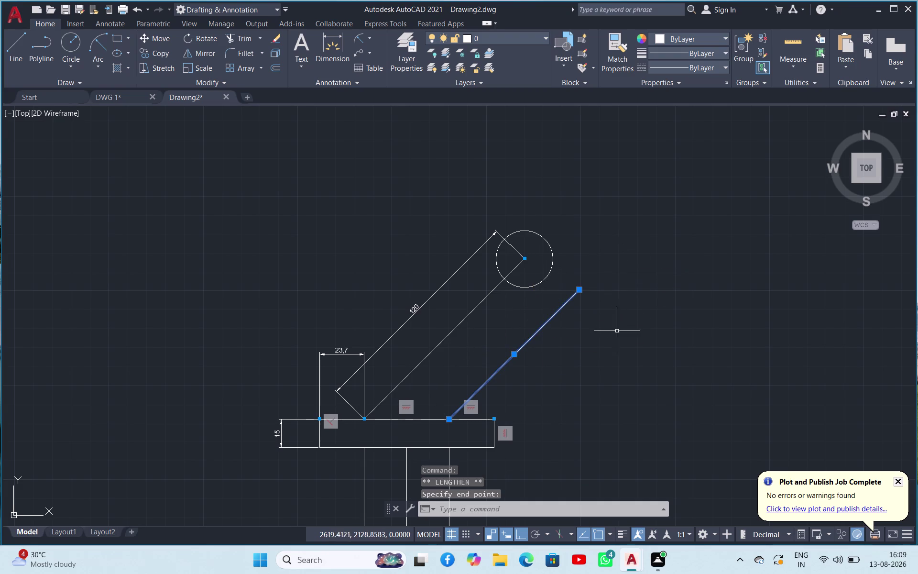
key(Escape)
key(Escape)
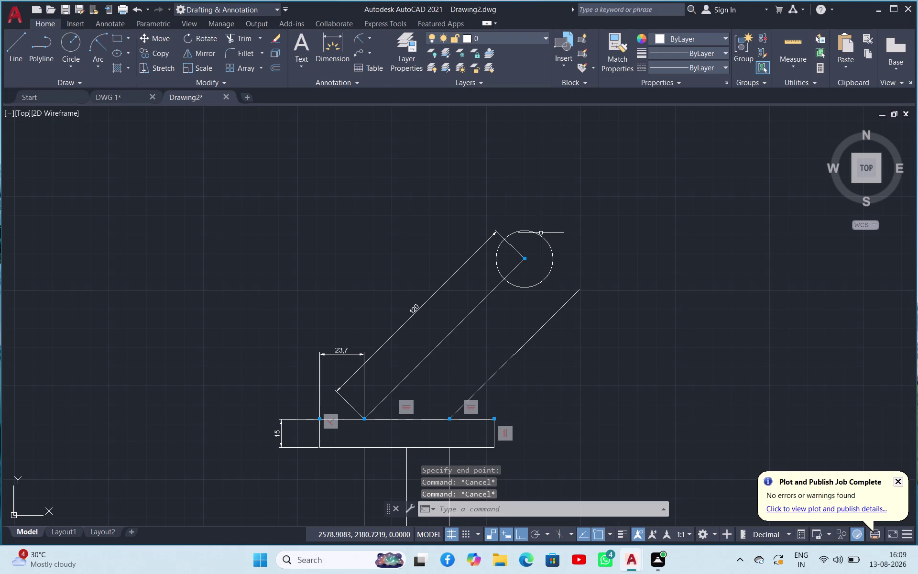
click(541, 236)
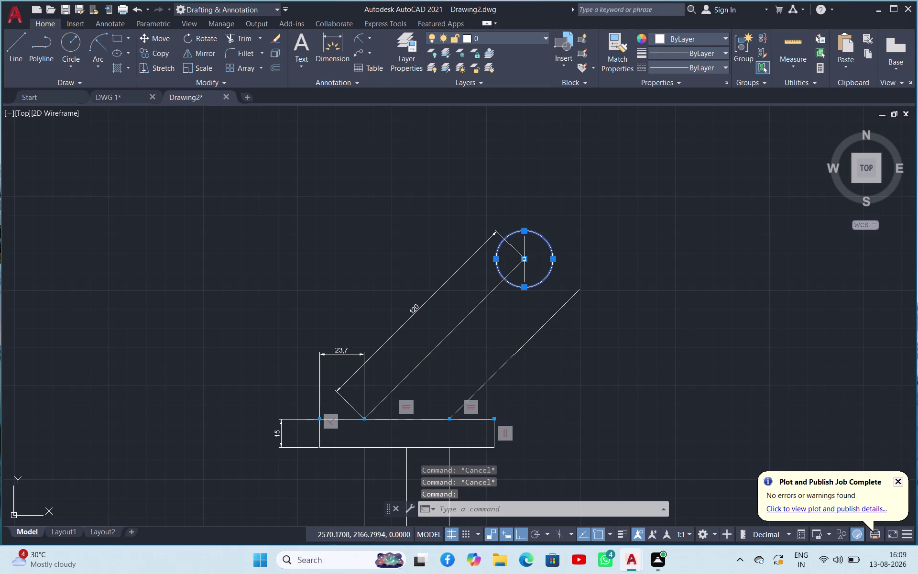
Move the circle away from the arm end, then undo the move.
click(527, 260)
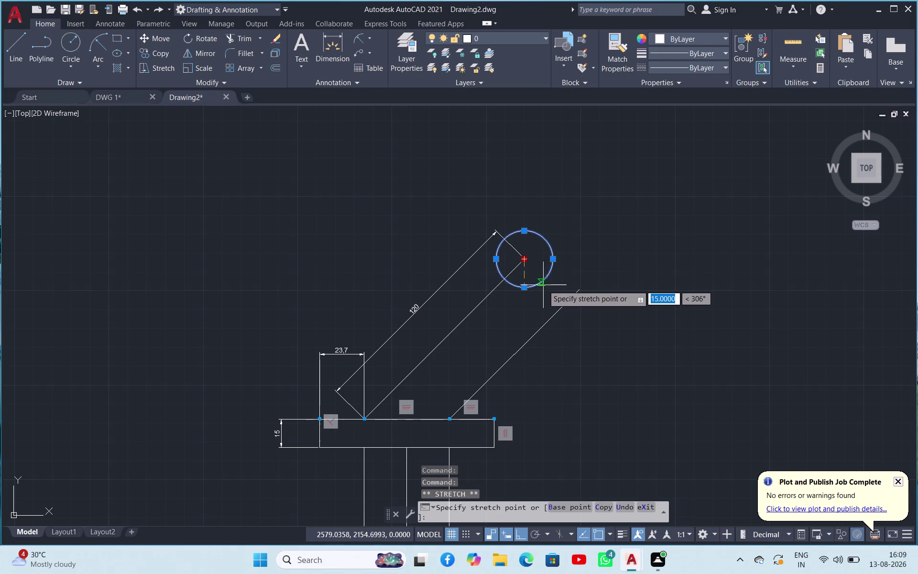
click(542, 282)
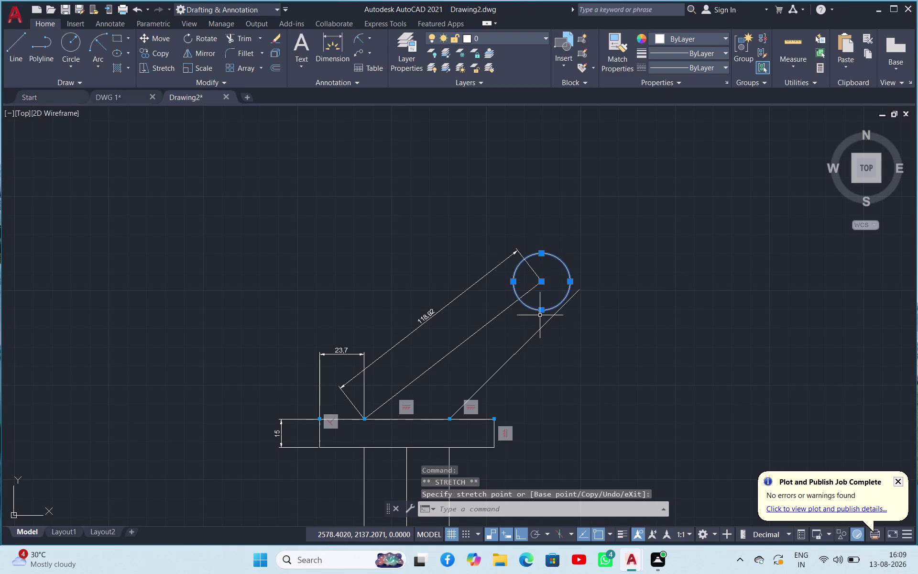
key(Escape)
key(ctrl+z)
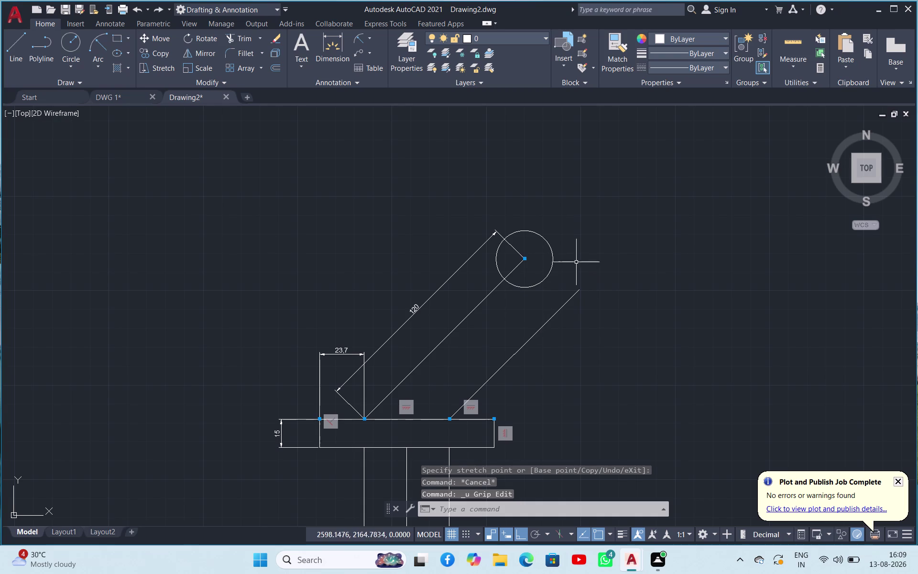
Start enlarging the circle's radius, cancel it, and undo five edits.
click(551, 272)
click(522, 290)
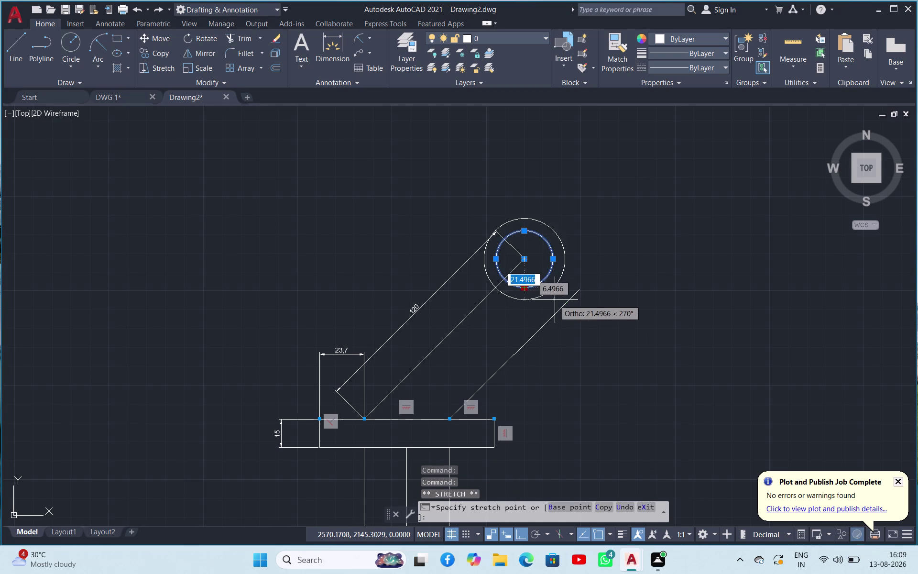
click(579, 289)
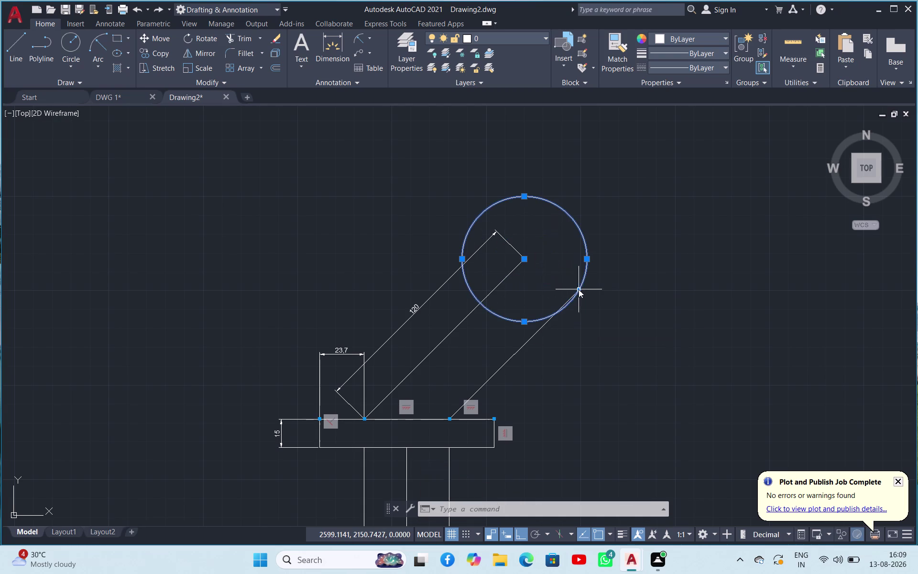
key(Escape)
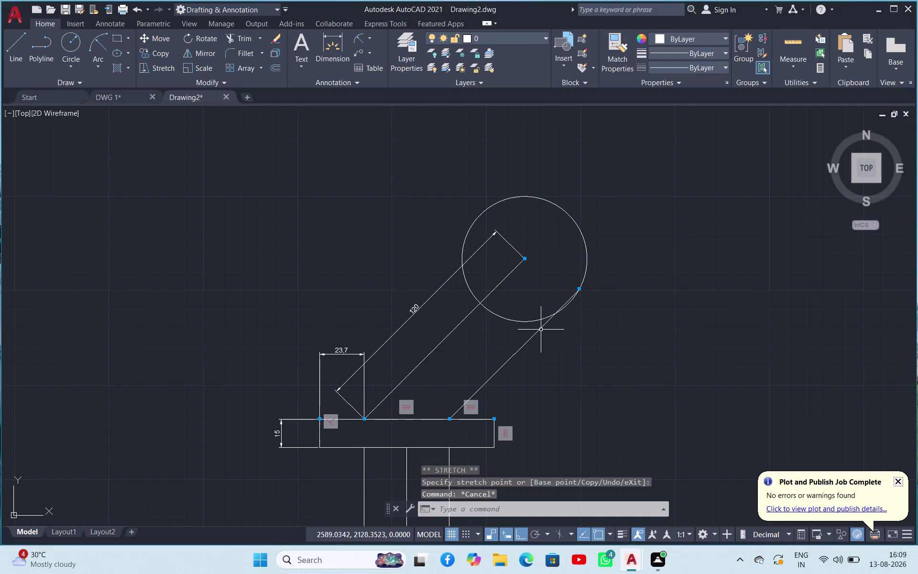
key(ctrl+z)
key(ctrl+z)
key(ctrl+z)
key(ctrl+z)
key(ctrl+z)
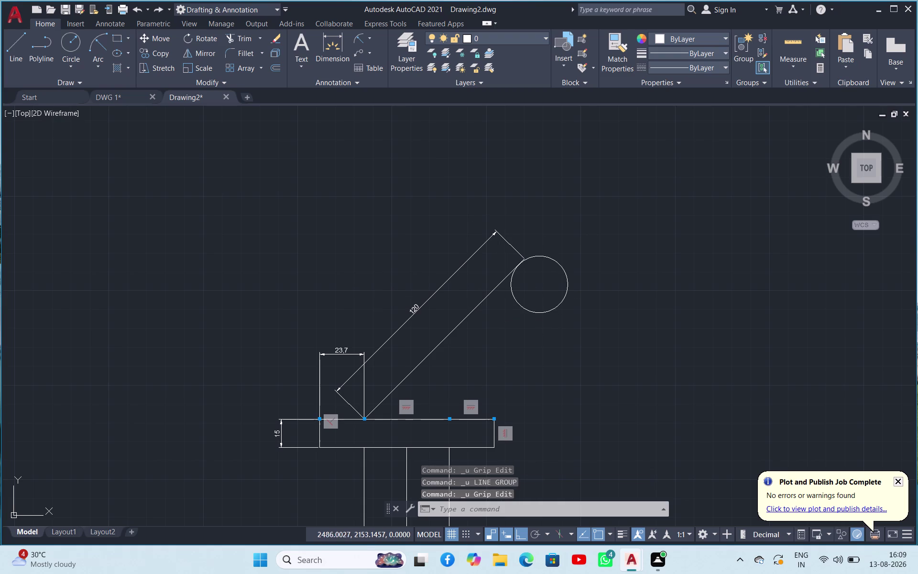
Undo nine more edits so the circle is removed.
key(ctrl+z)
key(ctrl+z)
key(ctrl+z)
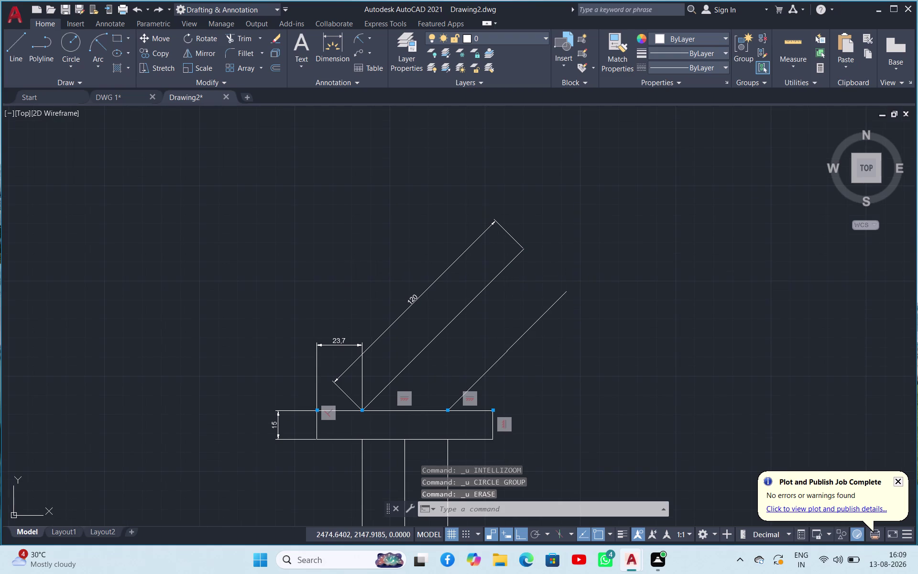
key(ctrl+z)
key(ctrl+z)
key(ctrl+z)
key(ctrl+z)
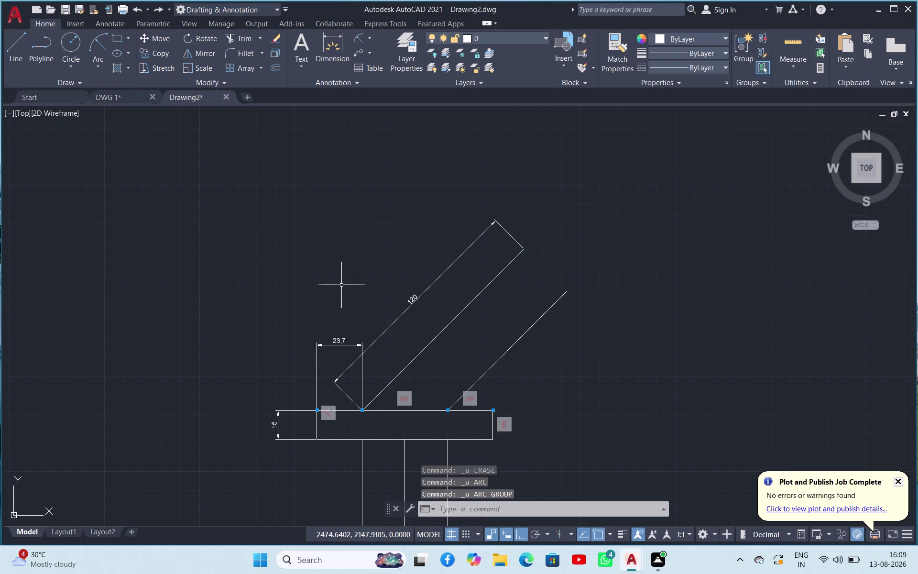
key(ctrl+z)
key(ctrl+z)
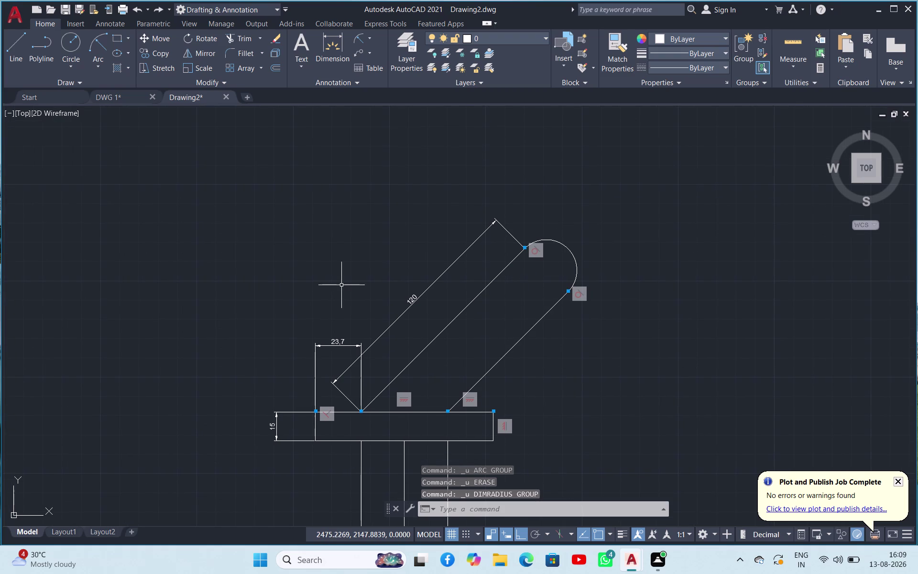
Erase the rounded capping arc at the inclined arm's end, after a cancelled radius dimension.
click(361, 38)
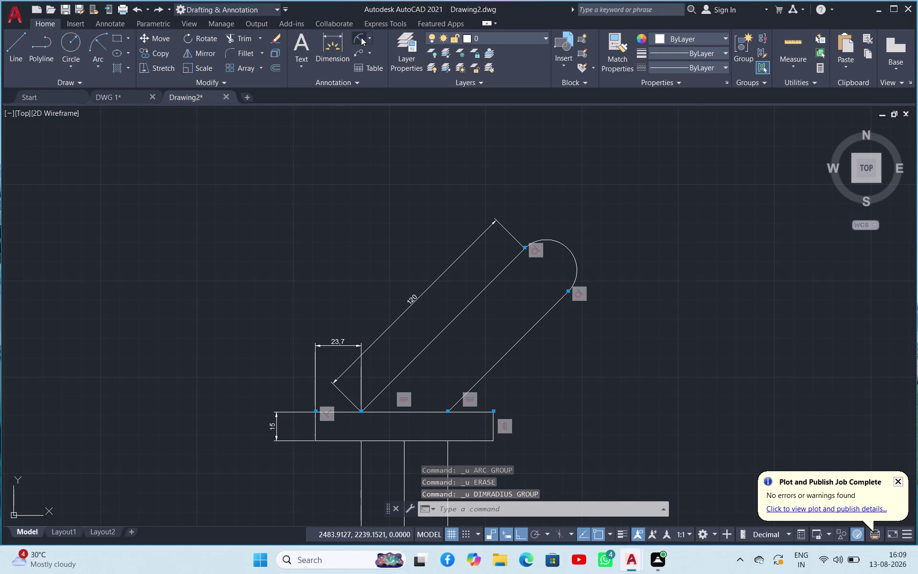
click(566, 248)
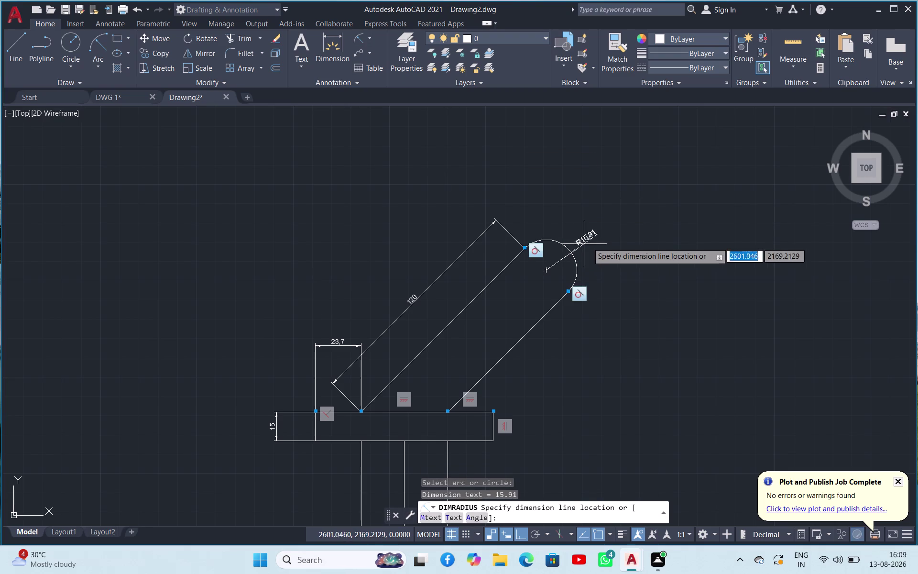
key(Escape)
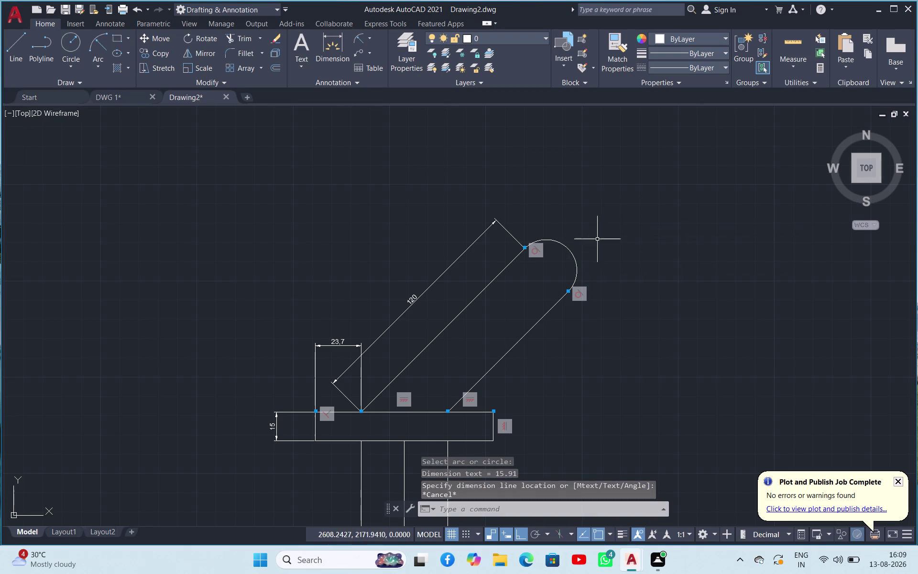
click(575, 257)
key(Delete)
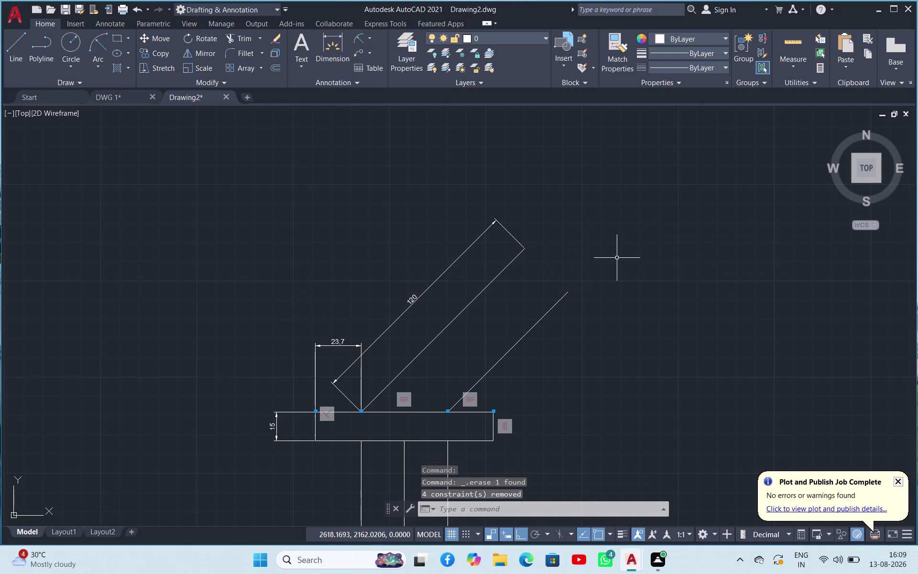
click(551, 308)
right_click(551, 309)
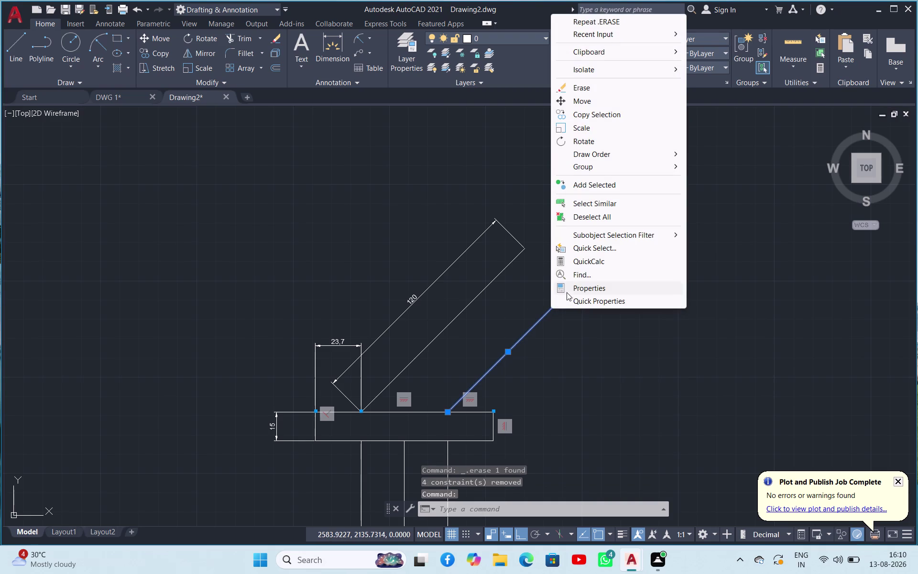
click(576, 285)
scroll(down, 3)
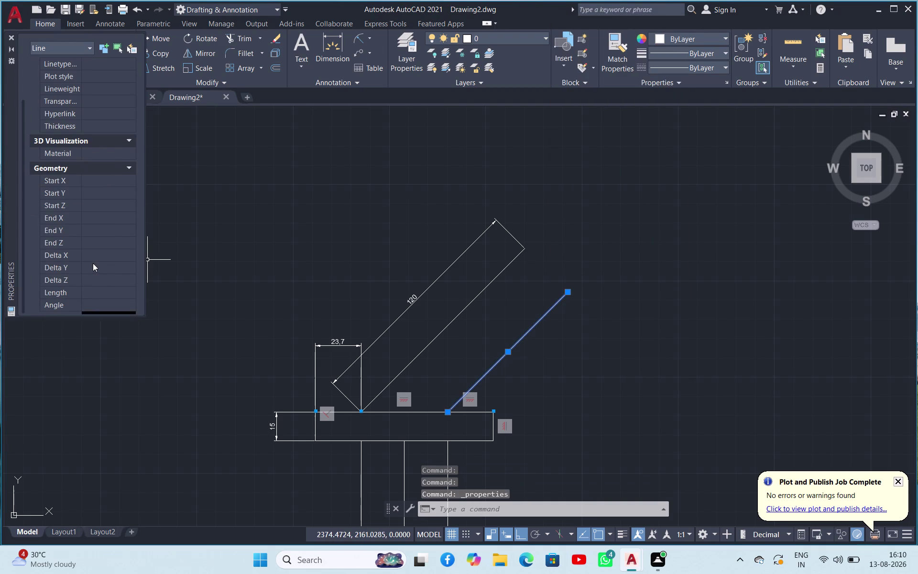
scroll(down, 3)
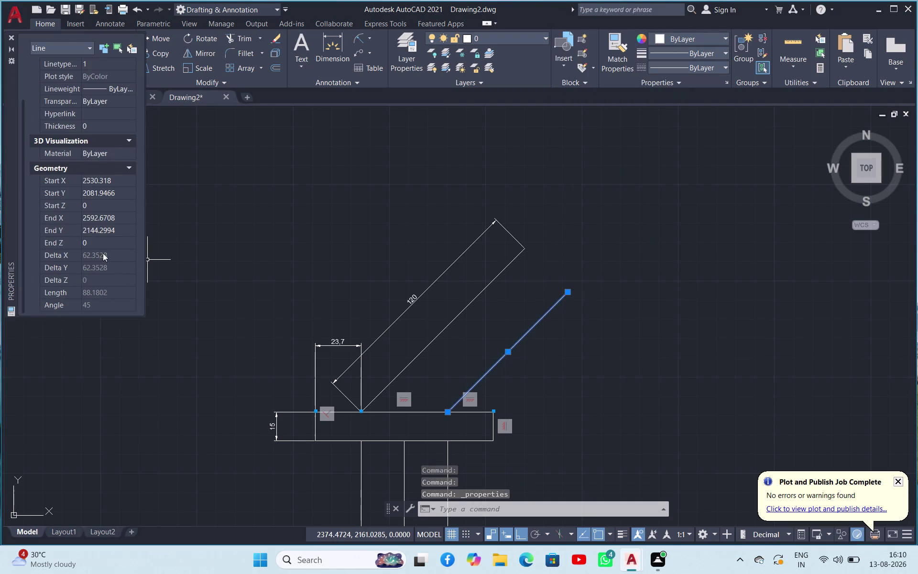
double_click(111, 292)
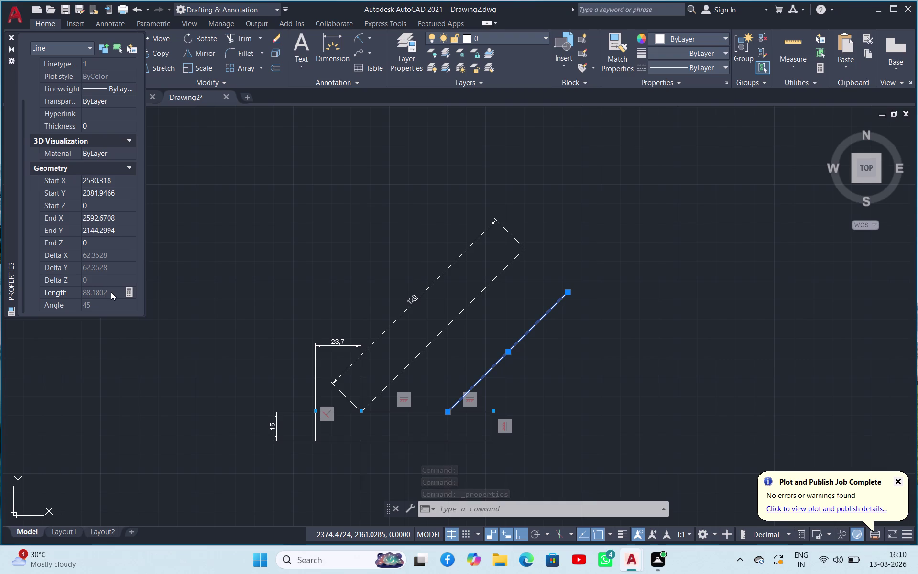
double_click(111, 295)
click(103, 294)
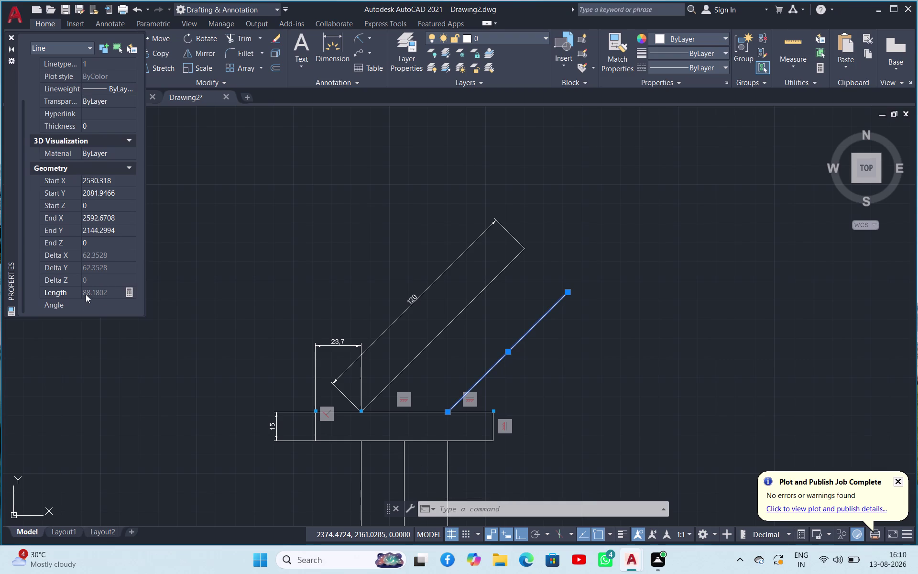
double_click(95, 288)
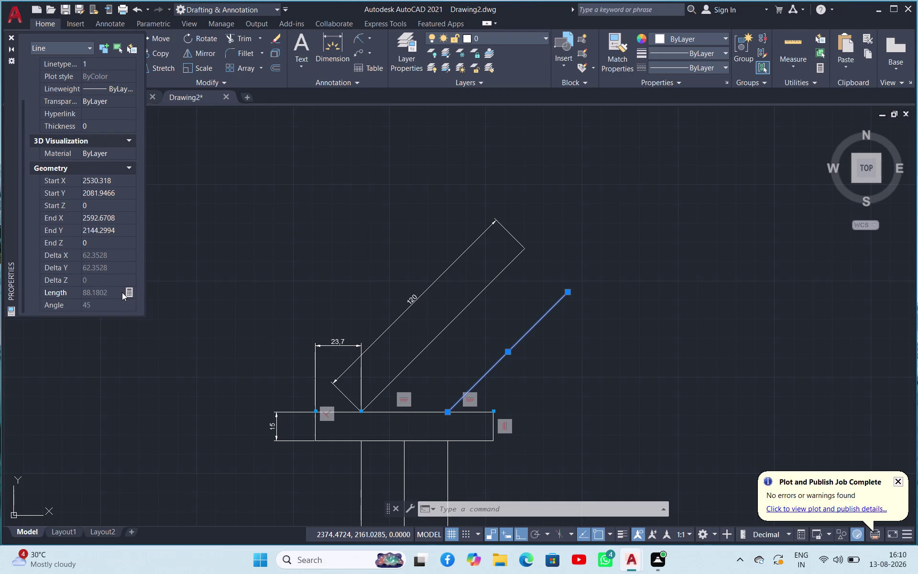
click(127, 292)
click(127, 291)
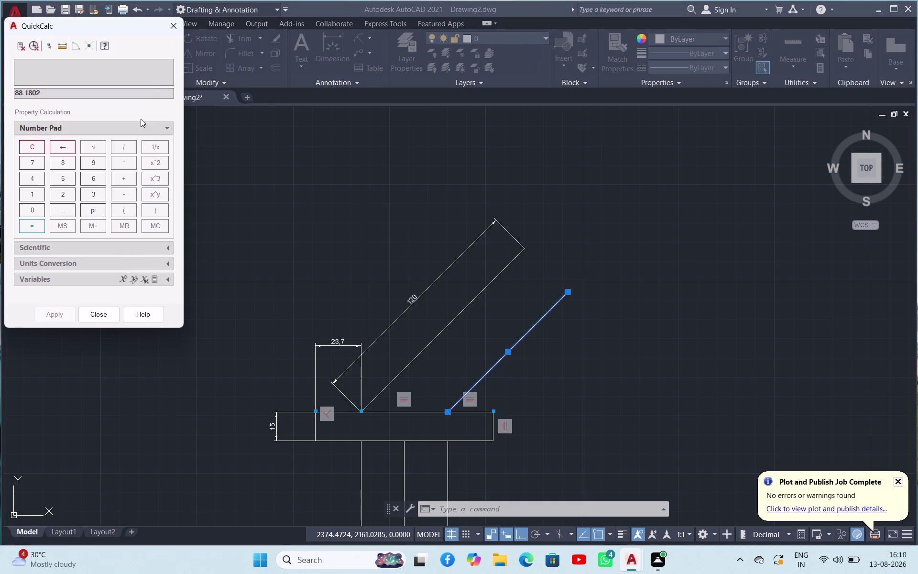
click(171, 27)
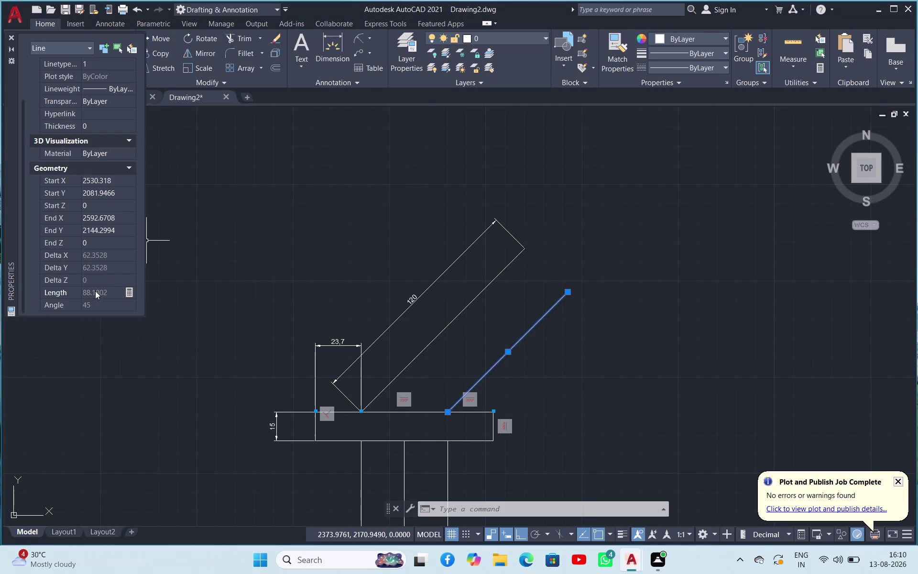
double_click(94, 291)
scroll(up, 3)
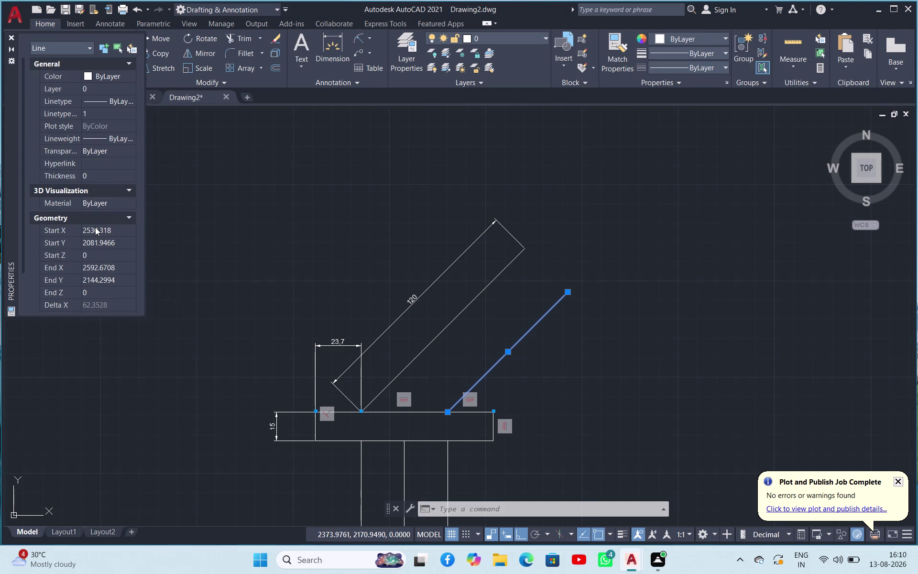
click(6, 37)
click(9, 40)
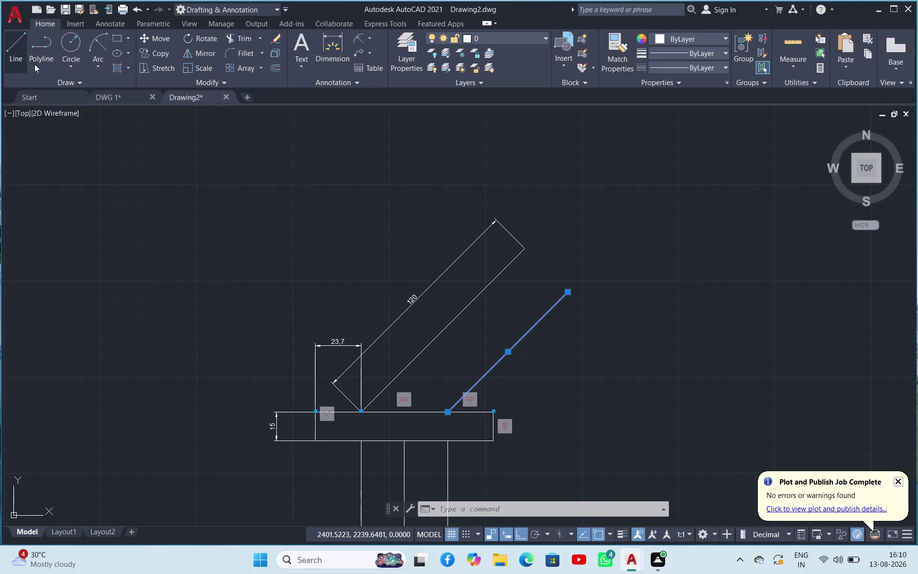
Erase the outer inclined line and bring the lower stem into view.
key(Delete)
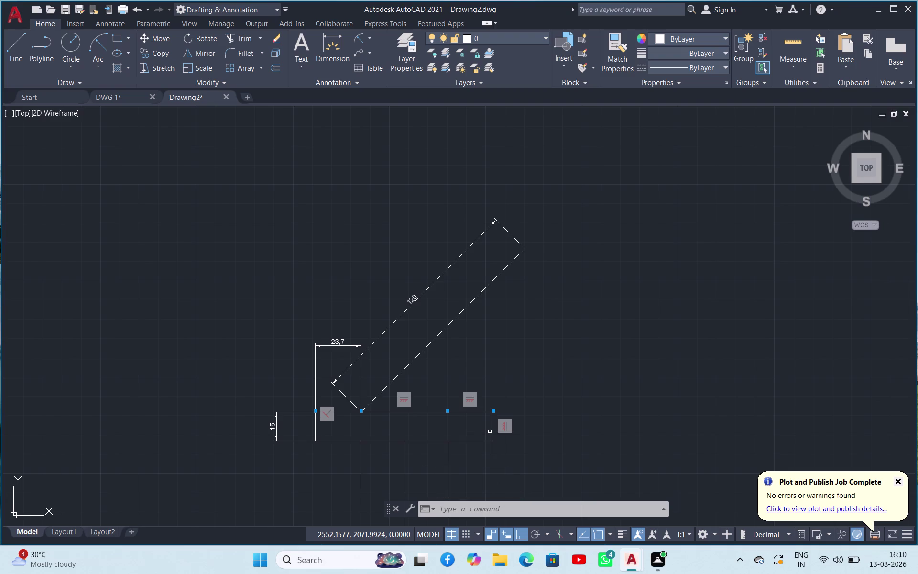
scroll(down, 3)
scroll(up, 3)
scroll(down, 3)
scroll(up, 3)
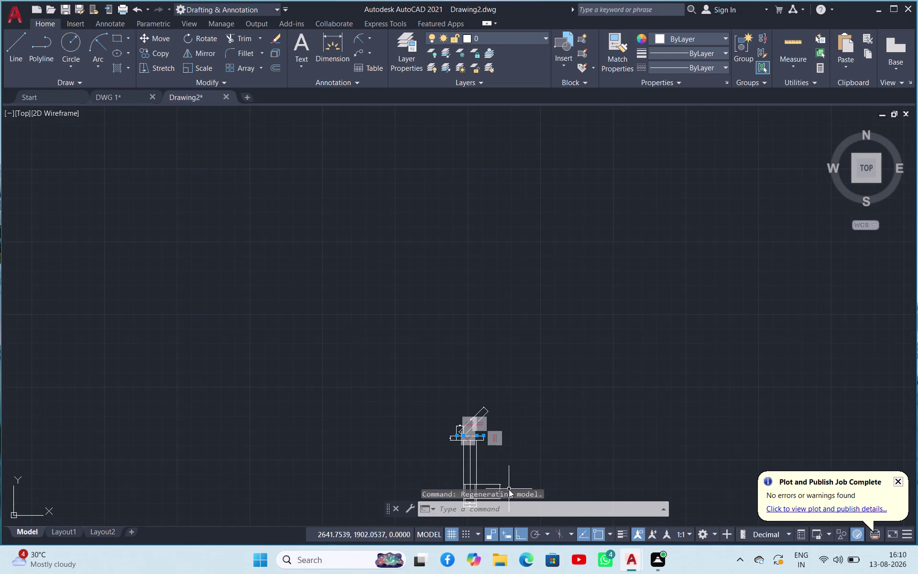
scroll(down, 3)
scroll(up, 3)
middle_drag(521, 460, 649, 287)
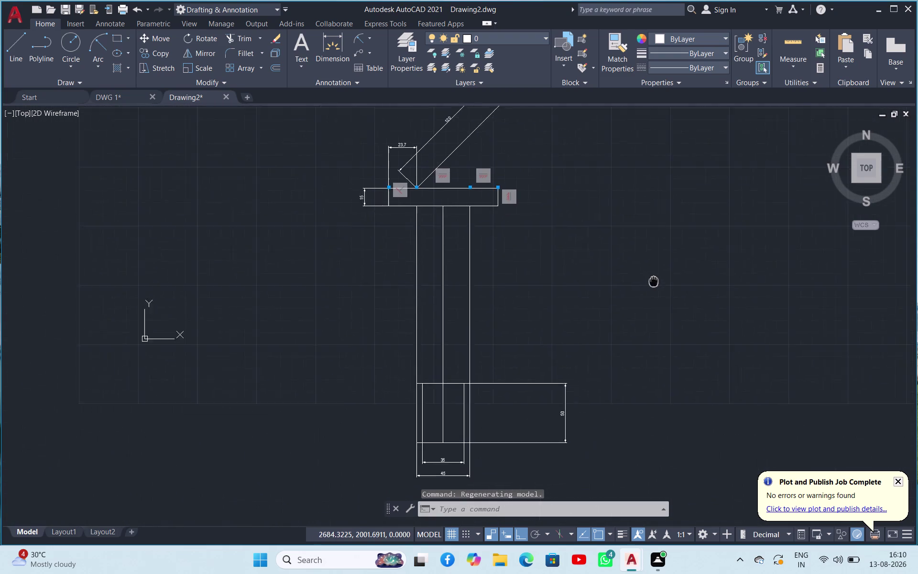
middle_drag(649, 288, 678, 205)
scroll(down, 3)
scroll(up, 3)
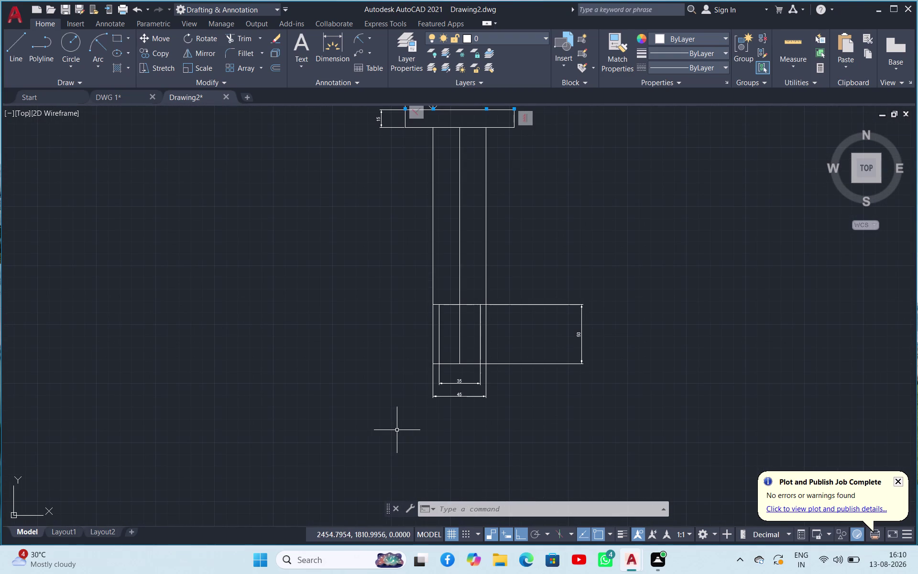
click(434, 259)
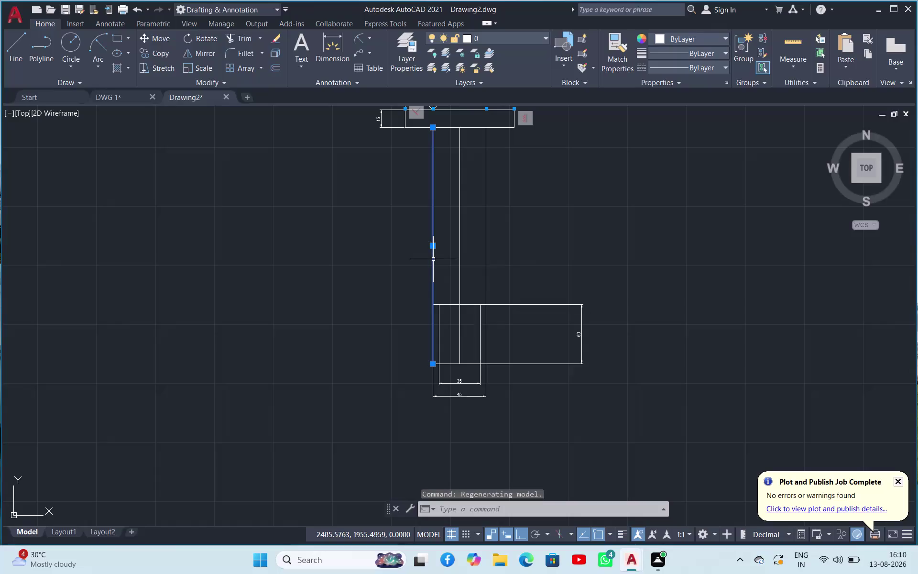
right_click(433, 259)
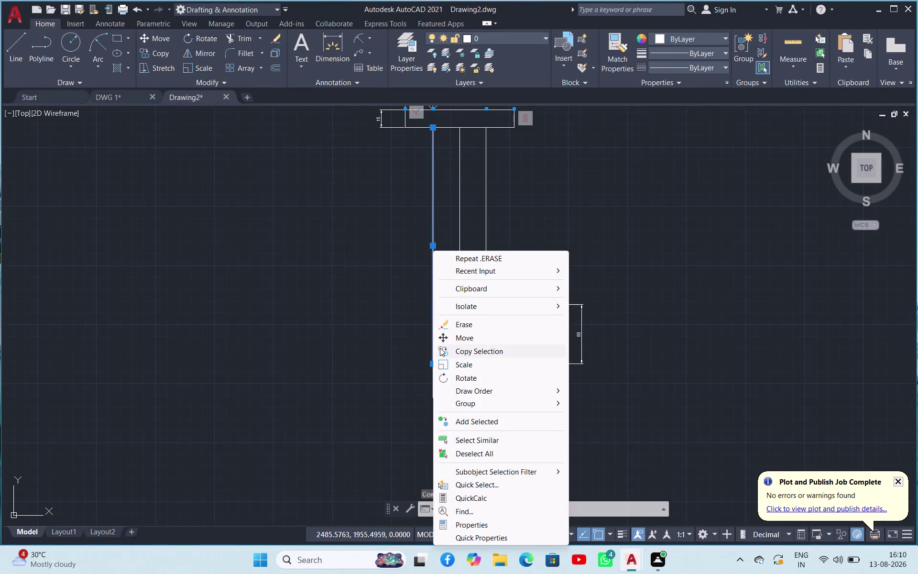
click(455, 348)
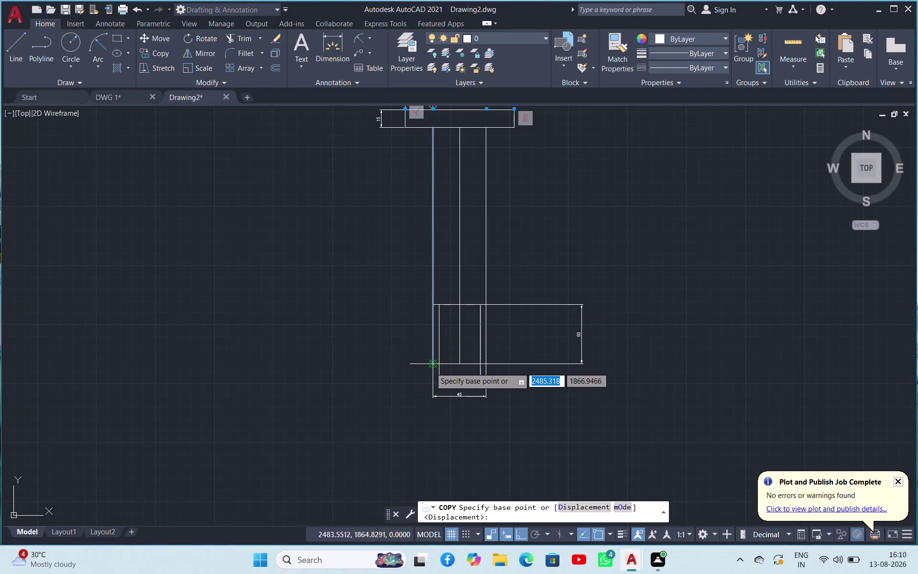
click(431, 367)
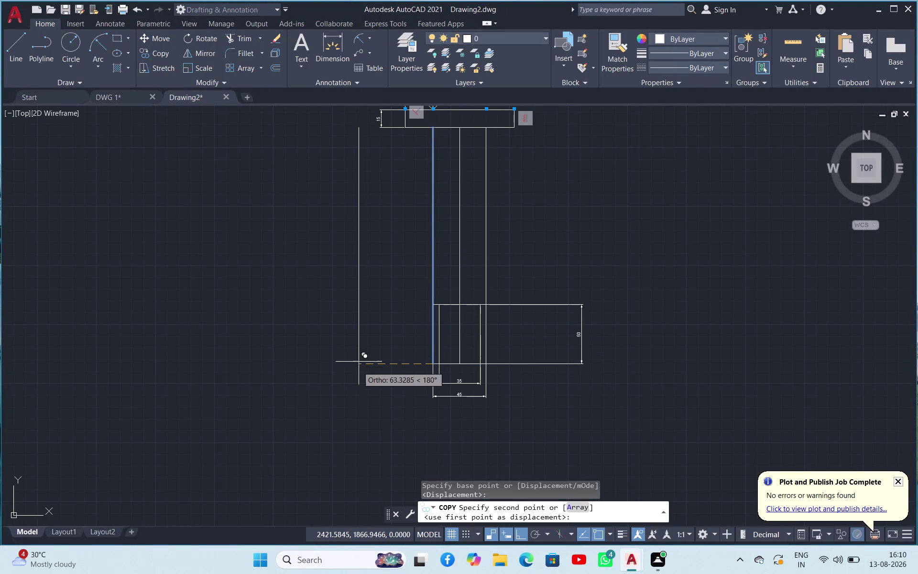
text(100)
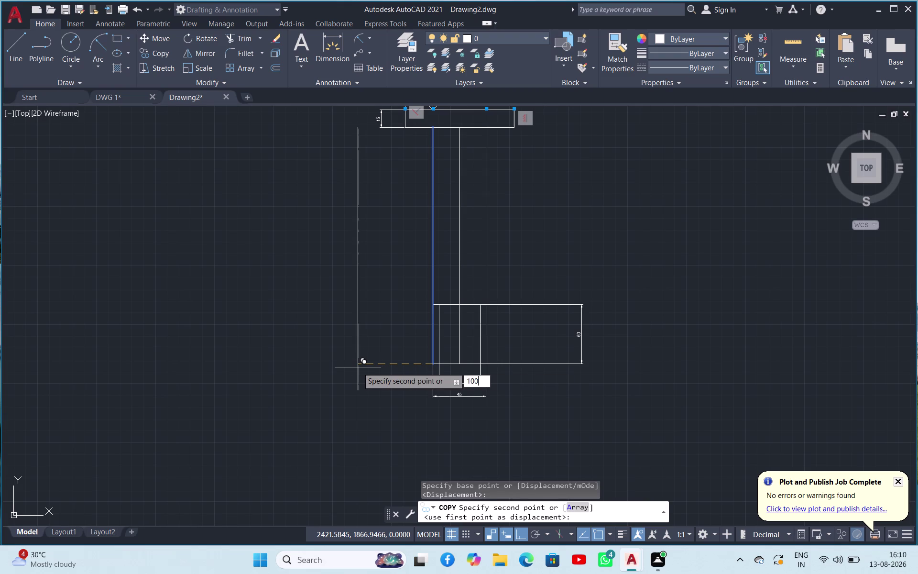
key(Return)
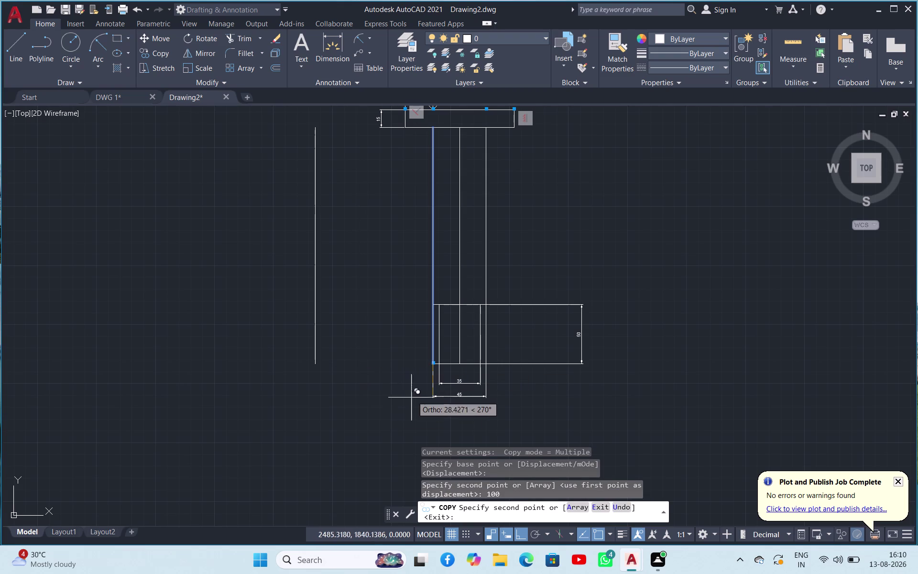
key(Escape)
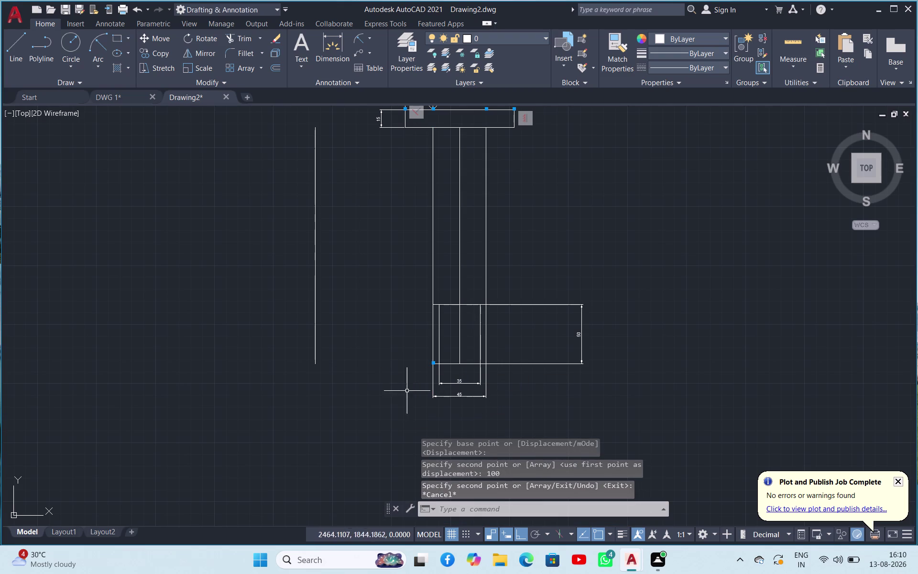
click(314, 308)
key(Delete)
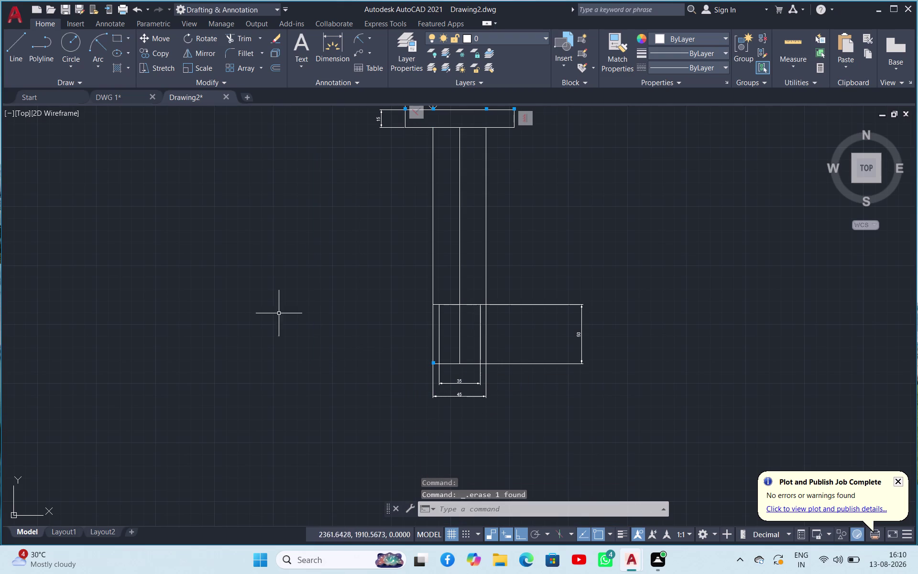
click(435, 233)
Copy the stem's left edge line 102 units to the left from its bottom endpoint.
right_click(445, 266)
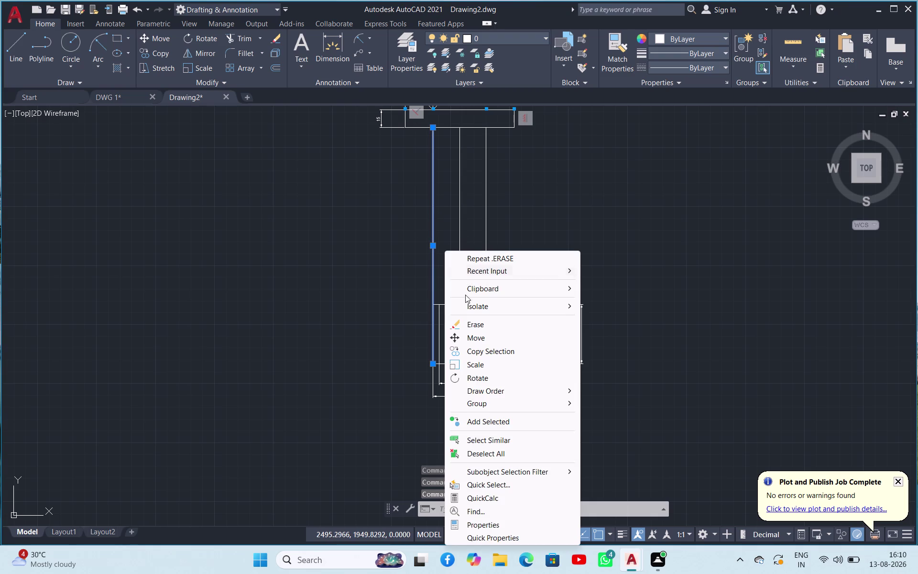
click(481, 357)
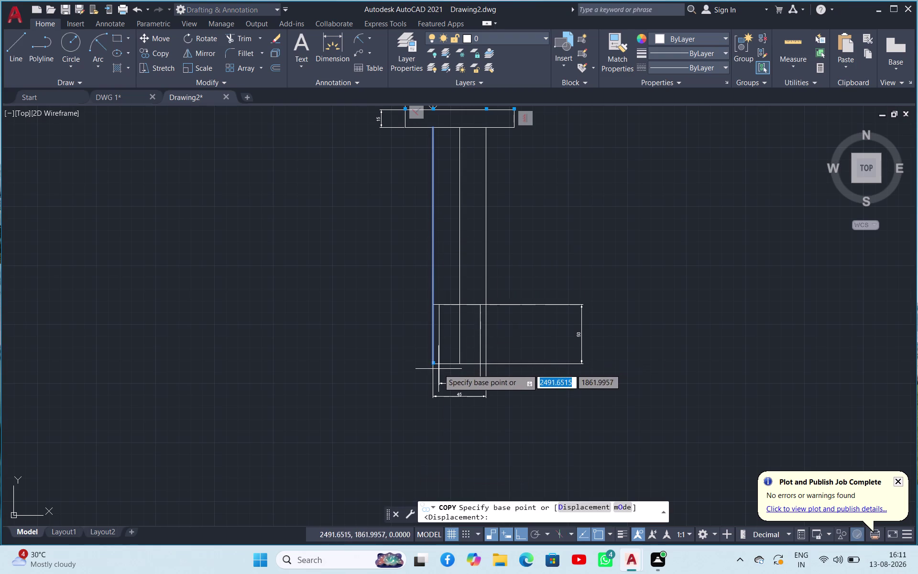
click(436, 365)
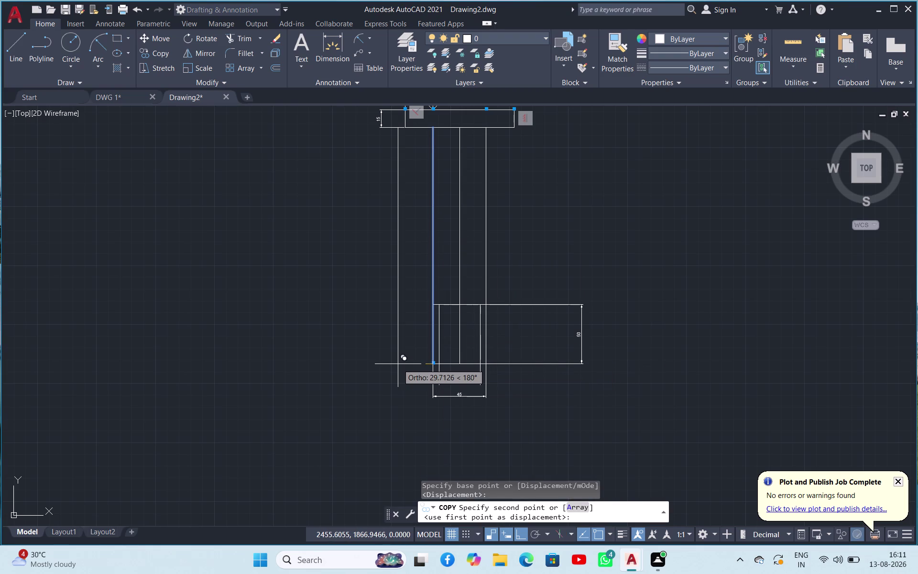
text(102)
key(Return)
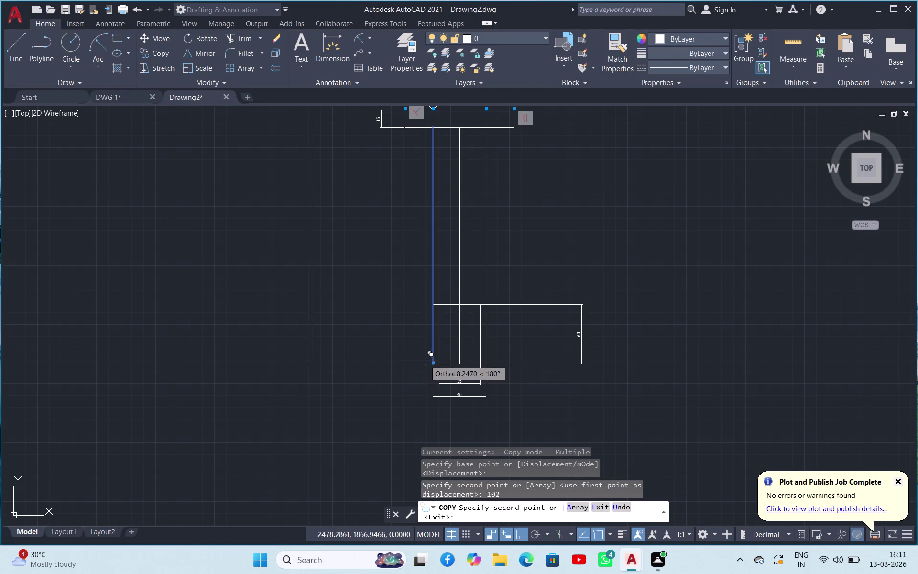
key(Escape)
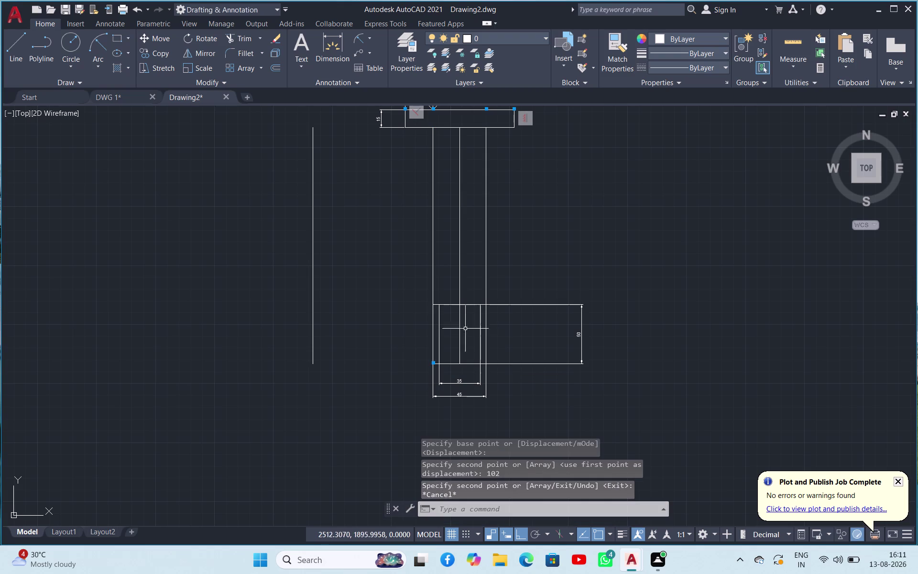
click(487, 292)
Copy the stem's right edge line 102 units to the right from its bottom endpoint.
right_click(488, 292)
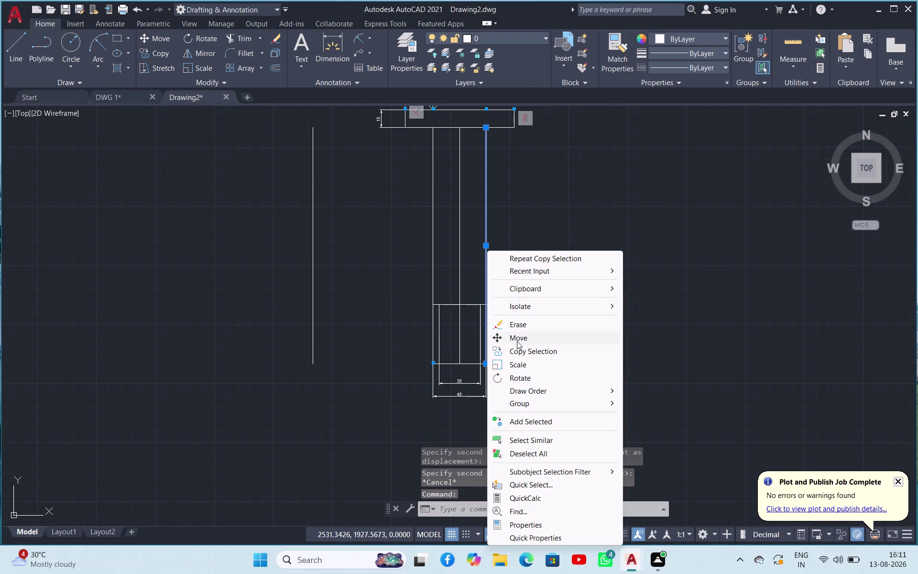
click(516, 346)
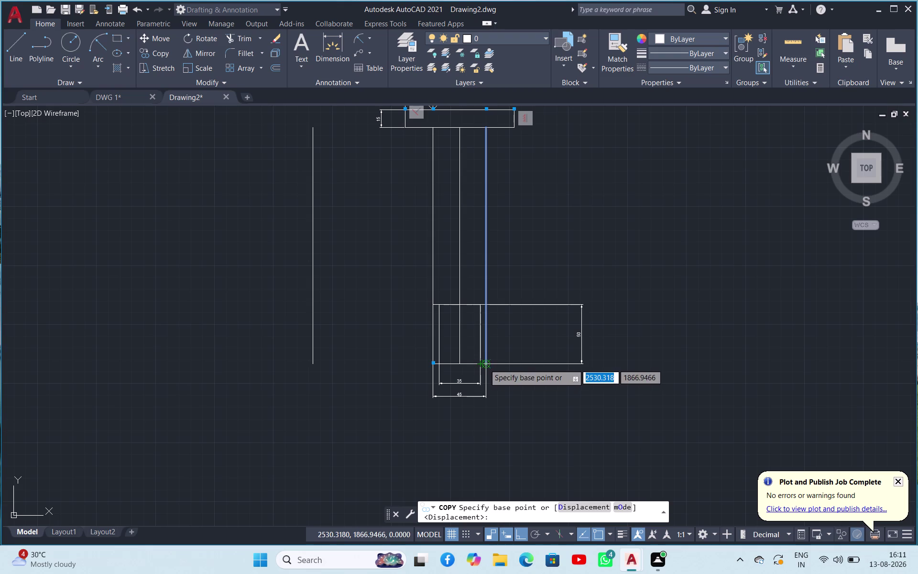
click(486, 363)
text(1)
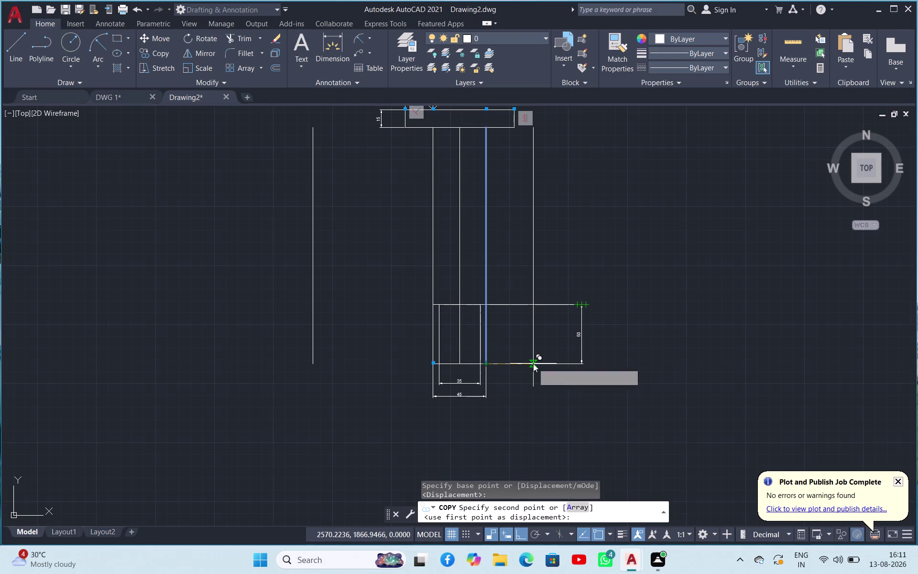
text(02)
key(Return)
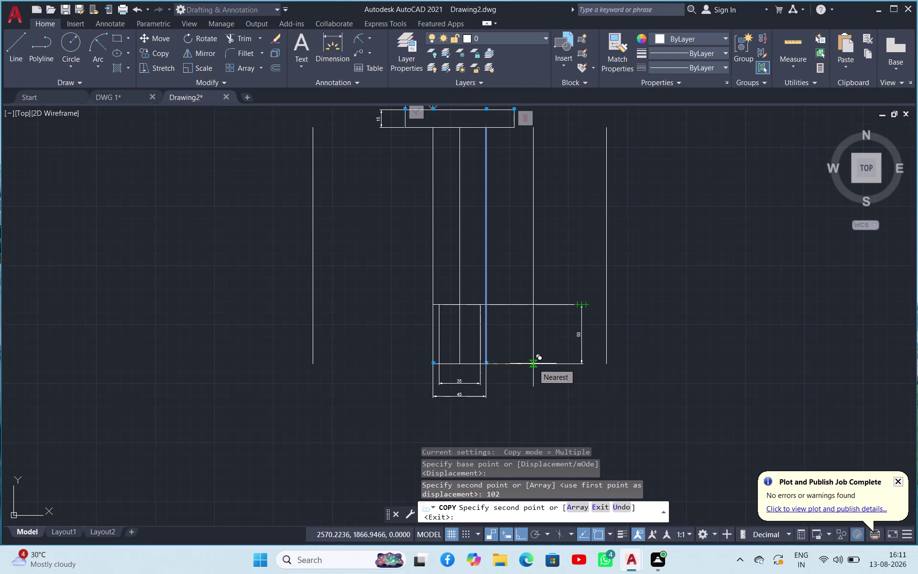
key(Escape)
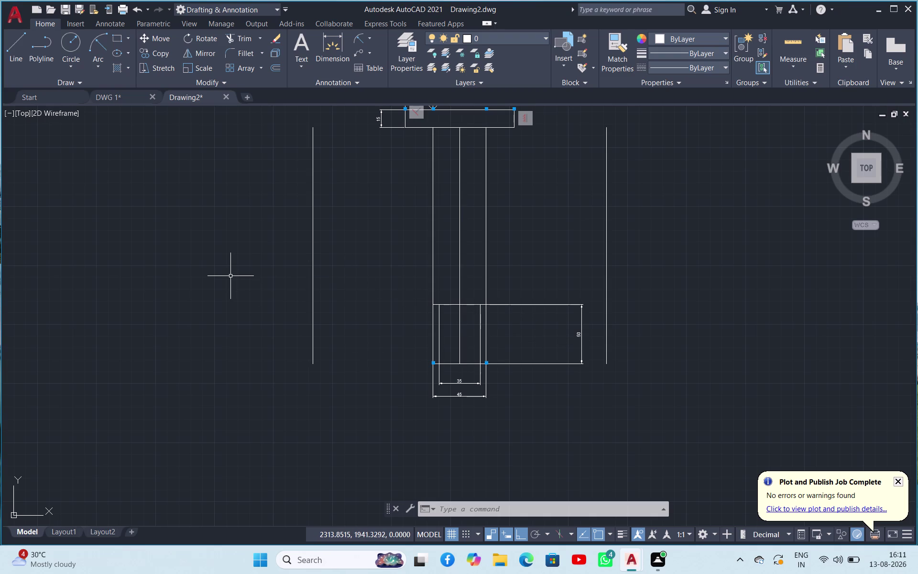
click(312, 280)
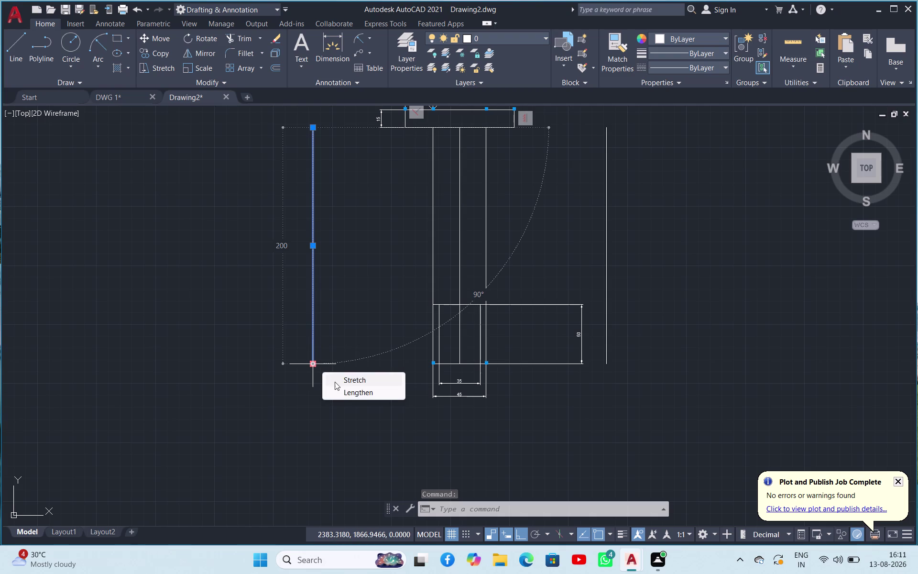
Stretch the bottom ends of both 102-offset lines down below the lower block.
click(340, 382)
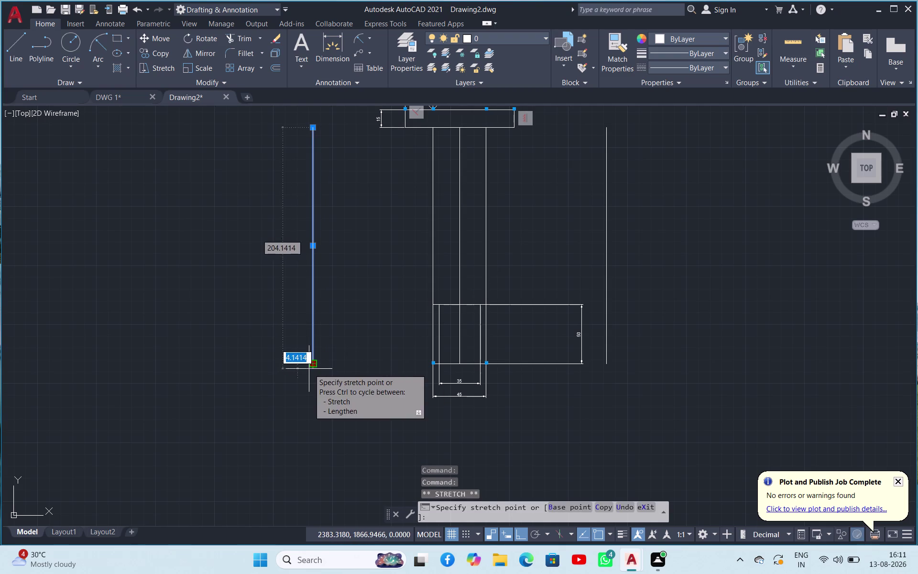
click(299, 449)
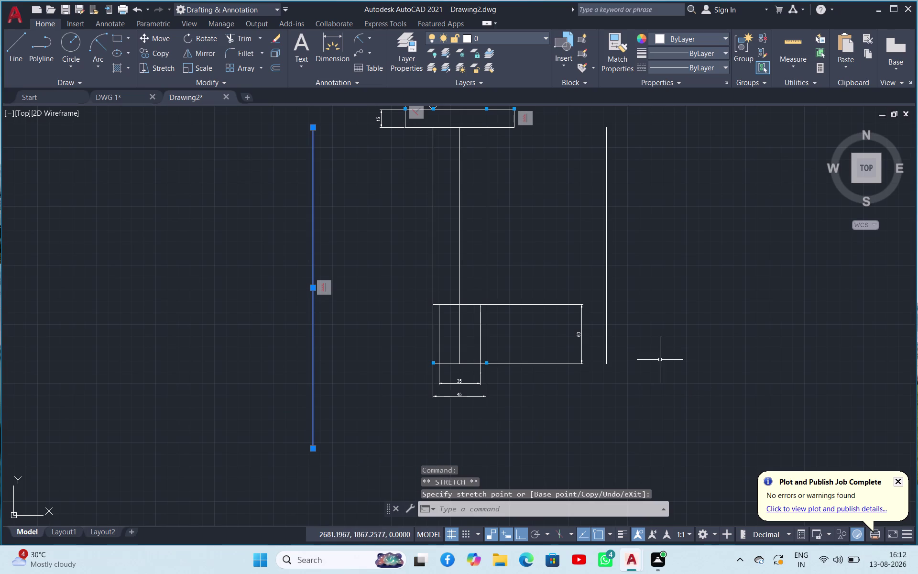
click(608, 320)
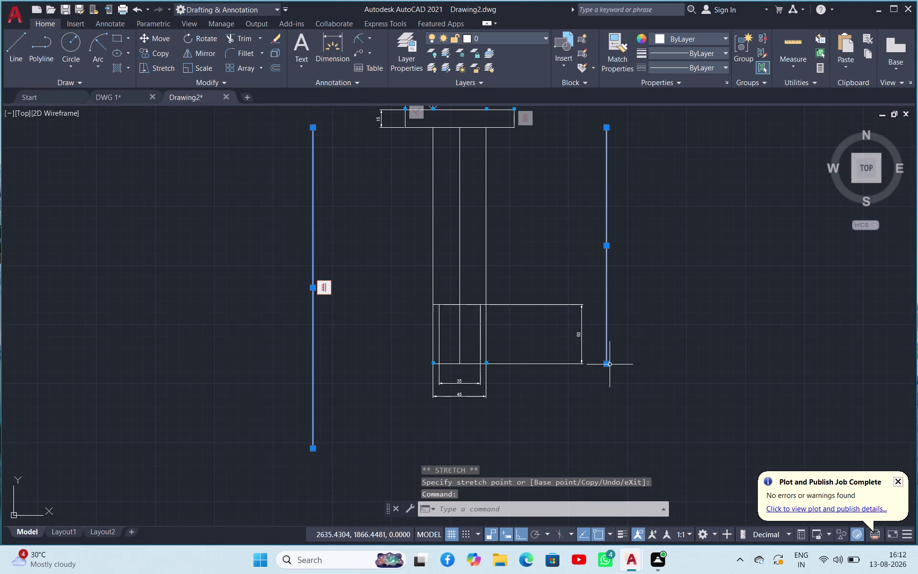
click(629, 383)
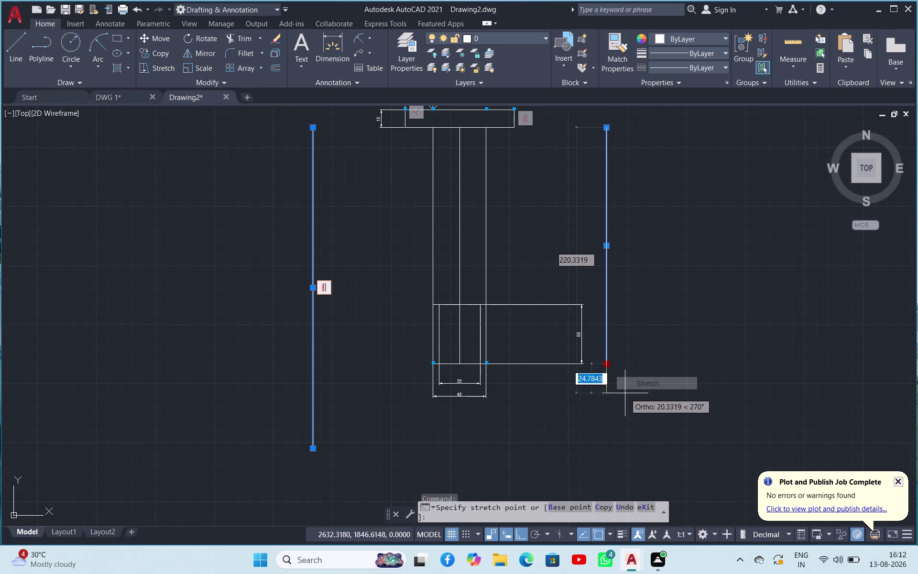
drag(597, 465, 602, 464)
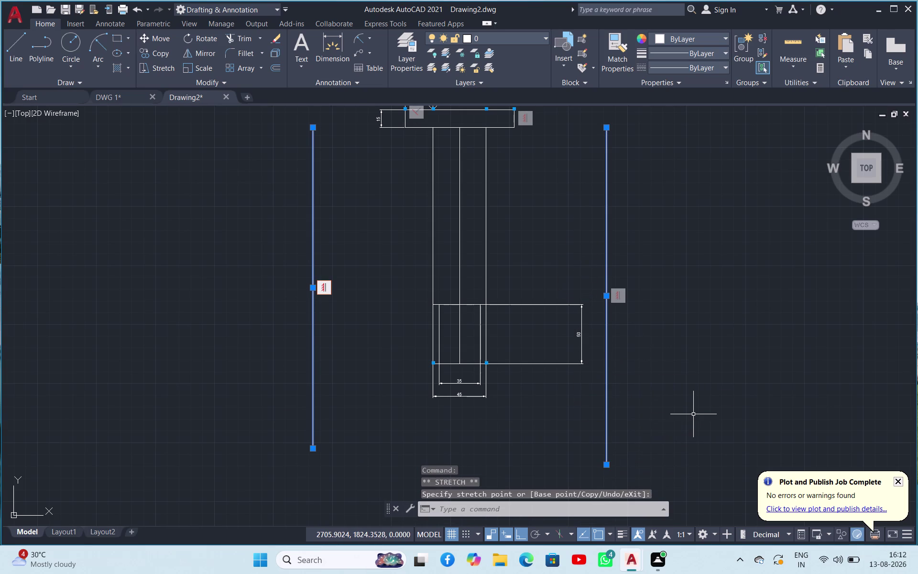